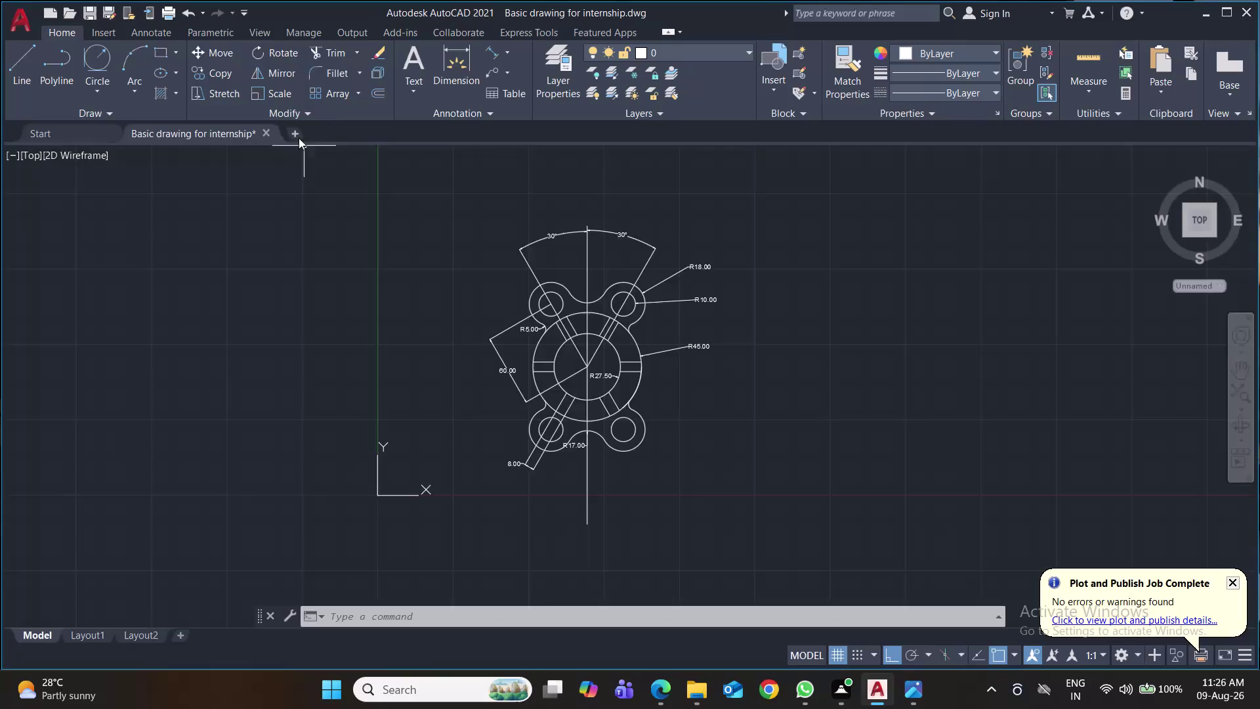
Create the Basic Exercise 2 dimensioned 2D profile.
Open a new blank drawing, save and close the internship drawing, and start saving the new one.
click(299, 138)
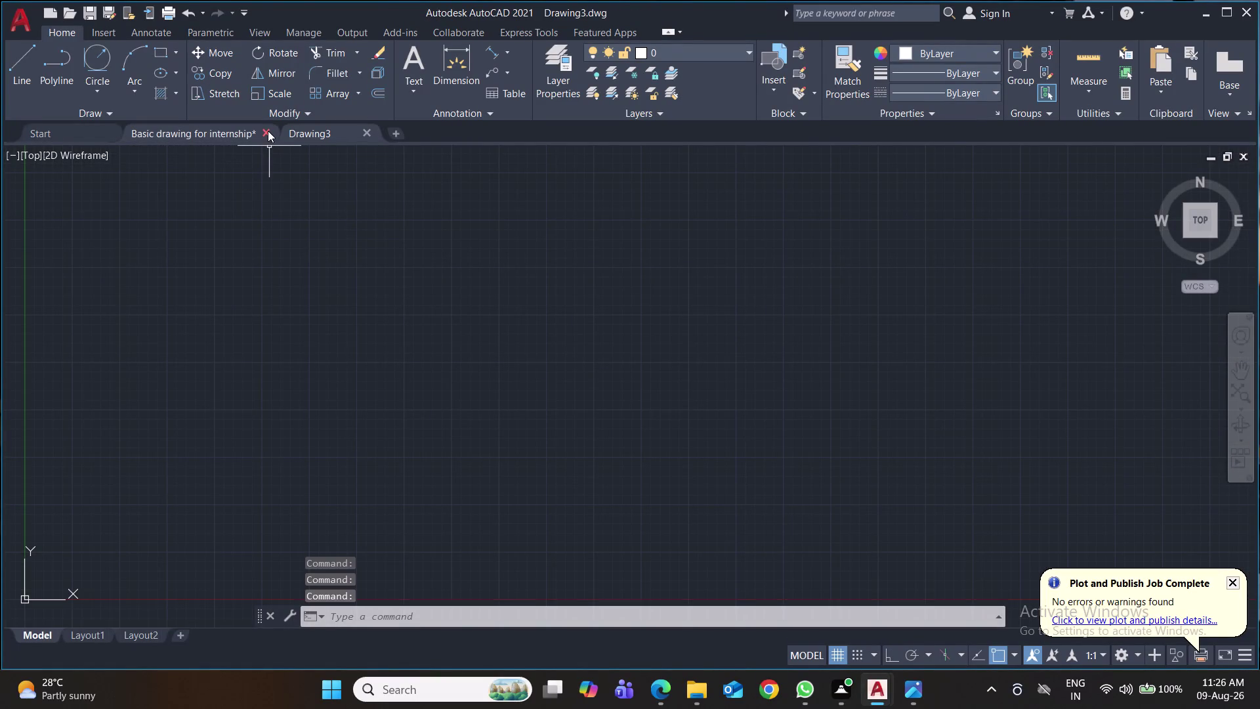
click(268, 130)
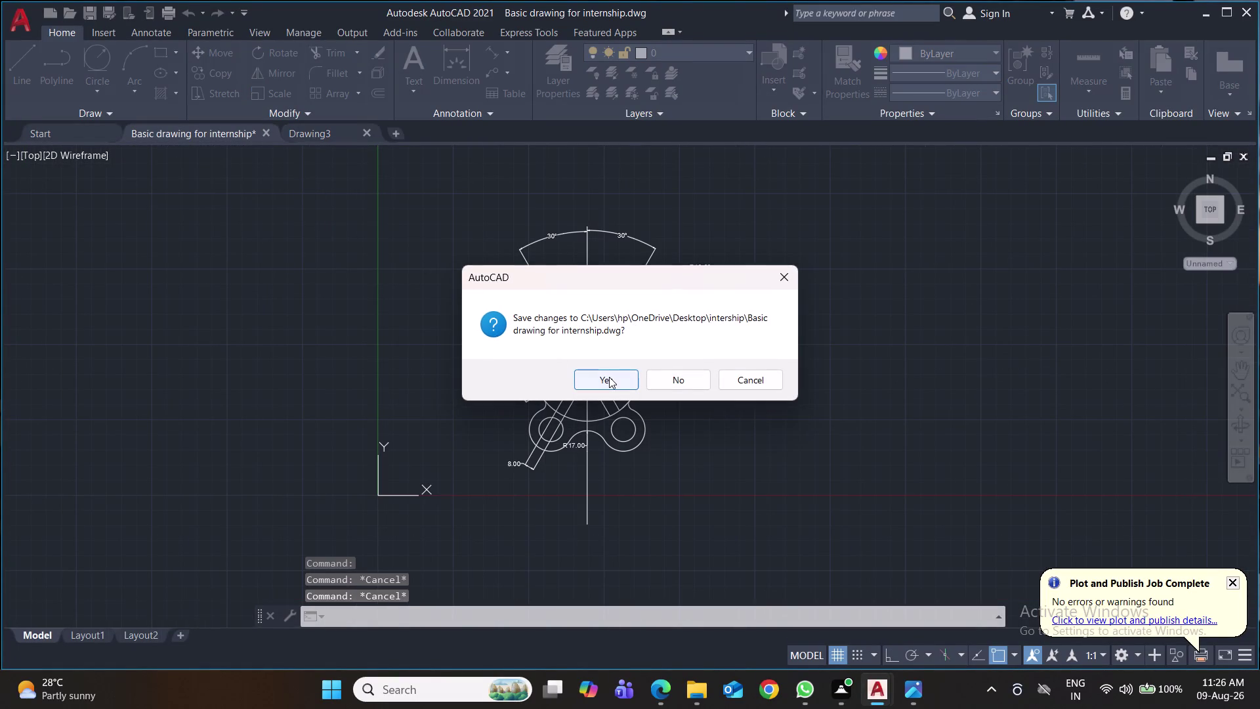
click(609, 376)
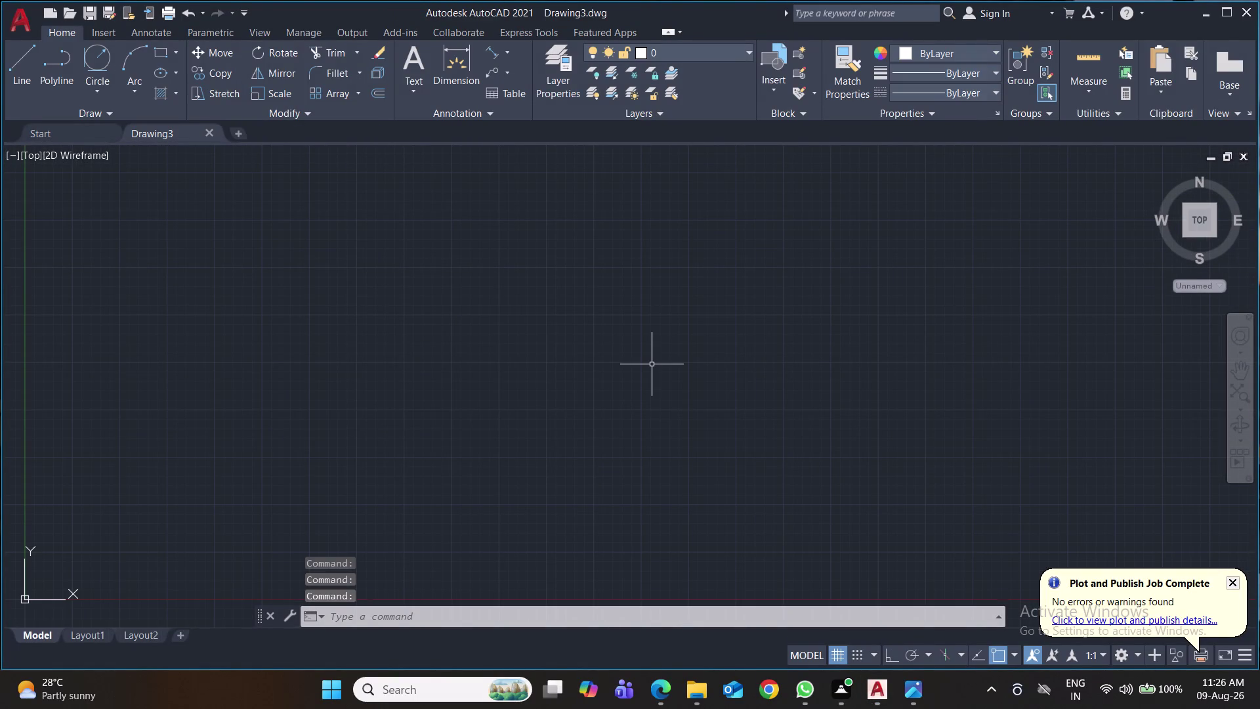
key(ctrl+s)
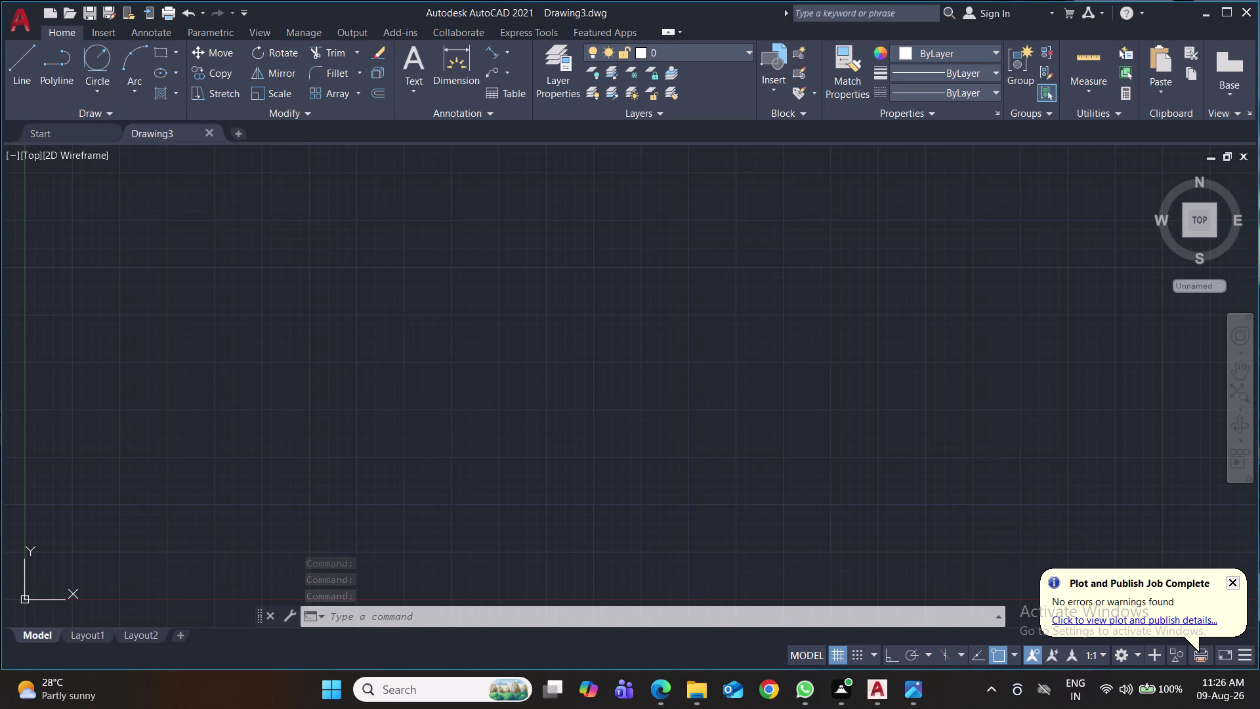
Save the new drawing as 'Basic exercise 2 internship' in the internship folder.
text(Ba)
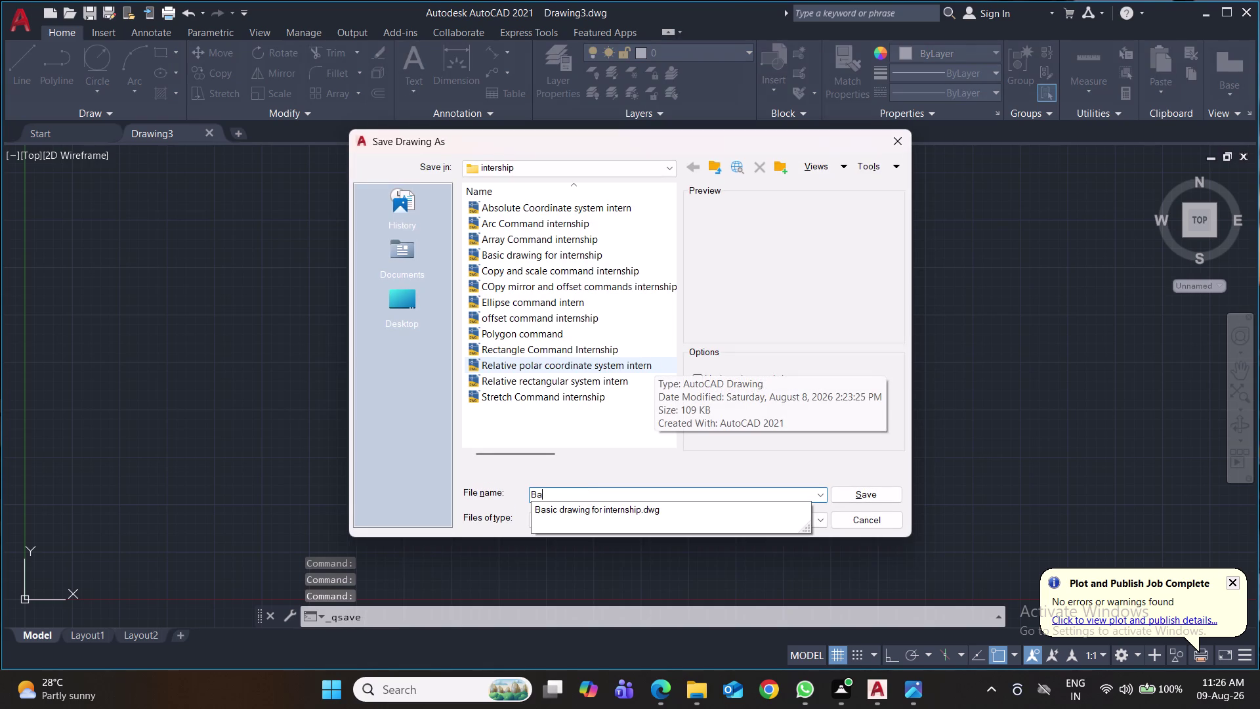
text(sic)
key(space)
text(e)
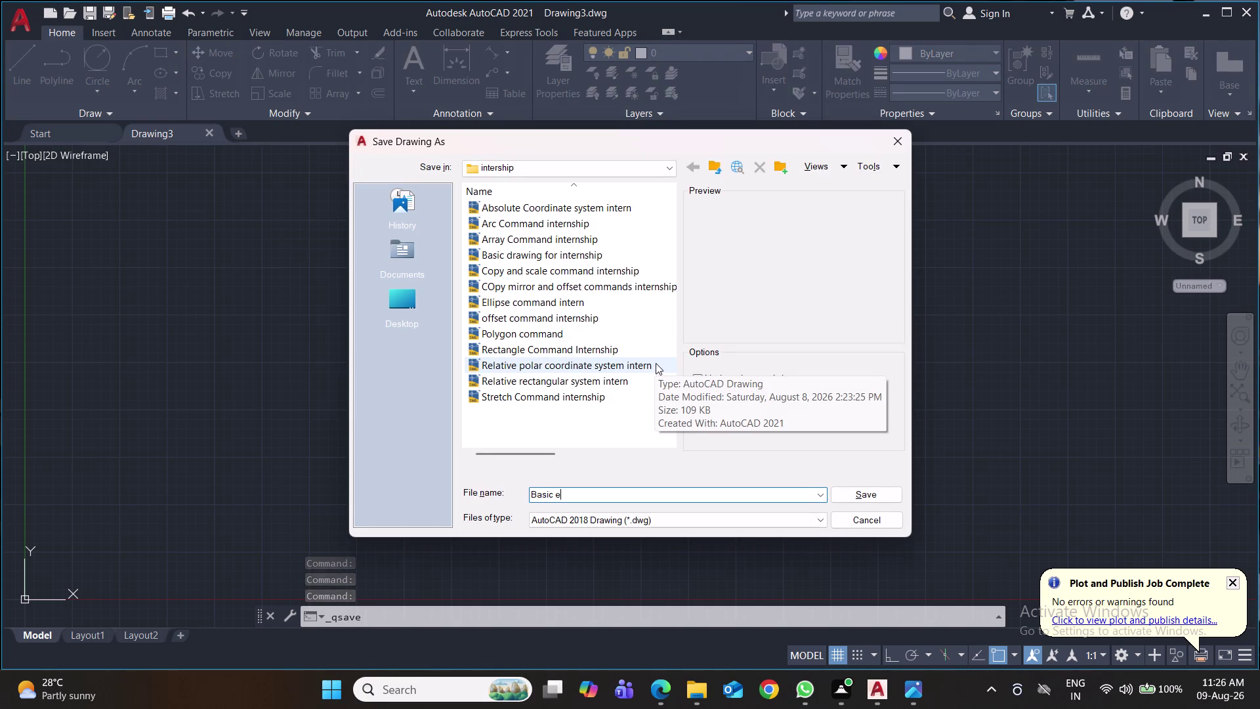
text(xercise)
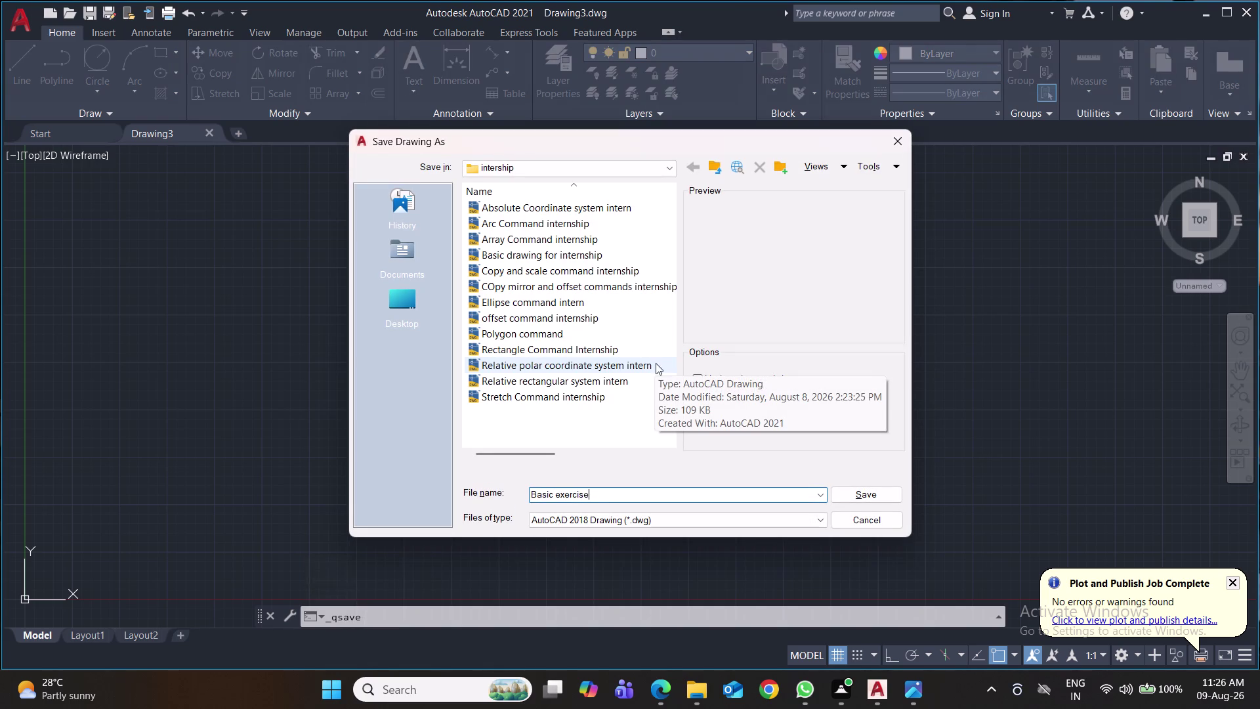
key(space)
text(2)
key(space)
text(inter)
text(nship)
click(859, 502)
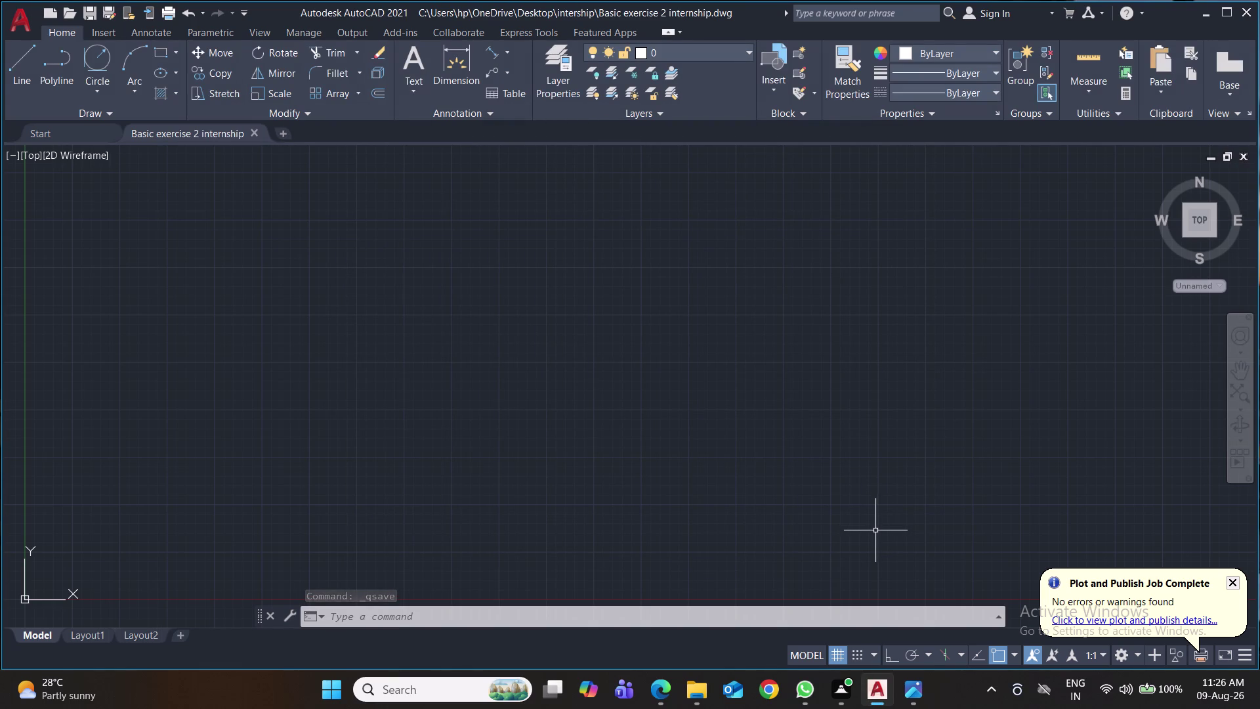
key(ctrl+s)
key(ctrl+s)
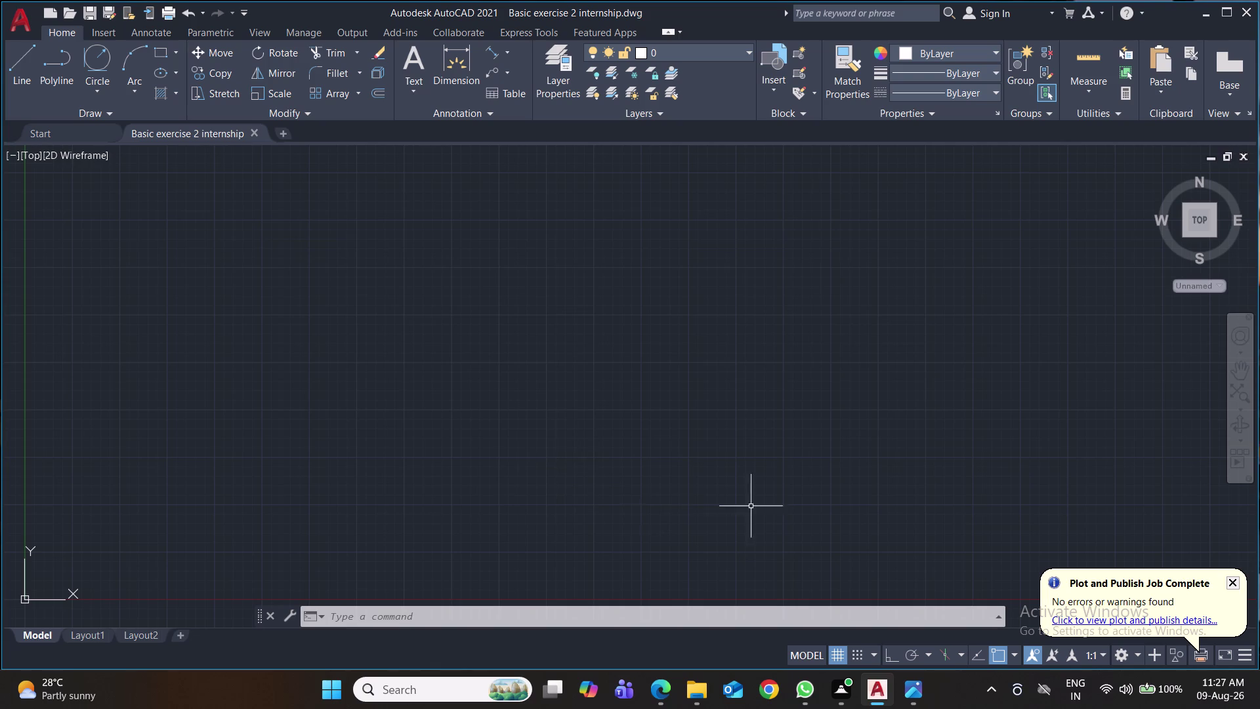
Cancel a trial center-radius circle and call up Drawing Units with UN.
click(108, 85)
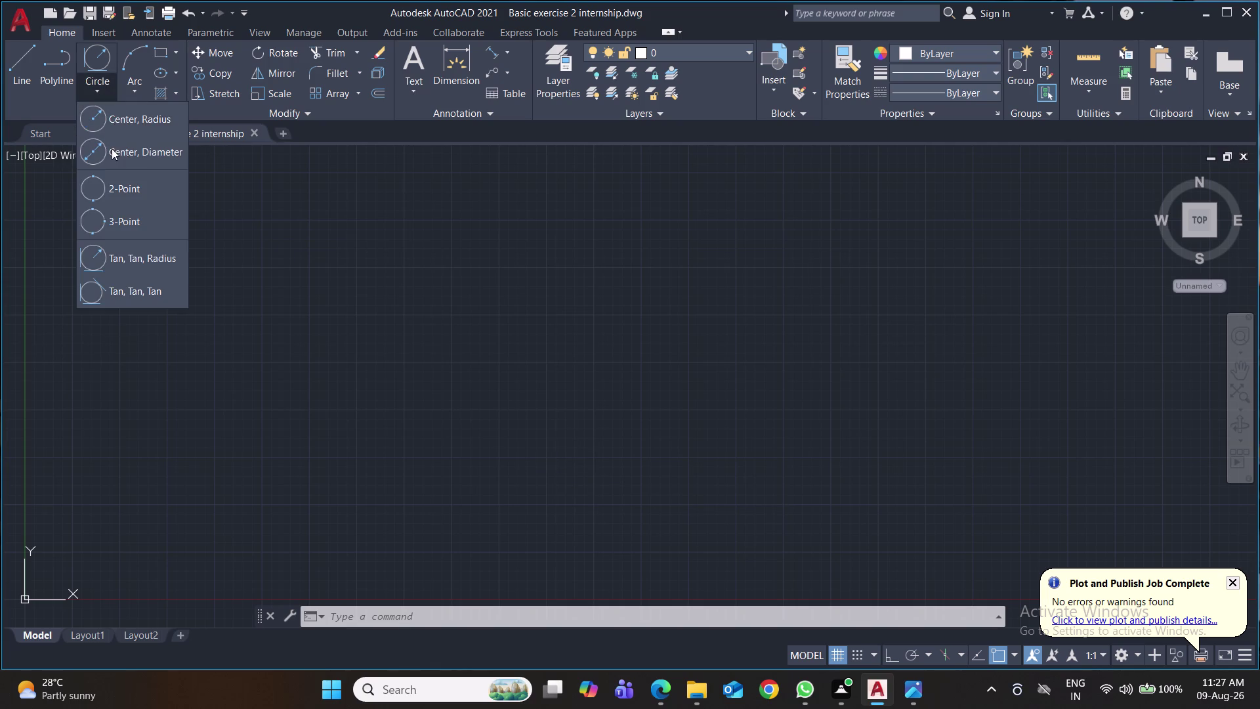
click(110, 124)
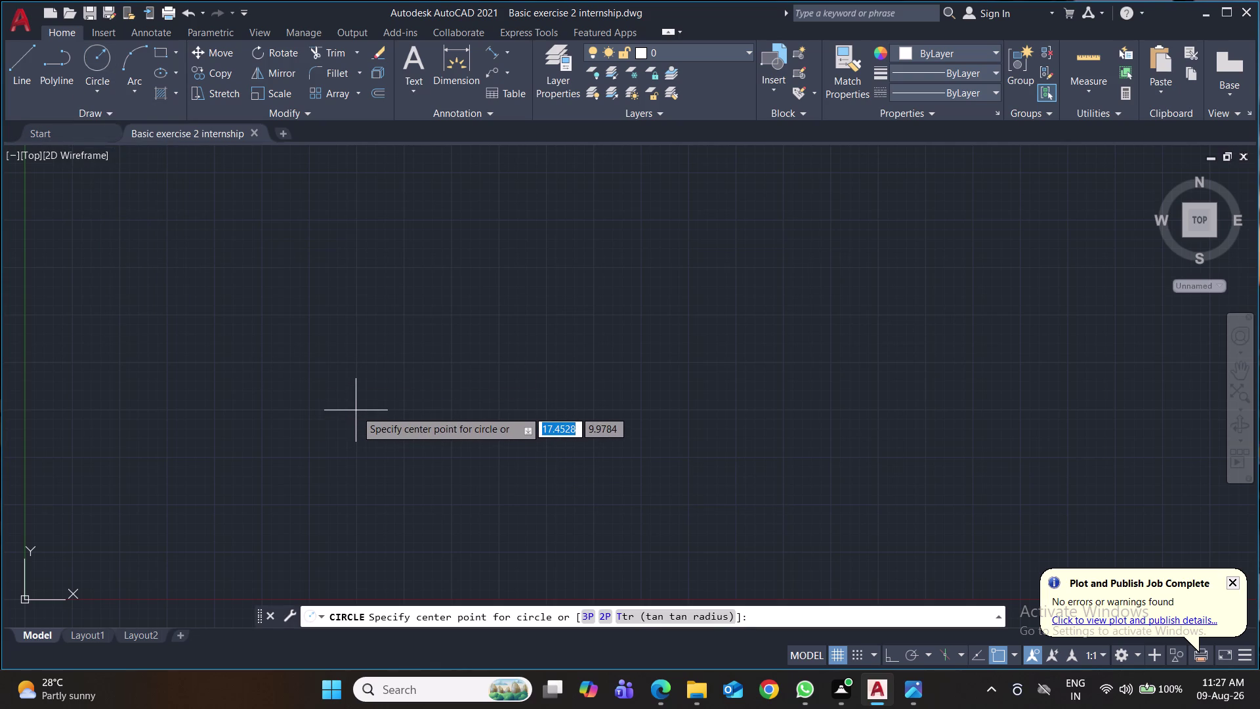
click(360, 387)
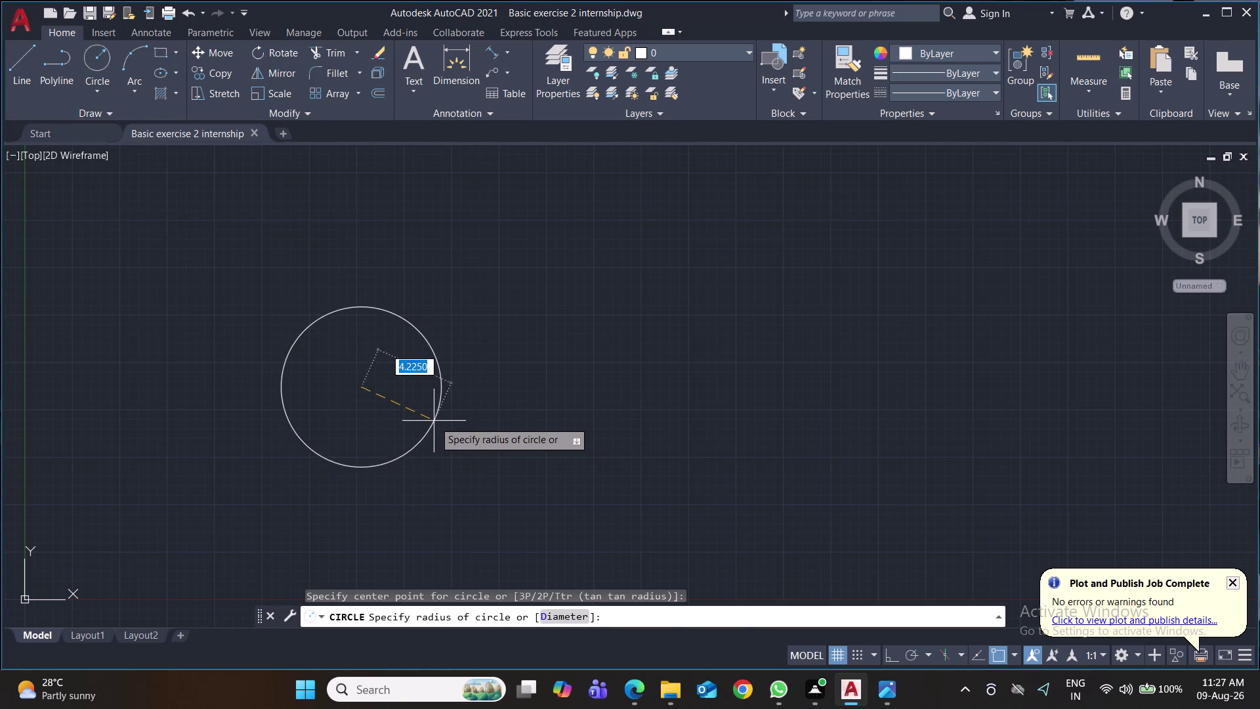
key(Escape)
text(un)
key(Return)
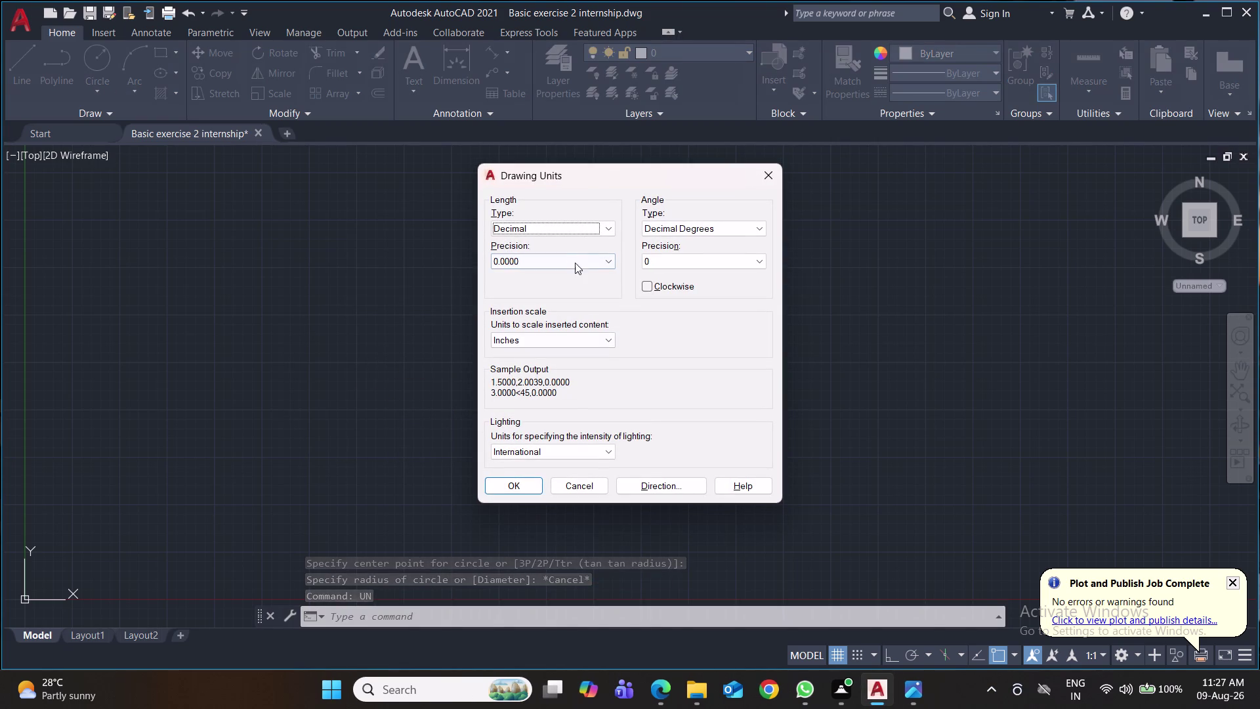
Set the drawing units to 0.0 length precision and millimetre insertion scale.
click(597, 260)
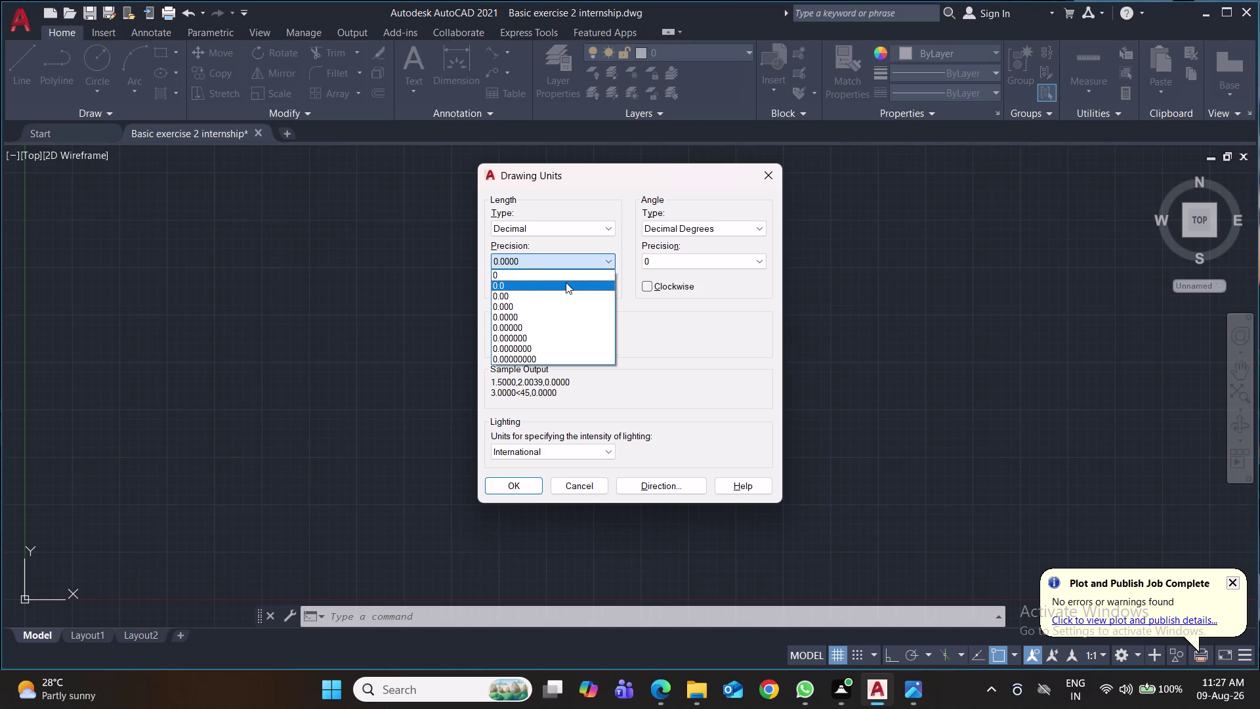
click(561, 282)
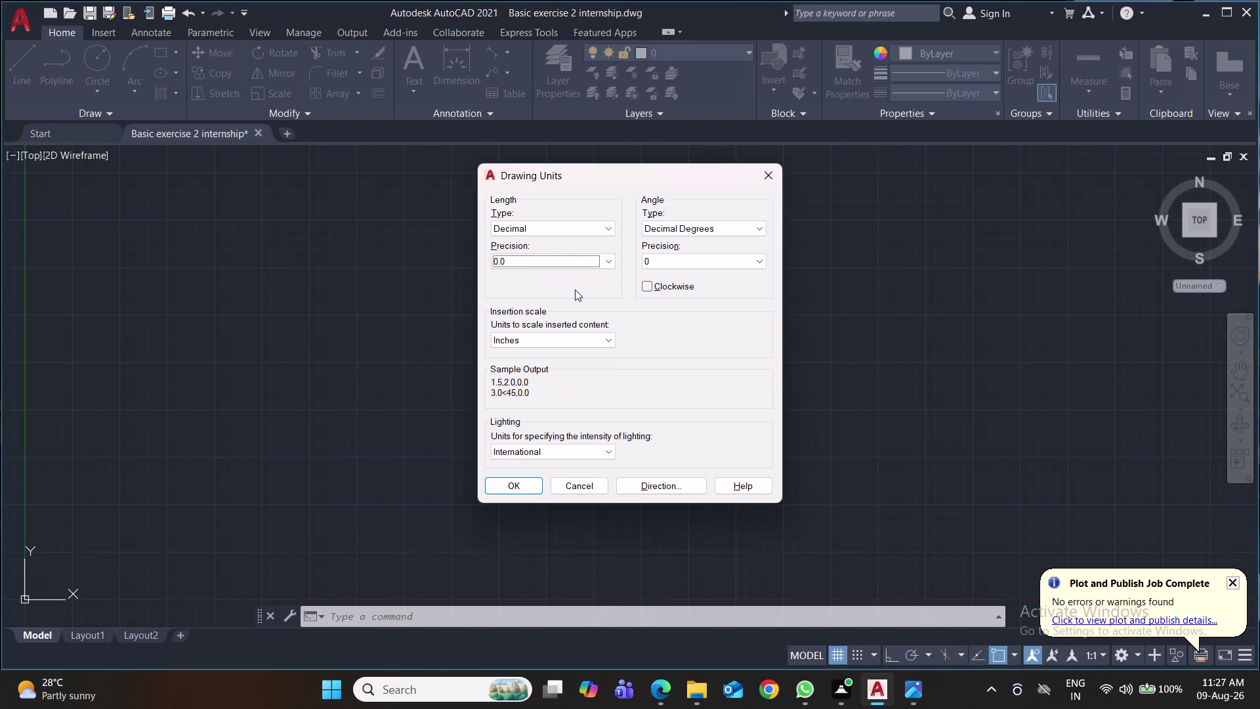
click(585, 347)
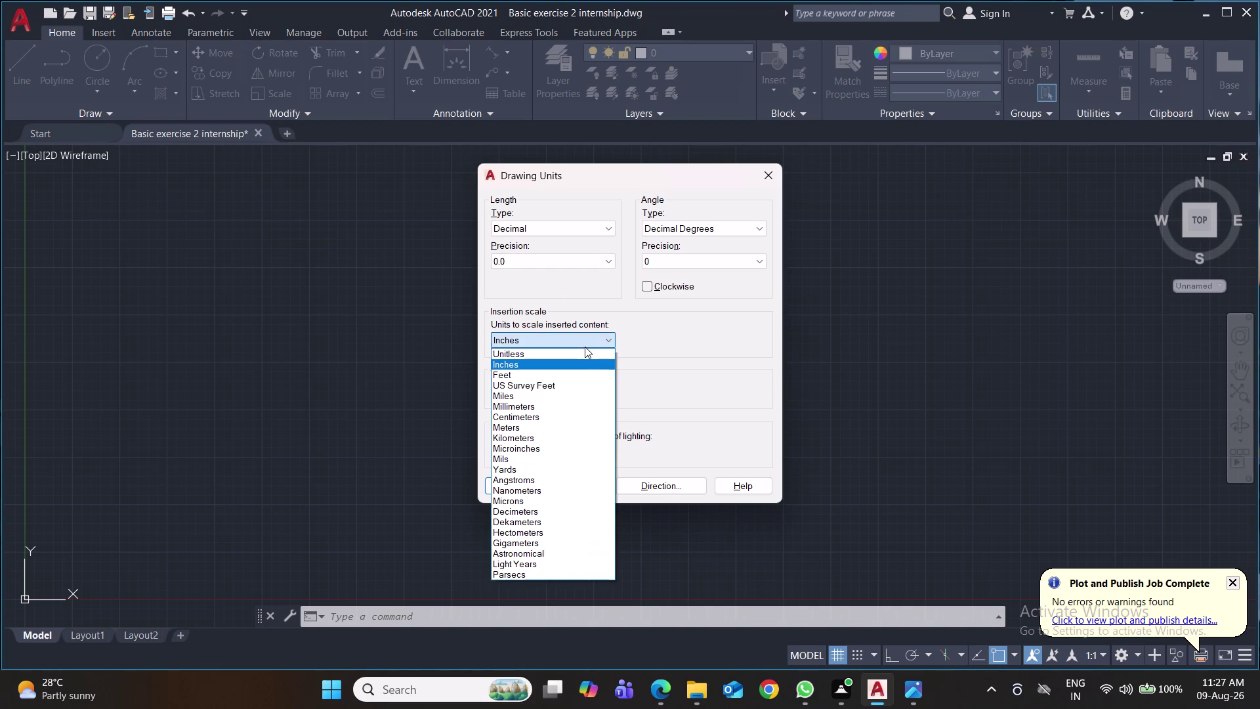
click(578, 408)
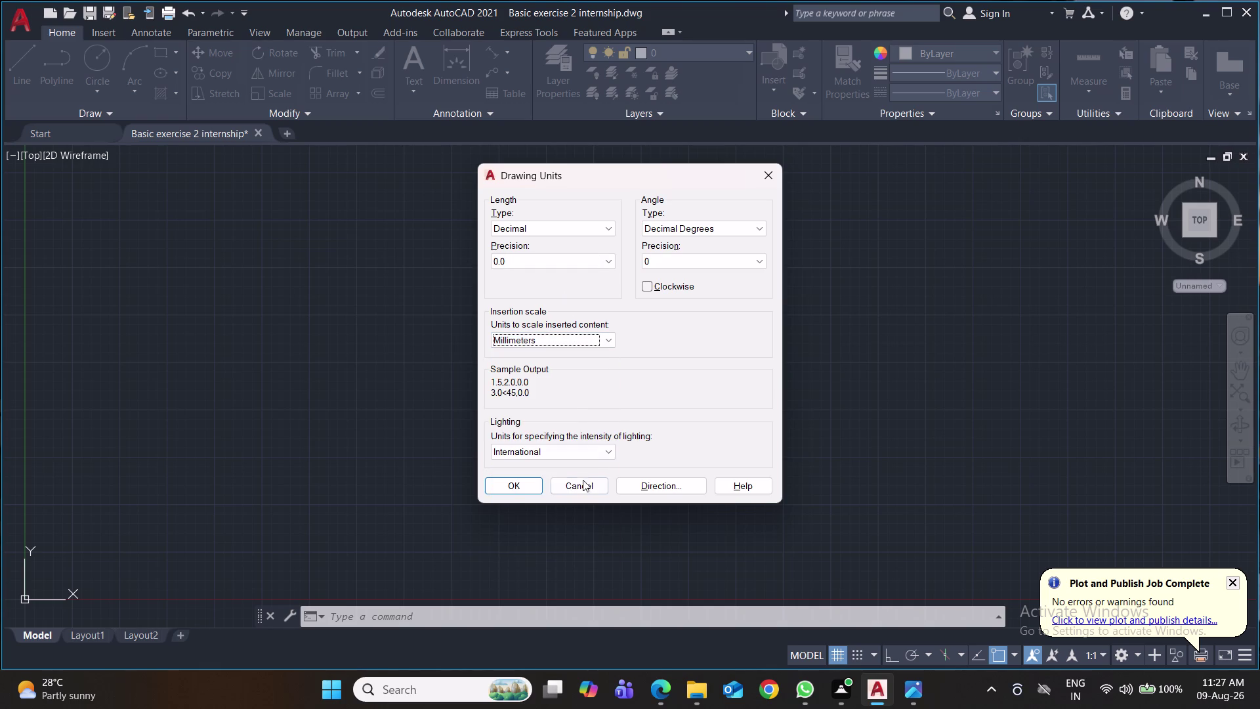
click(510, 489)
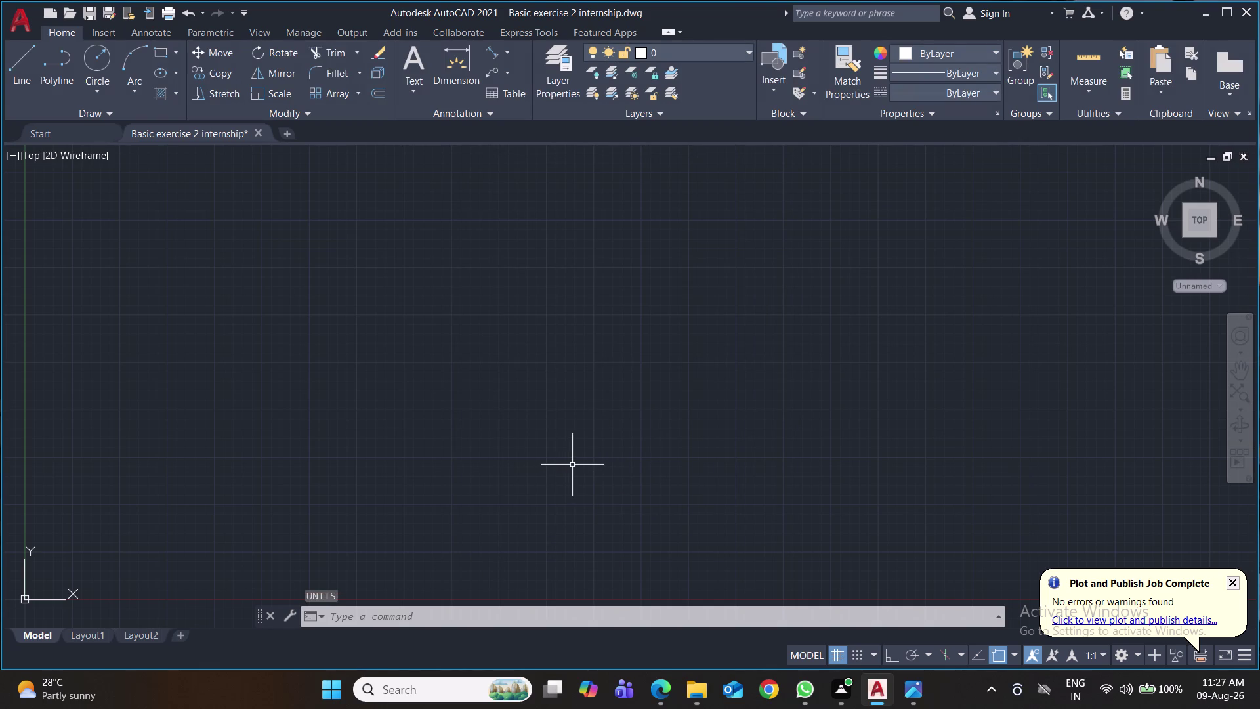
key(d)
key(Return)
Give Standard dimension style 0.0 precision, a Symbols and Arrows value of 2, text height 4; make current.
click(798, 300)
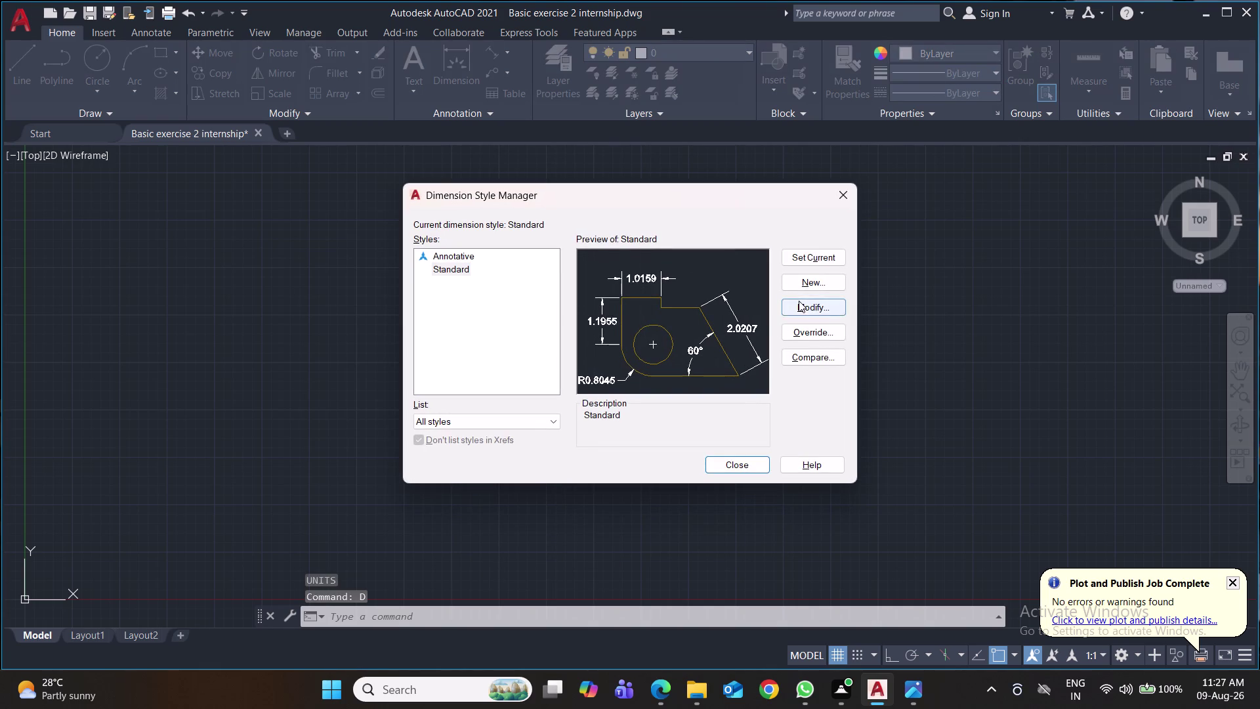
click(564, 223)
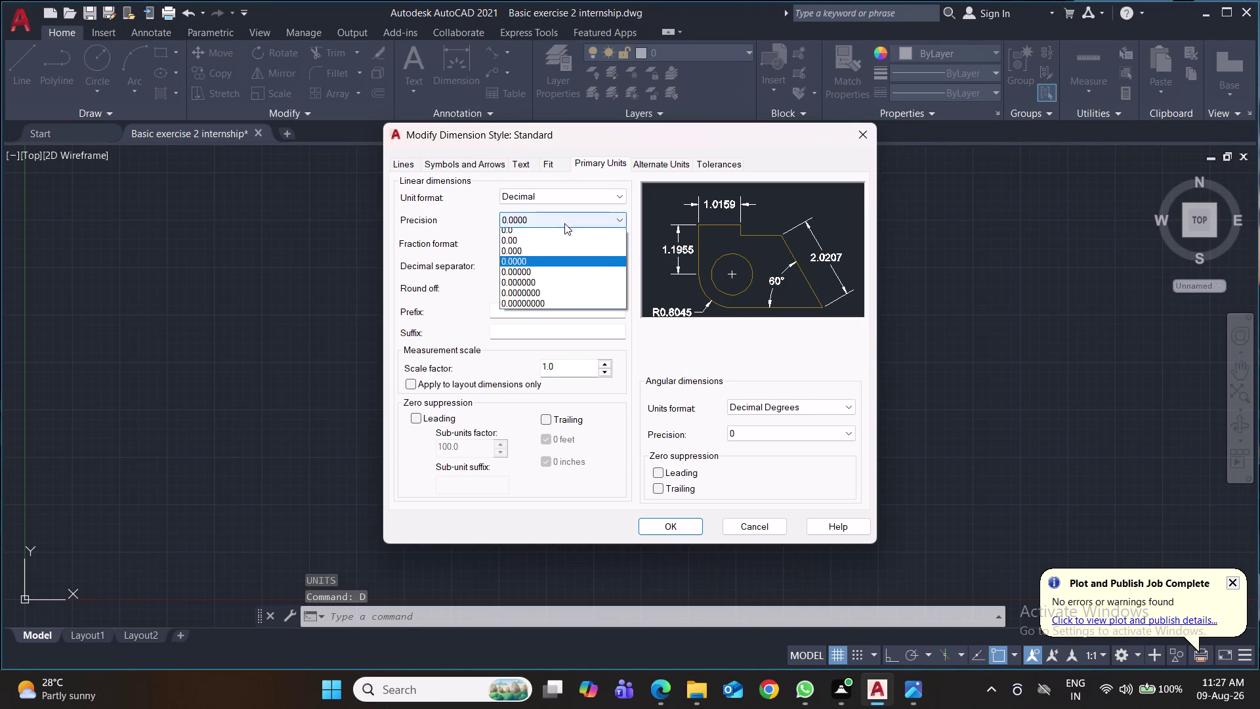
click(562, 245)
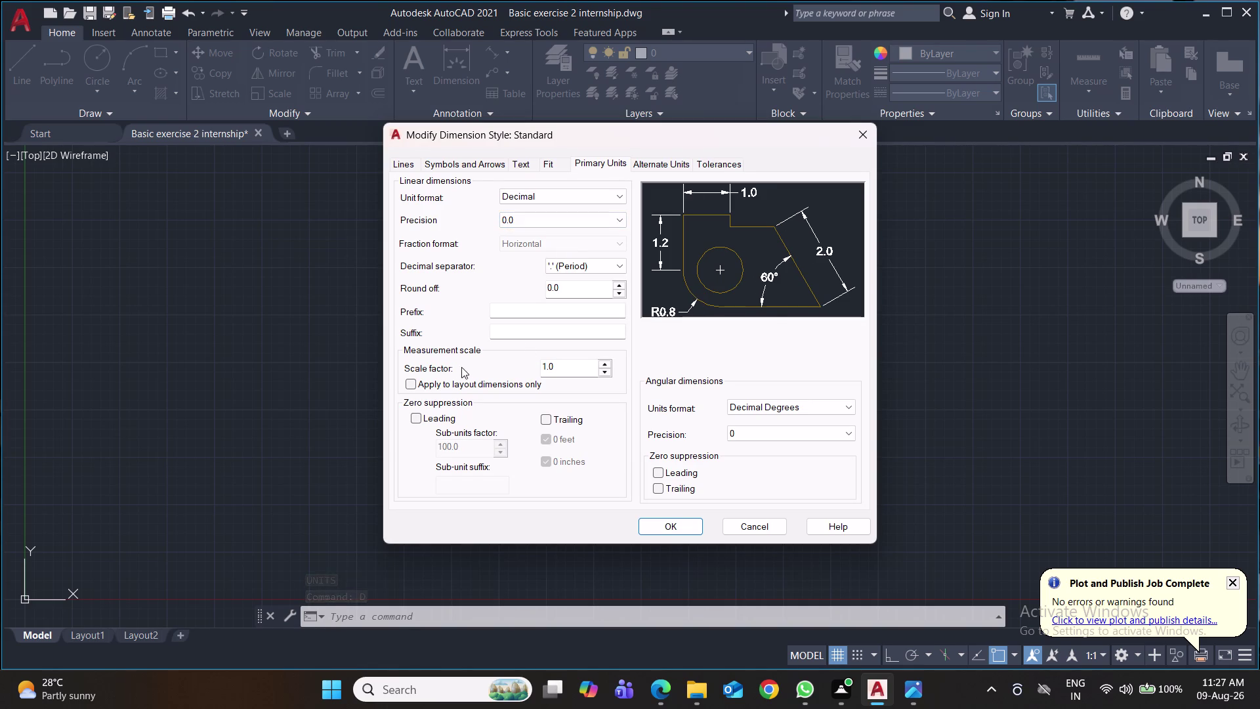
click(478, 166)
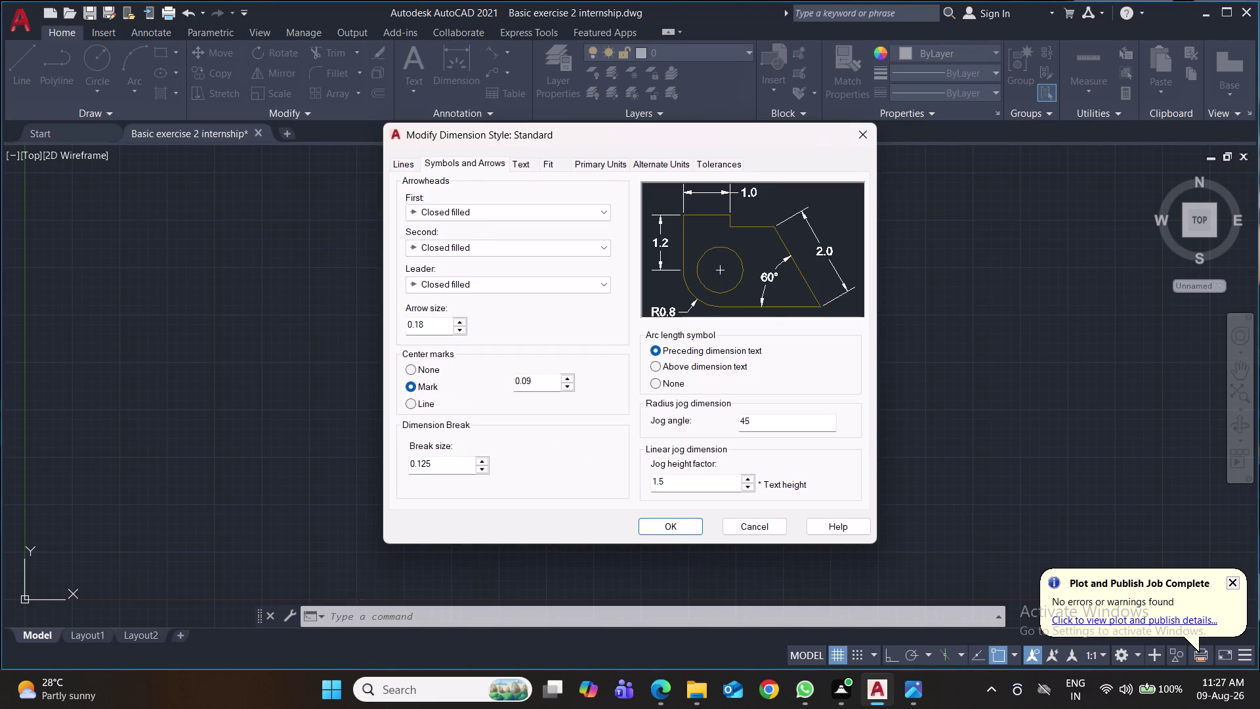
drag(428, 326, 359, 341)
key(2)
click(522, 167)
drag(595, 278, 547, 294)
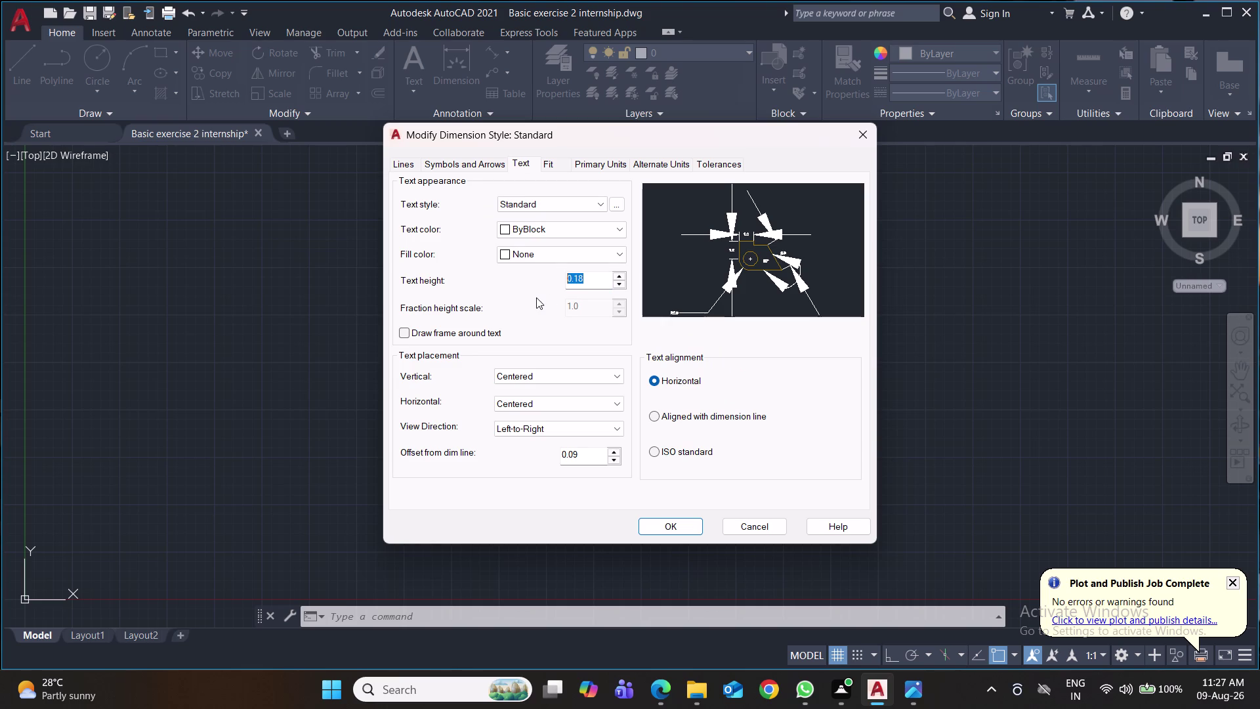
key(4)
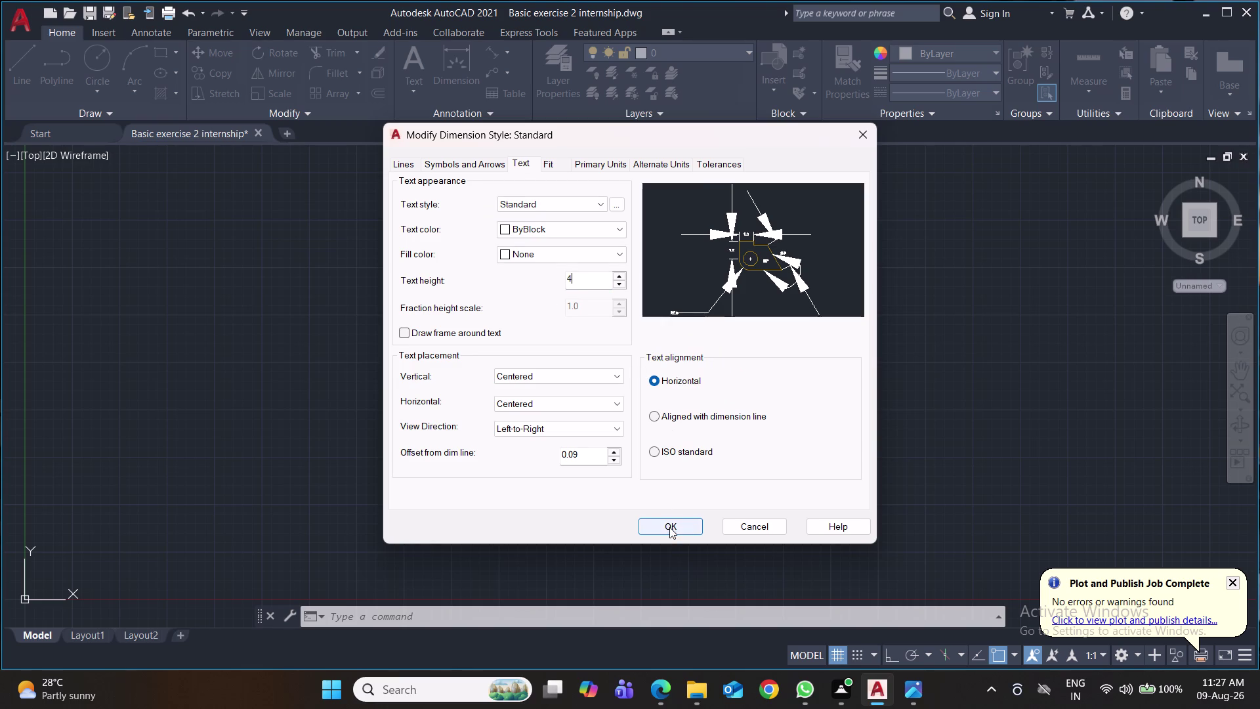
click(670, 527)
click(826, 258)
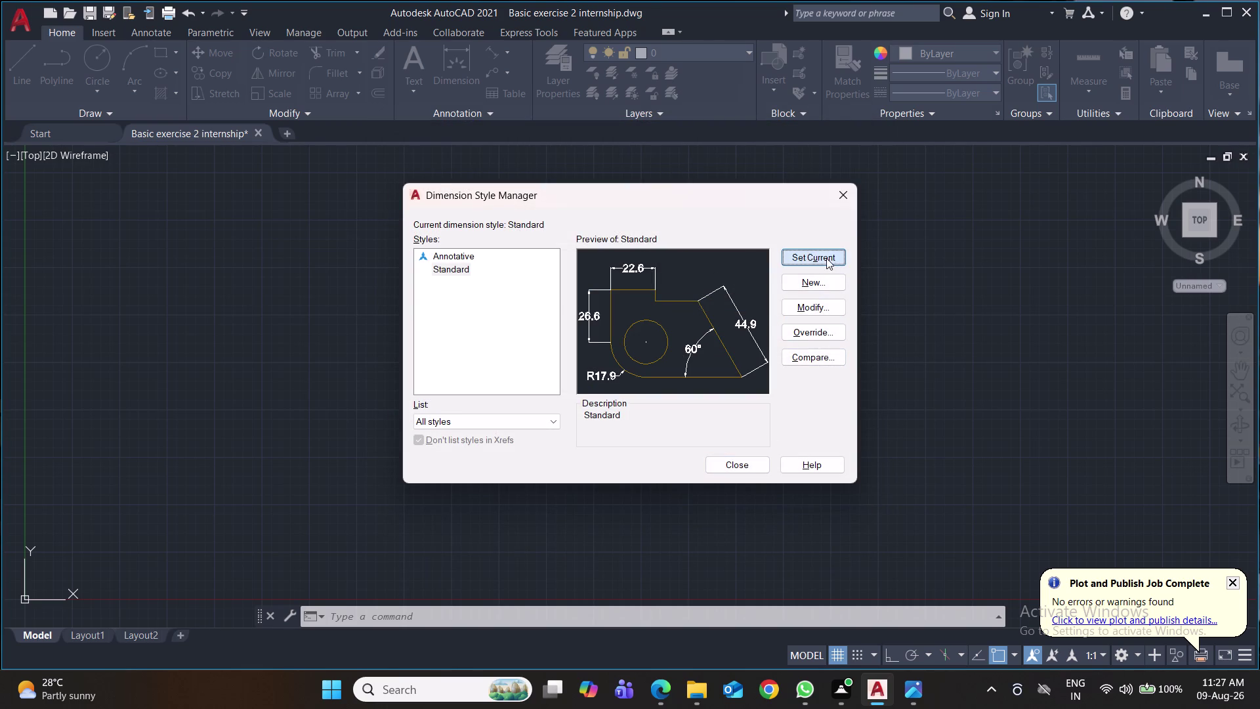
click(739, 470)
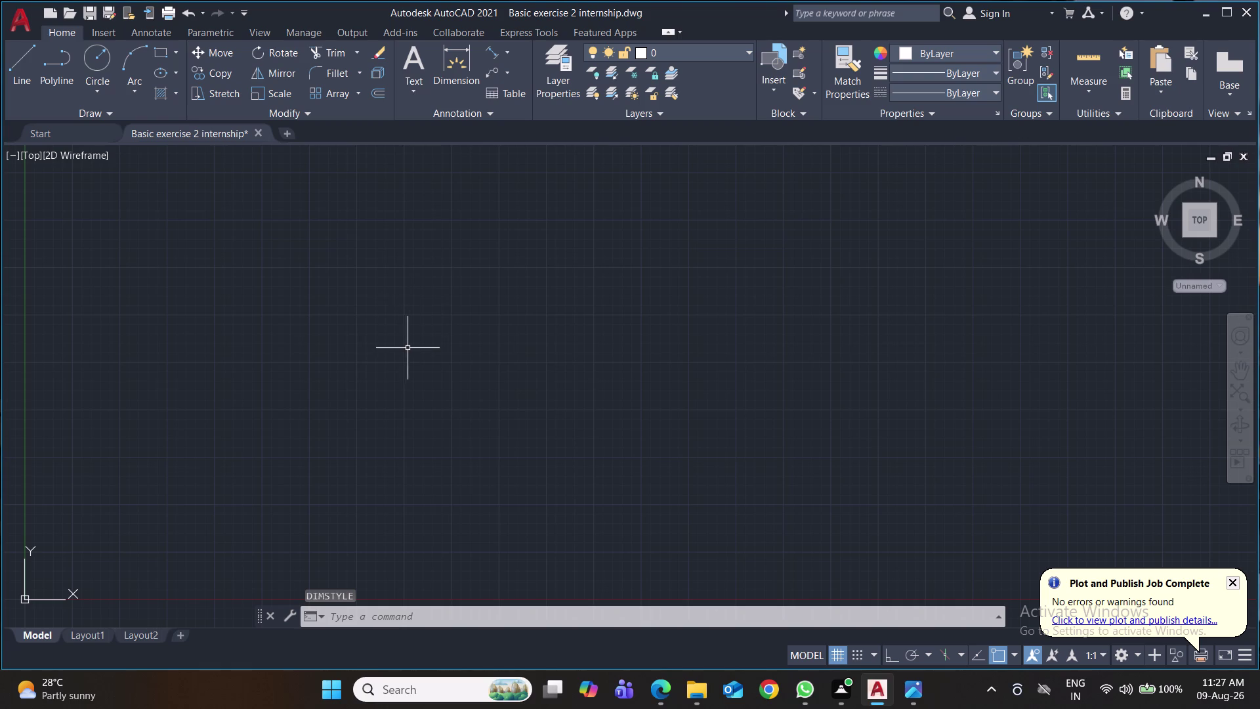
Draw a circle with radius 7.7.
key(c)
key(Return)
click(357, 385)
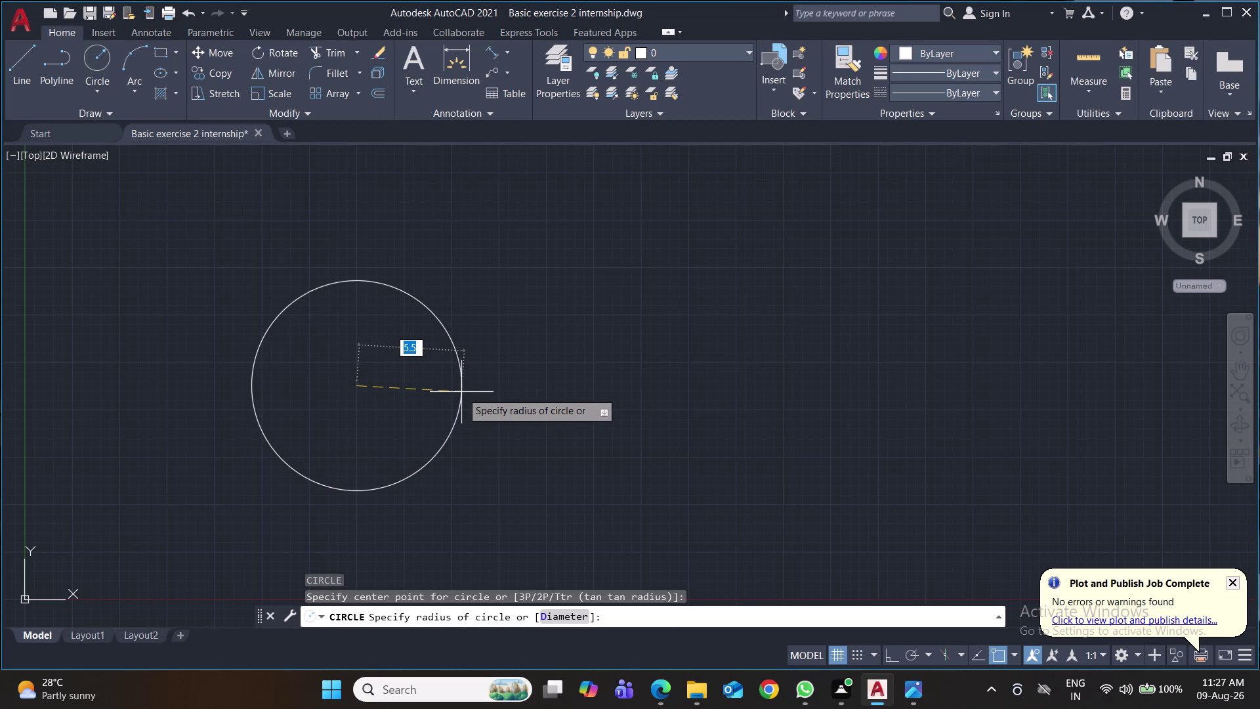
text(7.)
key(7)
key(Return)
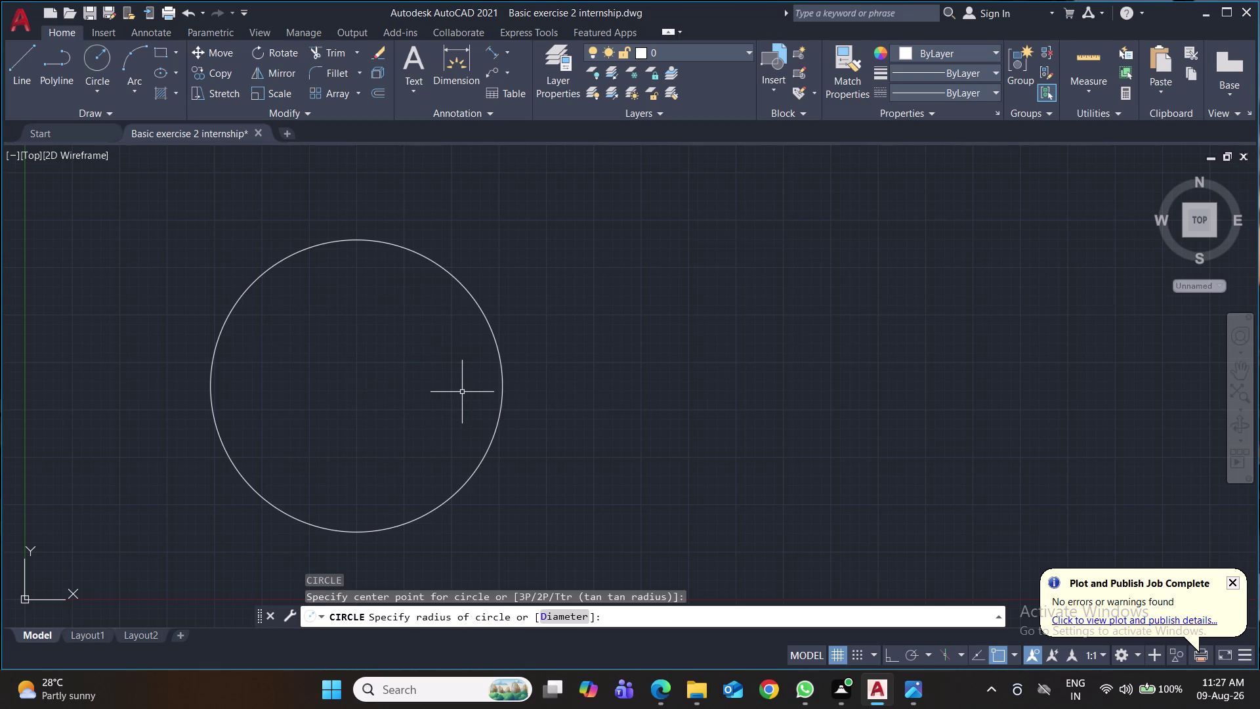
Pan the view to reposition the circle and start the Line tool.
scroll(down, 3)
middle_drag(467, 384, 459, 373)
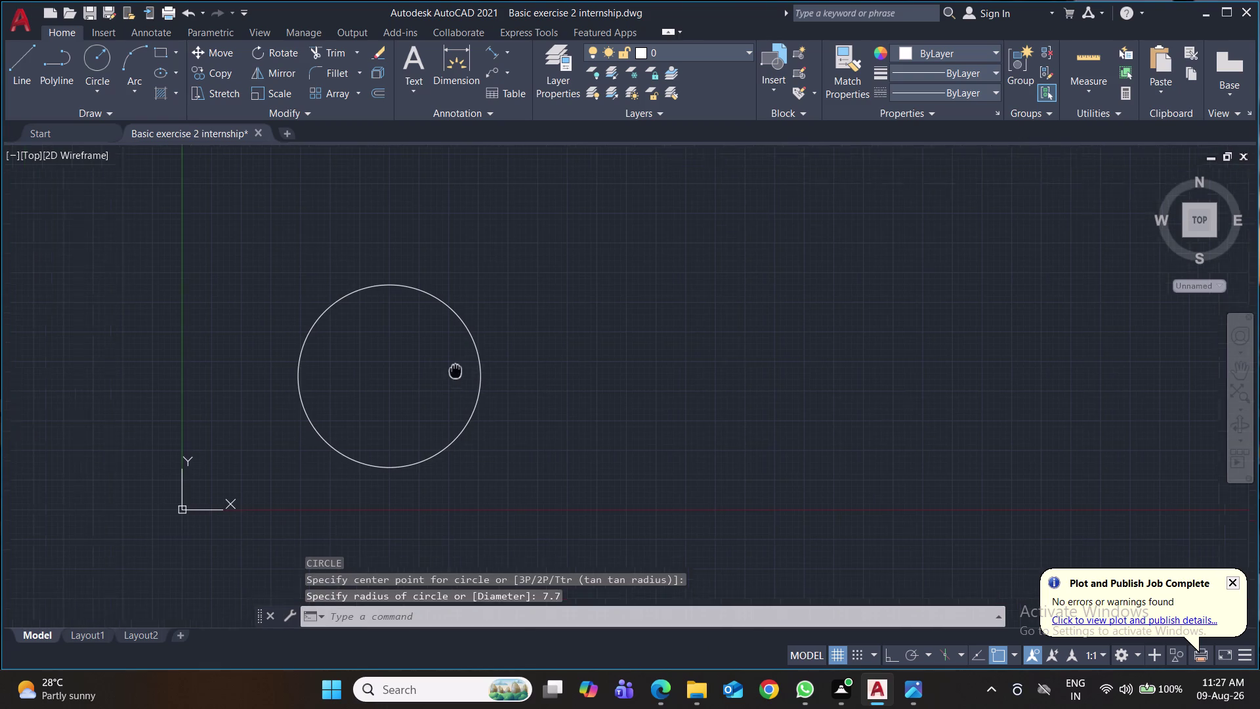
middle_drag(458, 373, 439, 355)
click(159, 492)
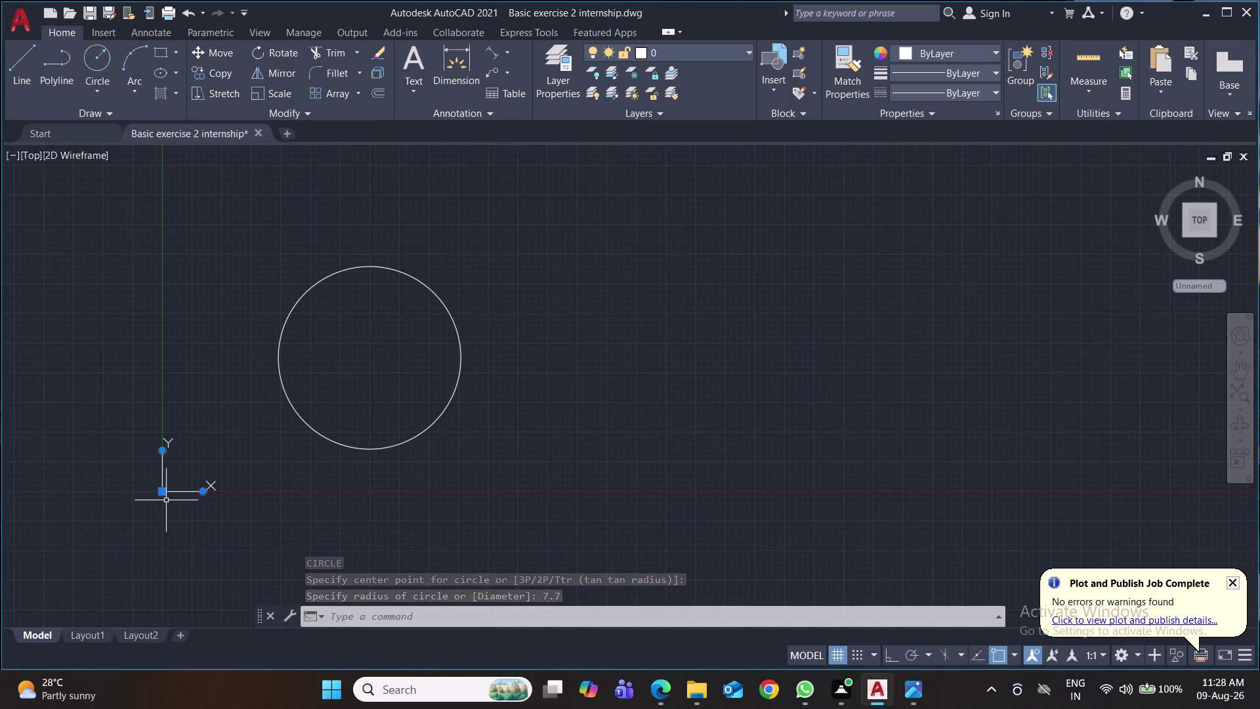
click(162, 490)
click(21, 608)
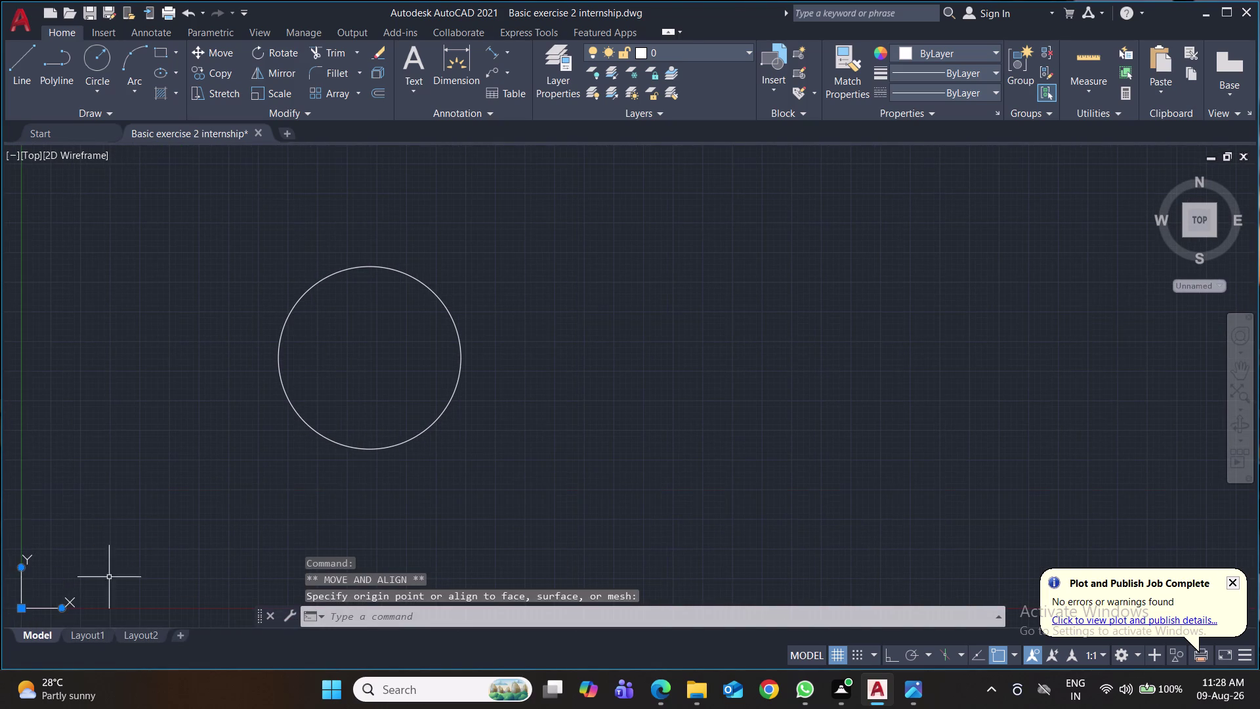
middle_drag(453, 441, 475, 411)
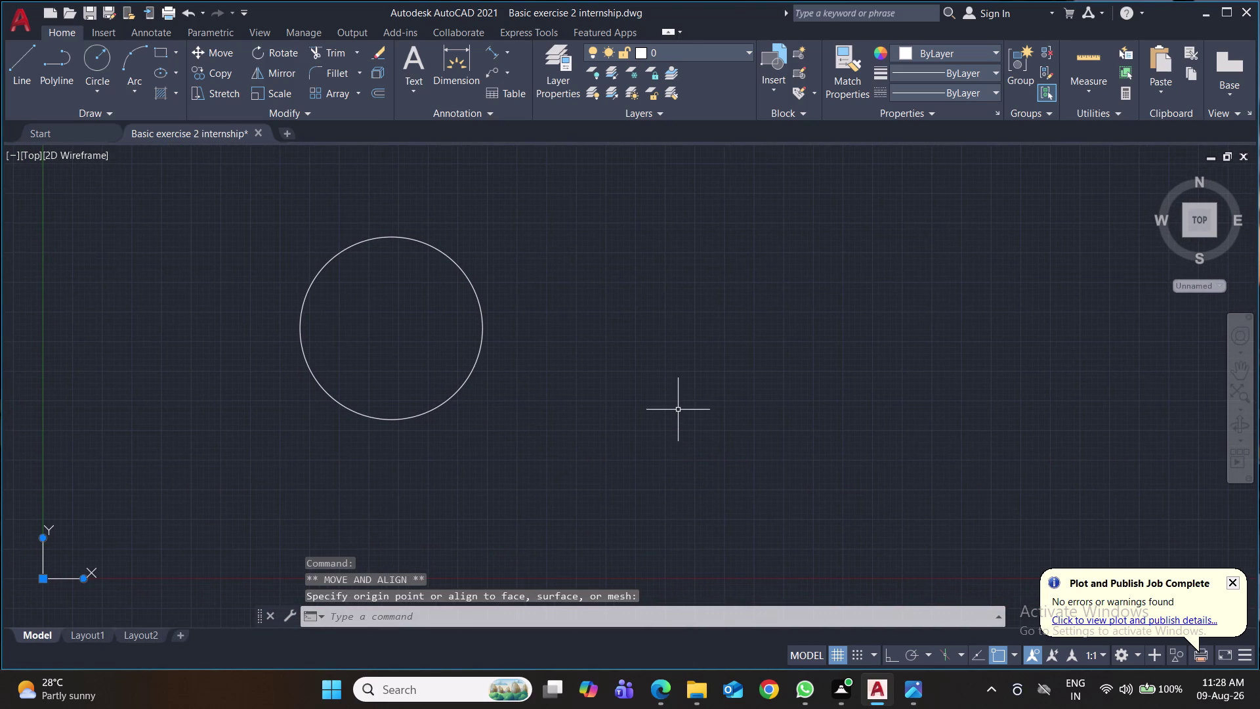
click(14, 59)
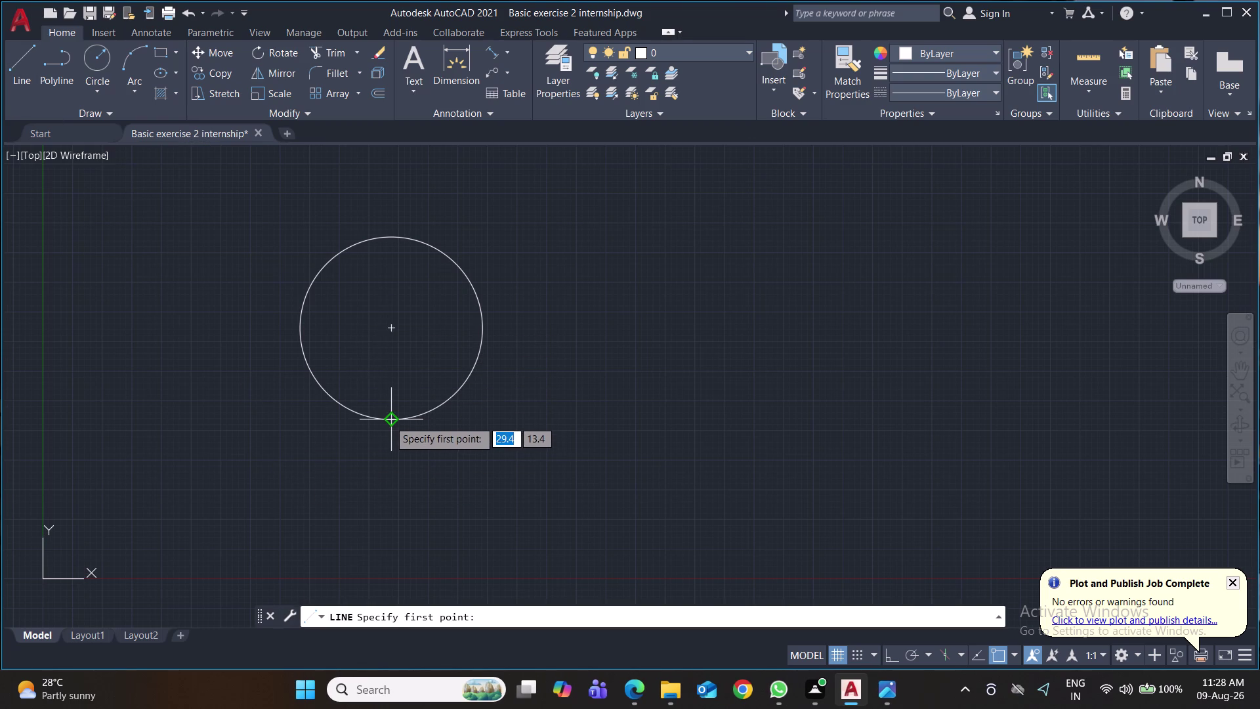
With polar tracking on, draw an 11.4 line right from the circle's bottom, plus a stray 4.2 segment.
click(389, 420)
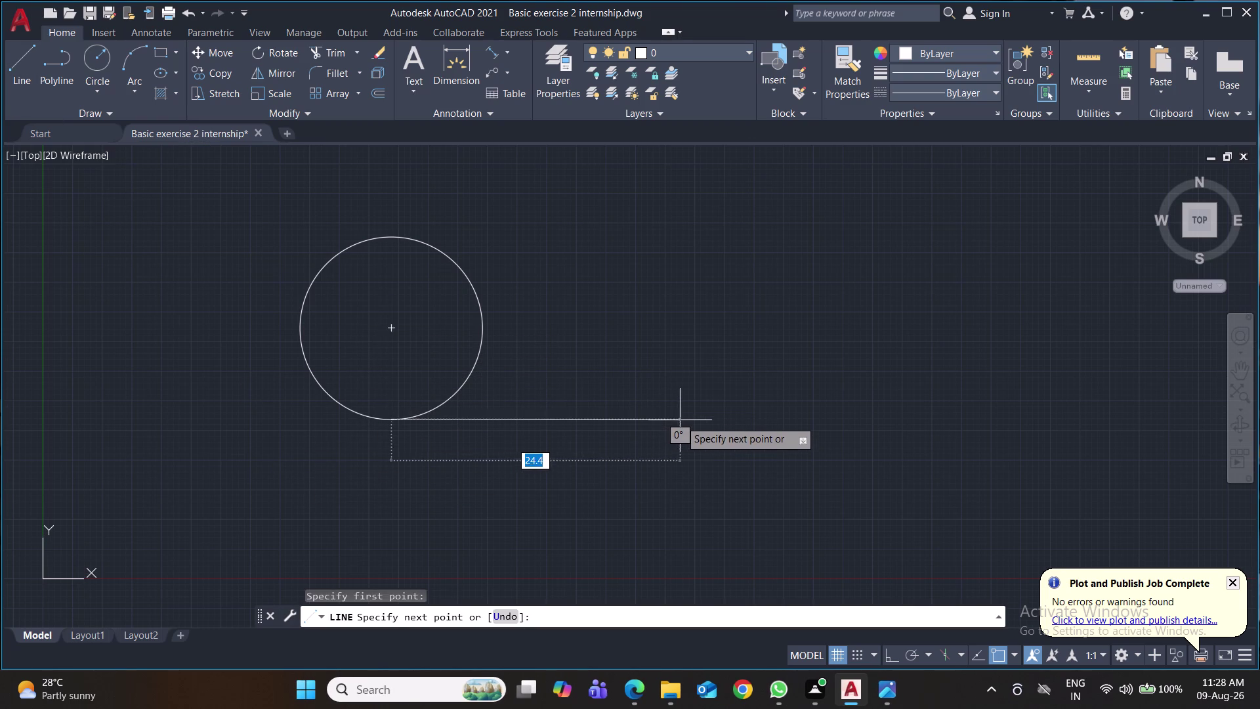
click(906, 659)
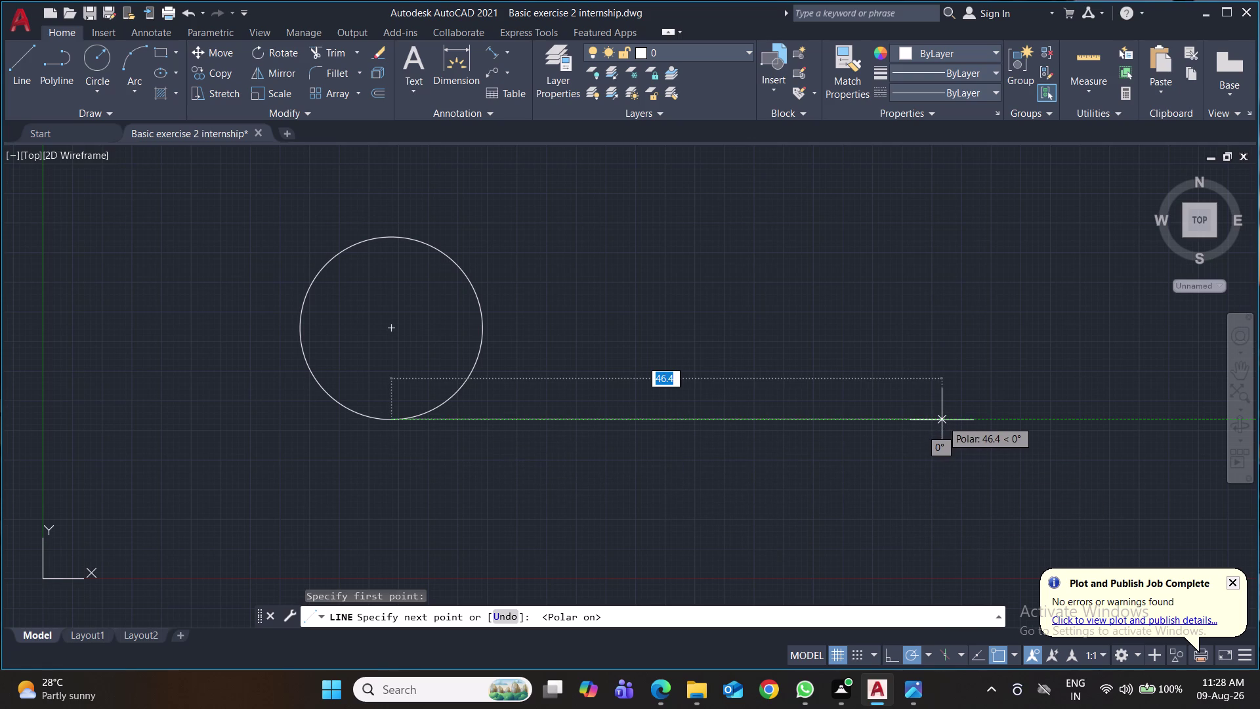
text(11.)
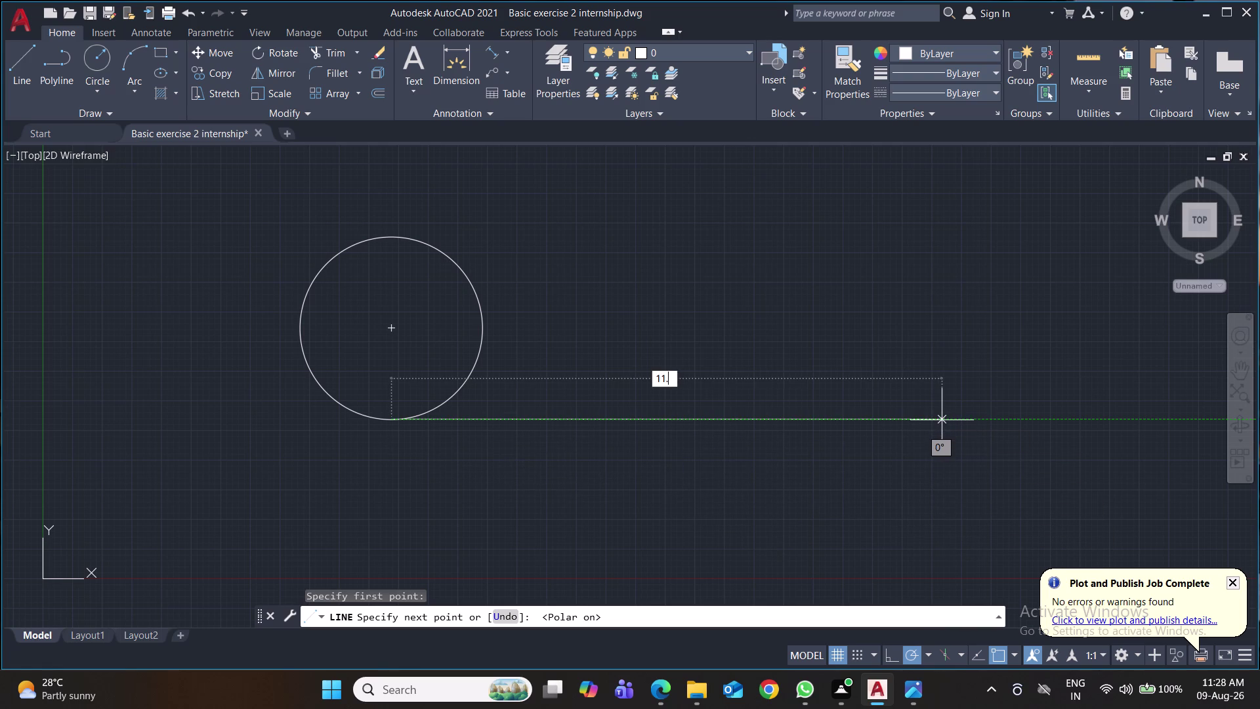
text(4)
key(Return)
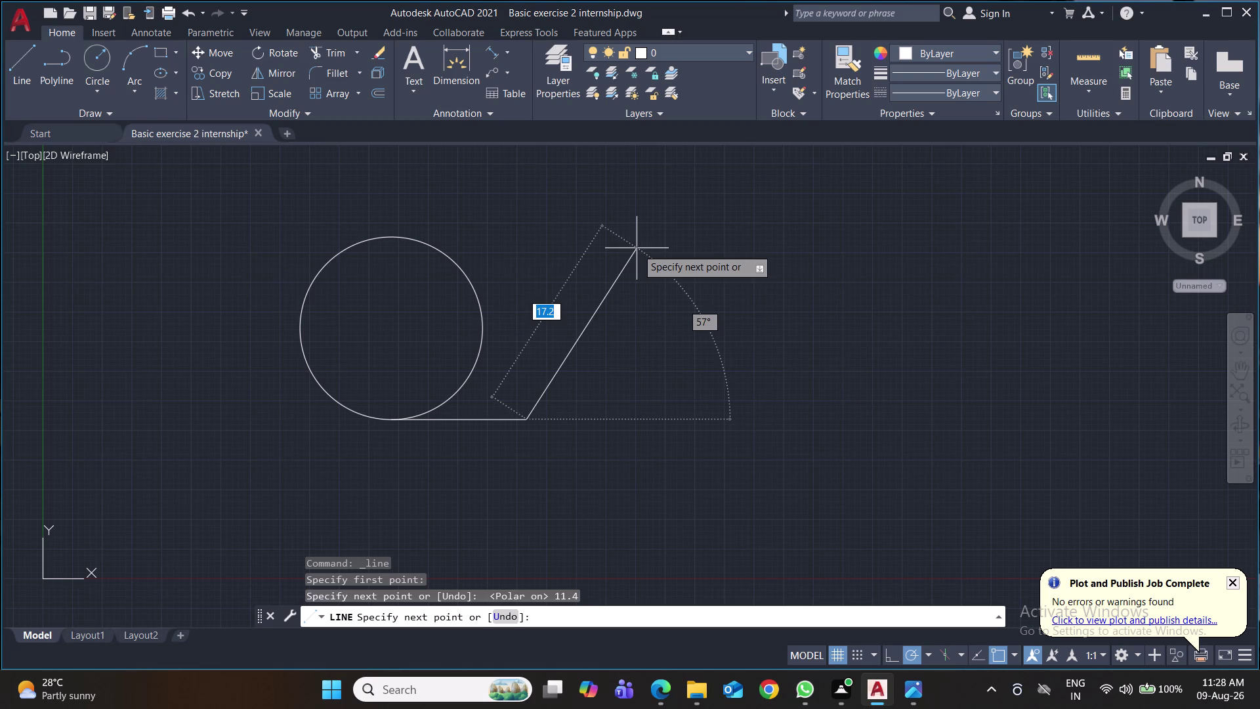
text(4.2)
key(Return)
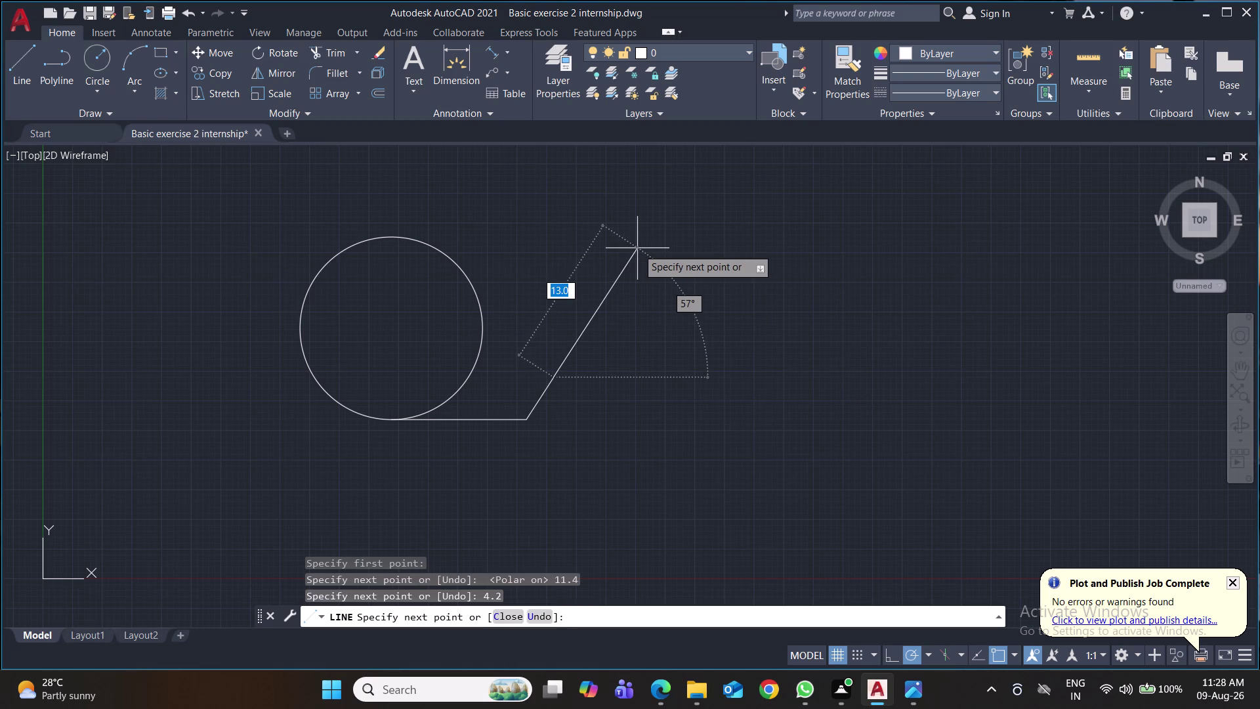
key(Escape)
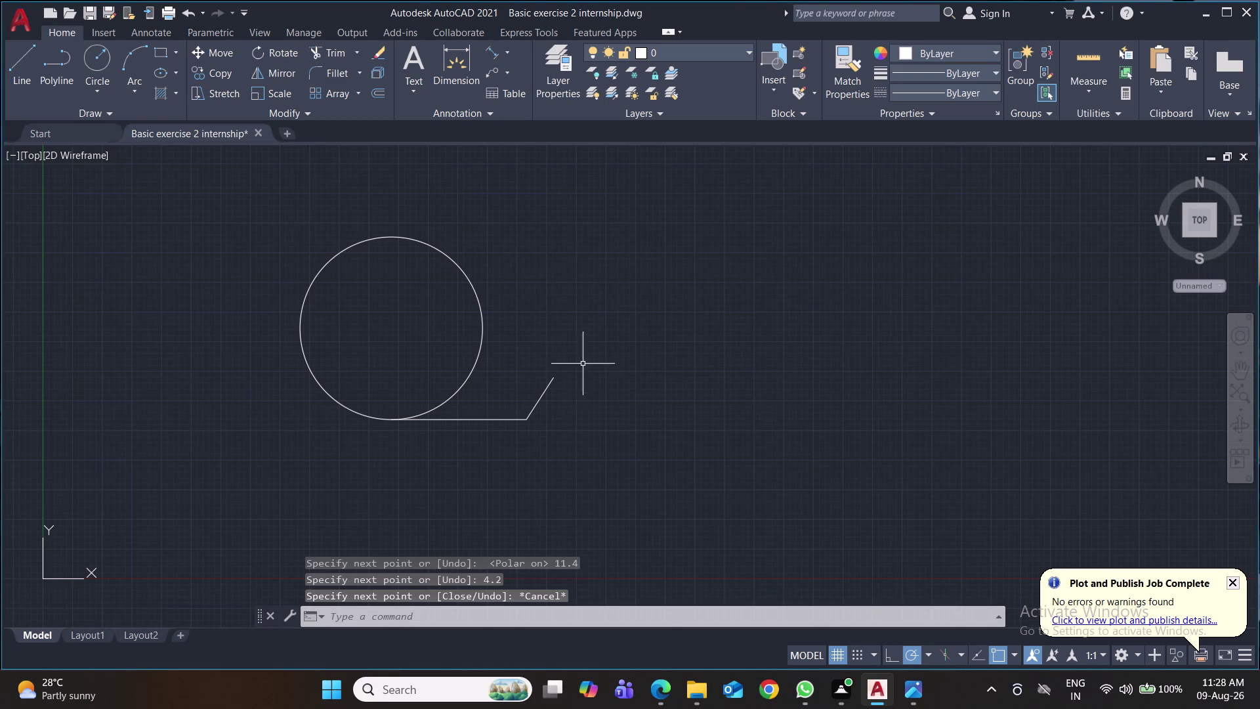
key(Escape)
Erase the stray angled 4.2 segment.
click(548, 386)
key(Delete)
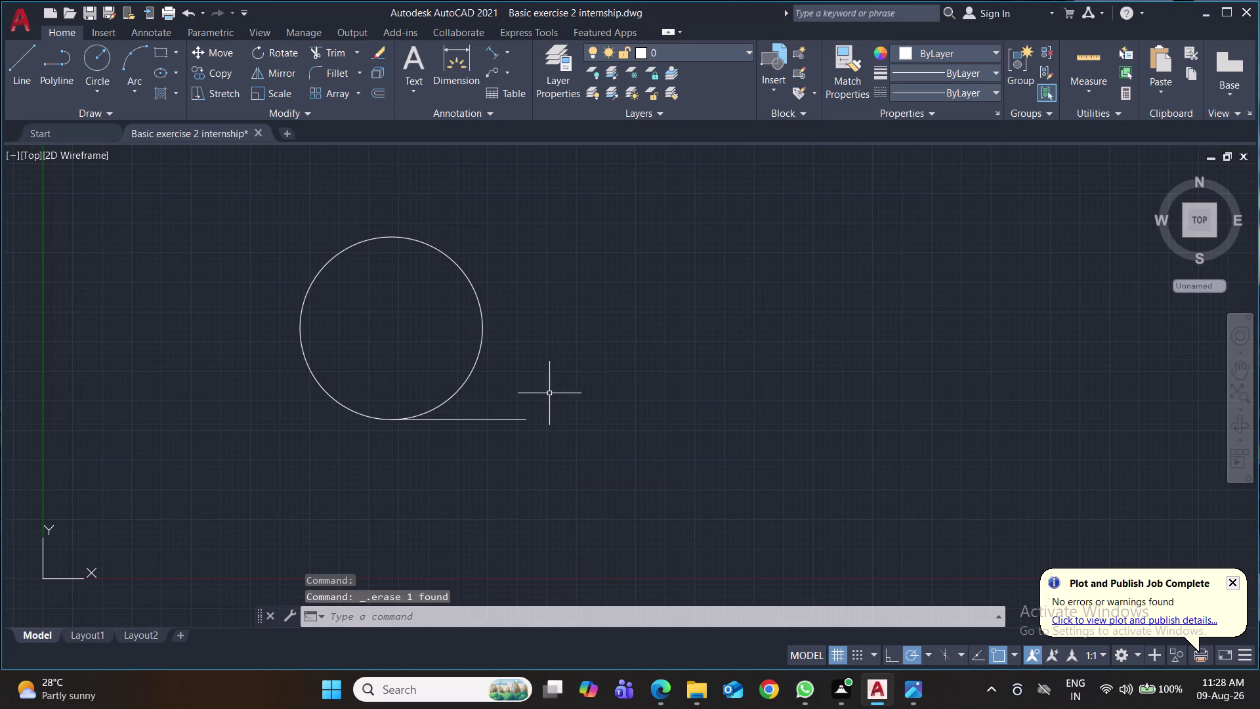
key(space)
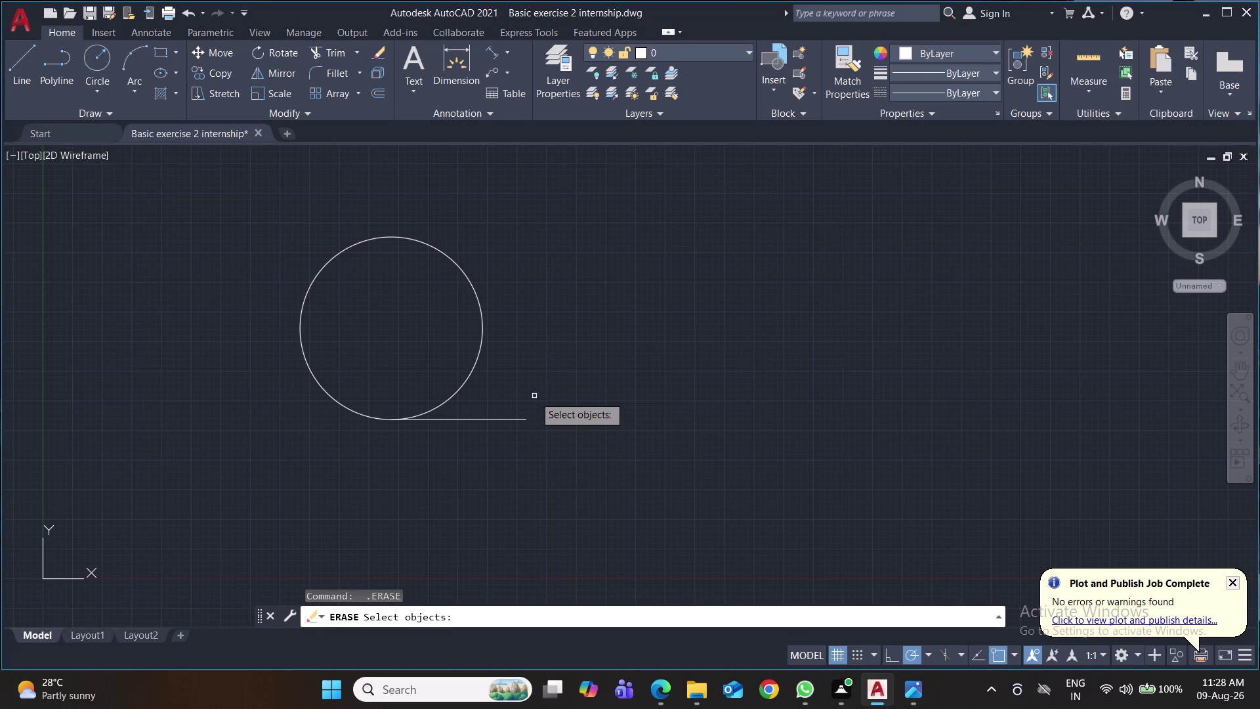
key(Escape)
Draw an 11.4 vertical line rising from the horizontal line's end.
key(l)
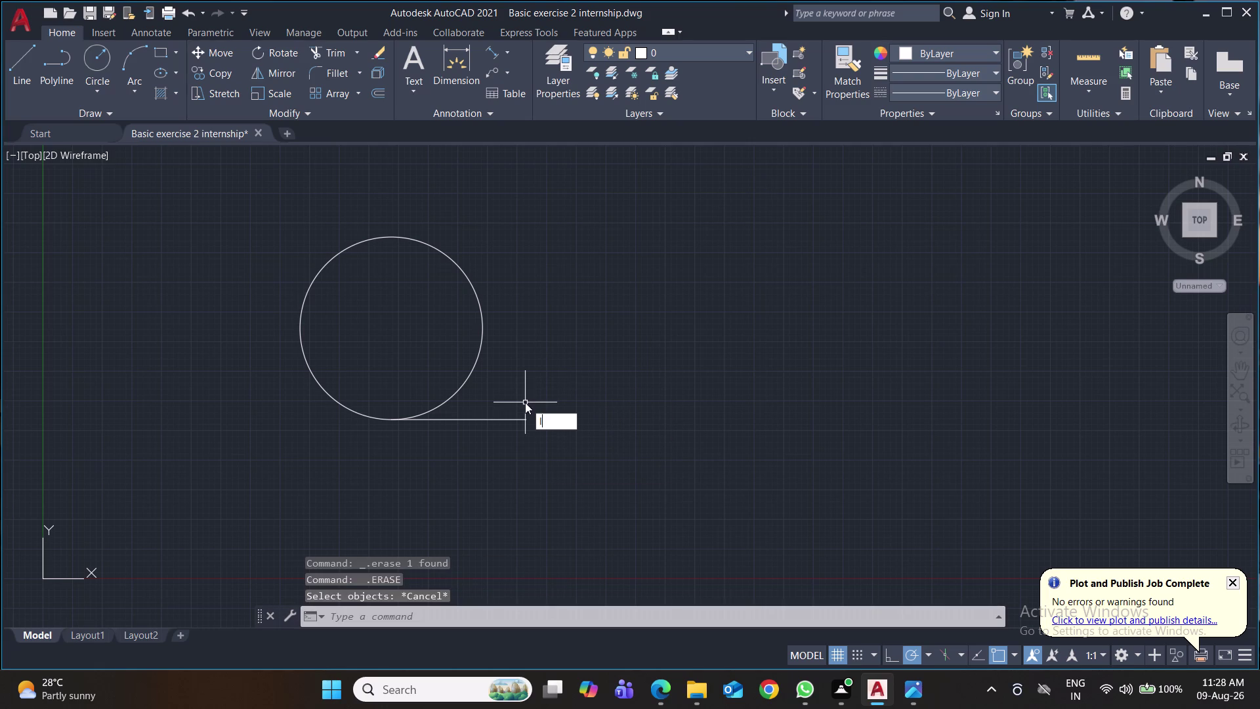
key(Return)
click(526, 417)
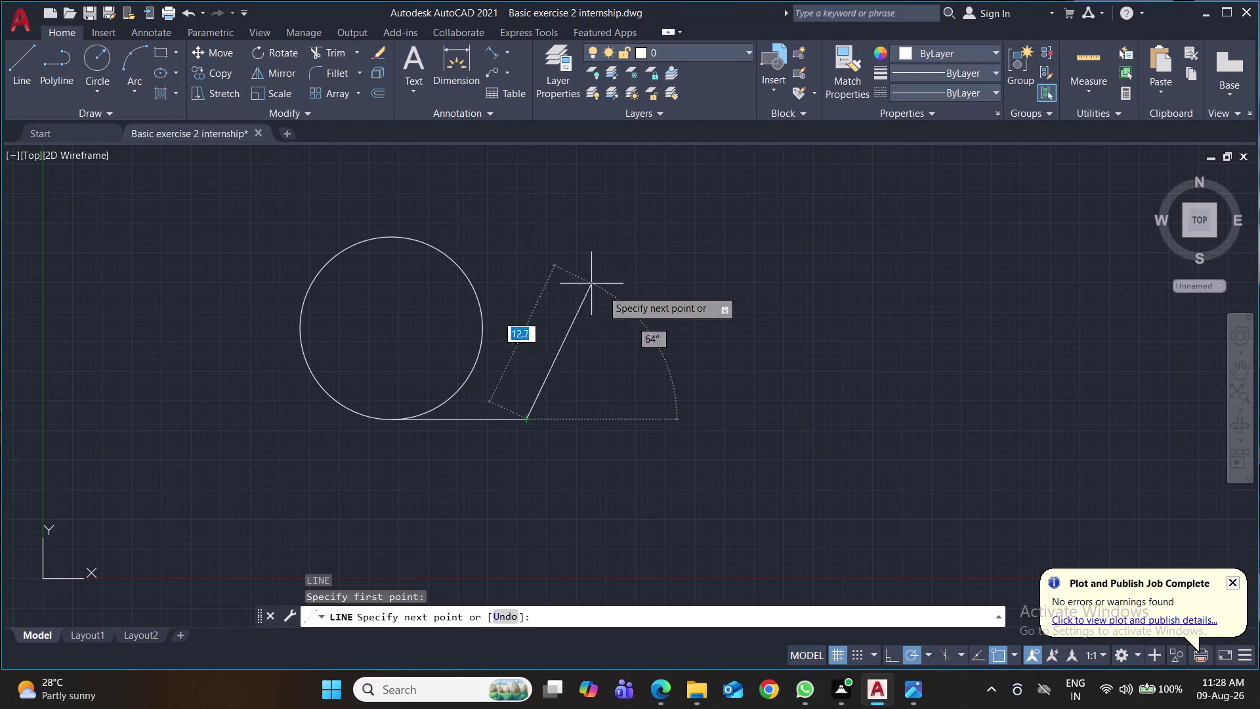
text(11)
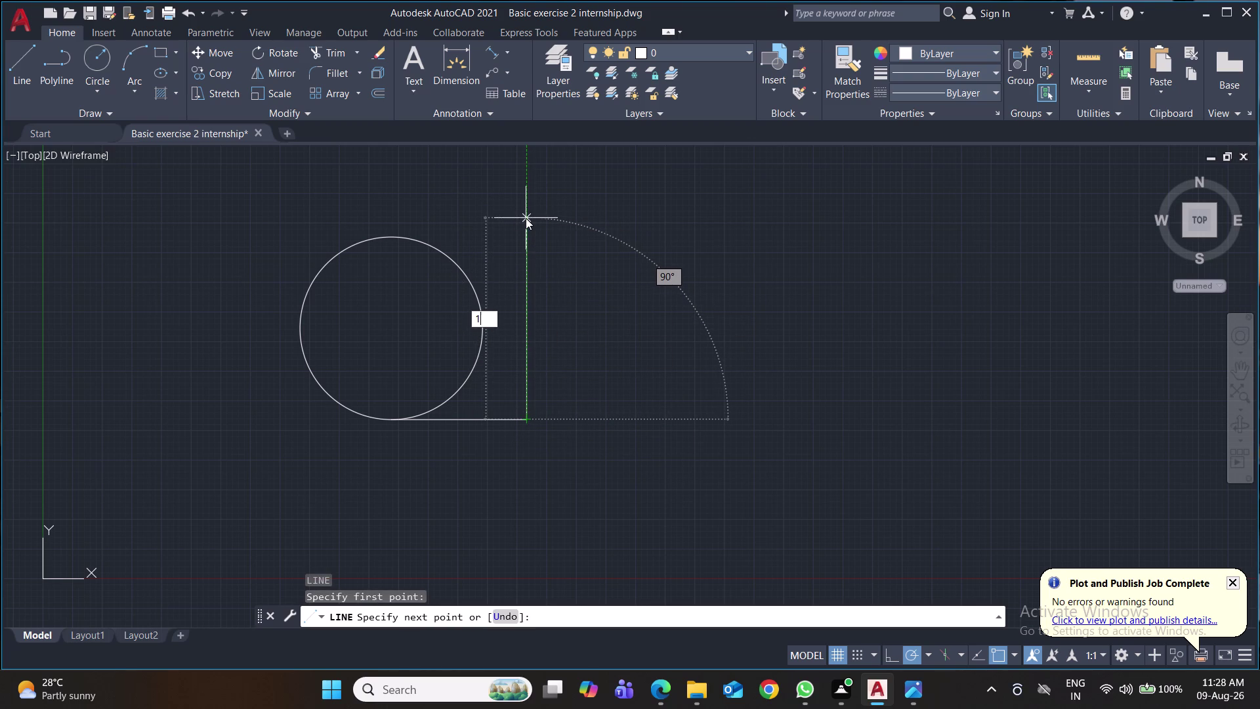
text(.4)
key(Return)
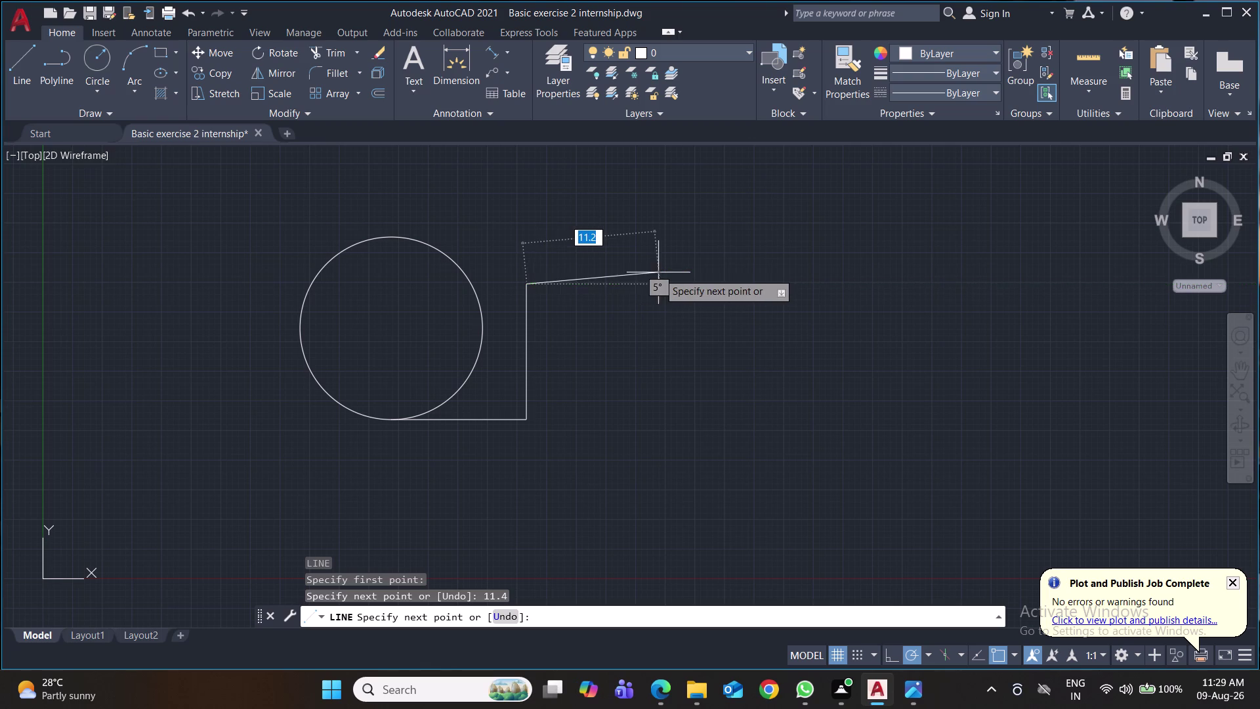
key(Escape)
click(619, 279)
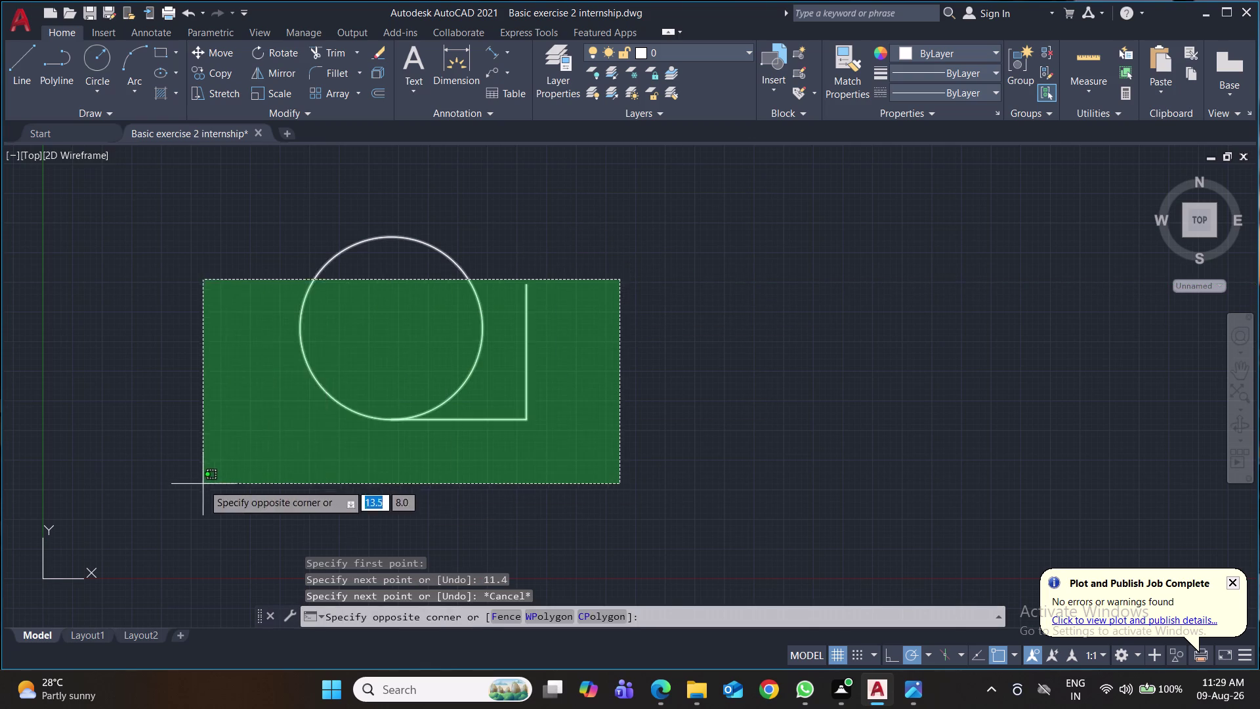
Delete all existing geometry and draw a new circle of radius 5.
click(199, 480)
key(Delete)
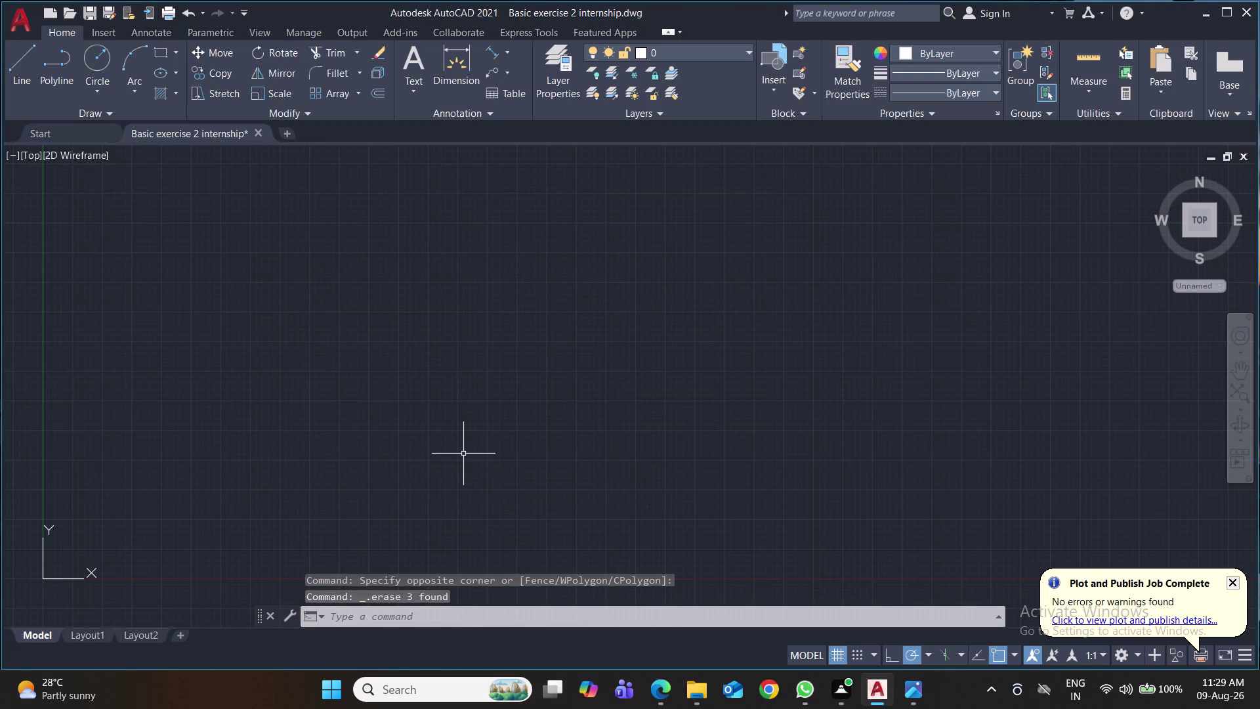
key(c)
key(Return)
click(561, 349)
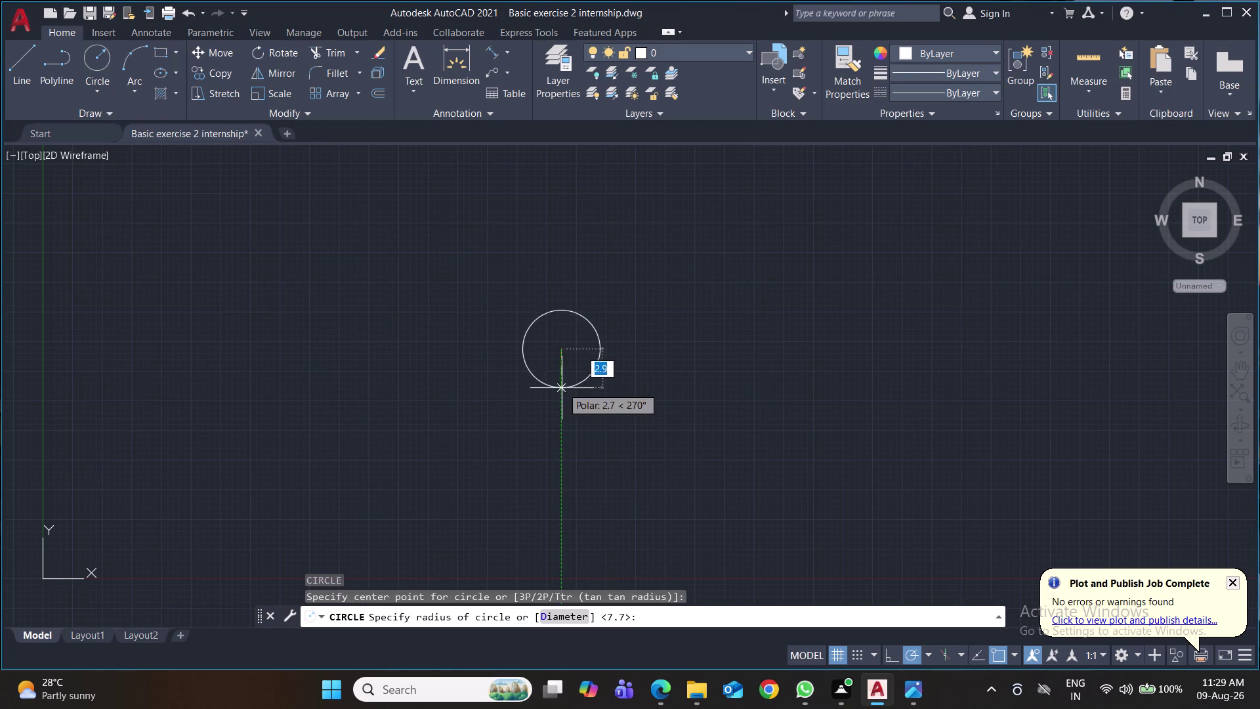
key(5)
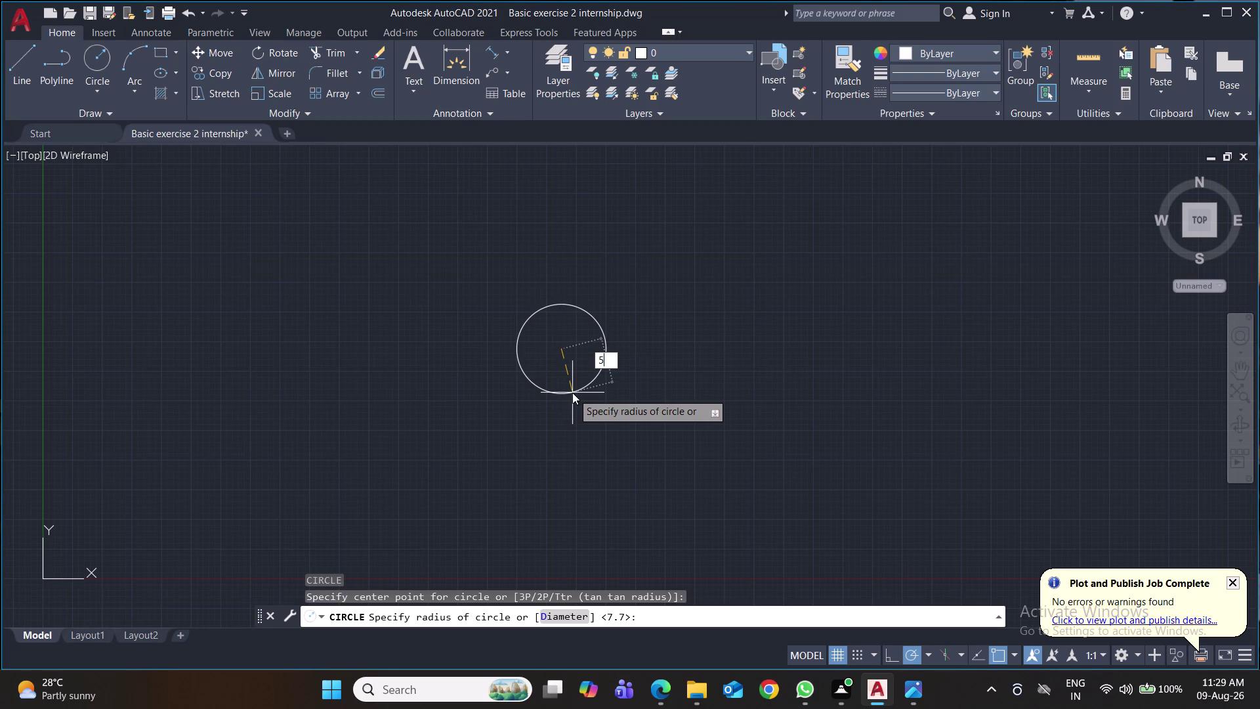
key(Return)
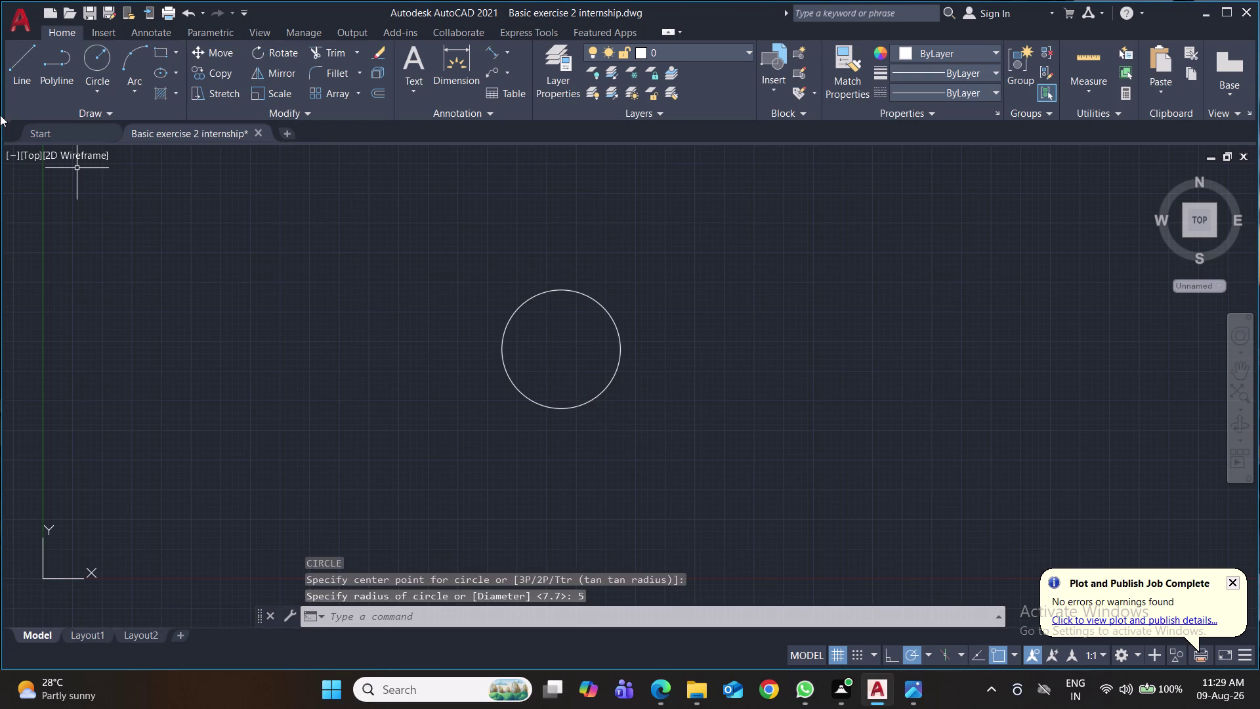
From the circle's right quadrant, draw lines 4.2 down, 9.9 right and 18 up.
click(13, 66)
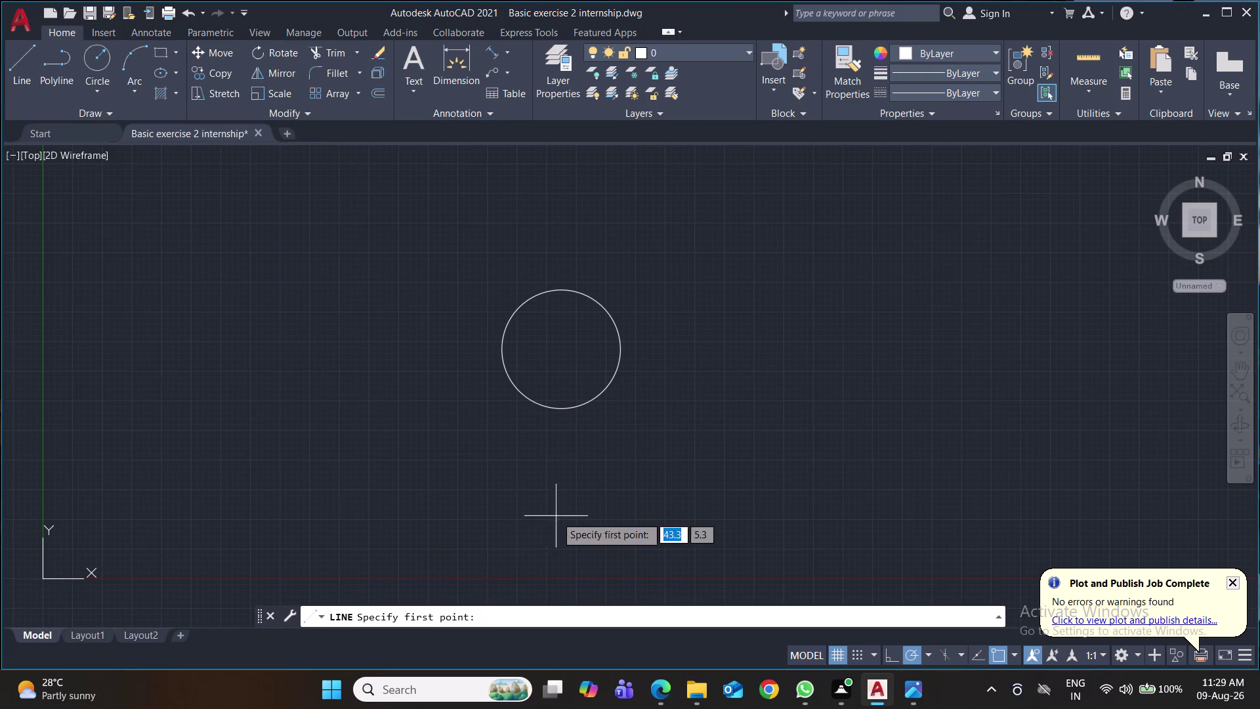
click(618, 353)
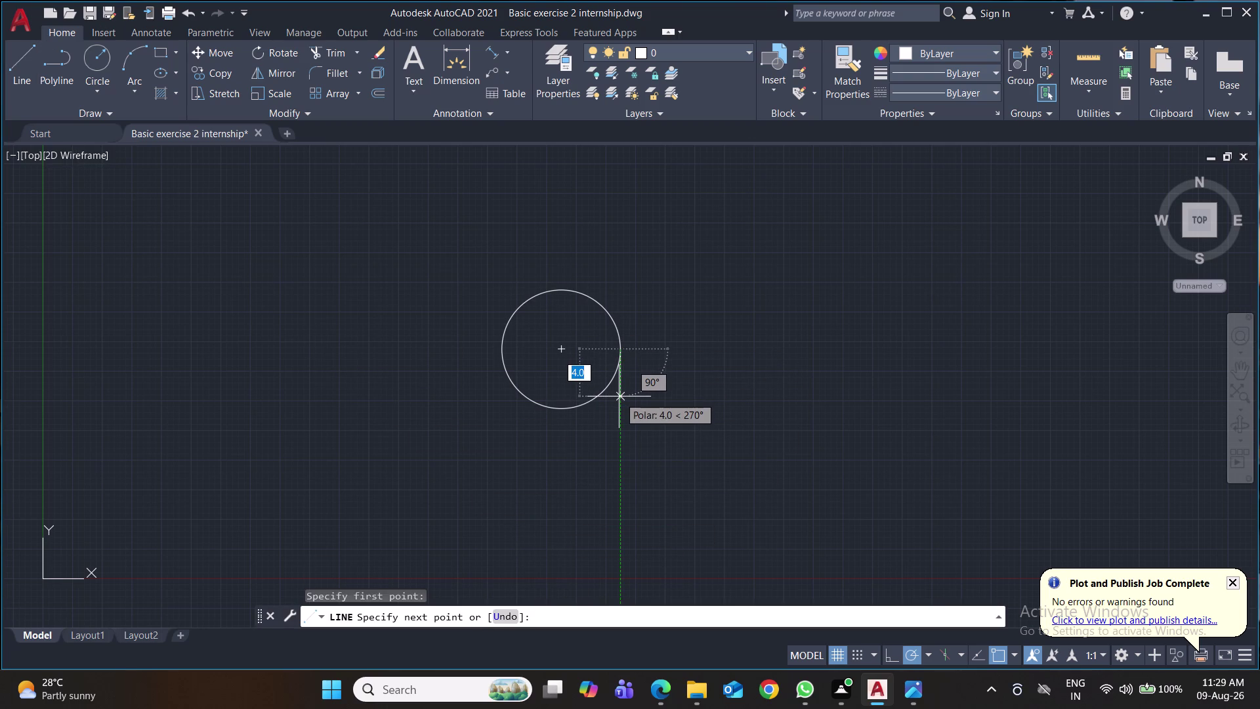
text(4.2)
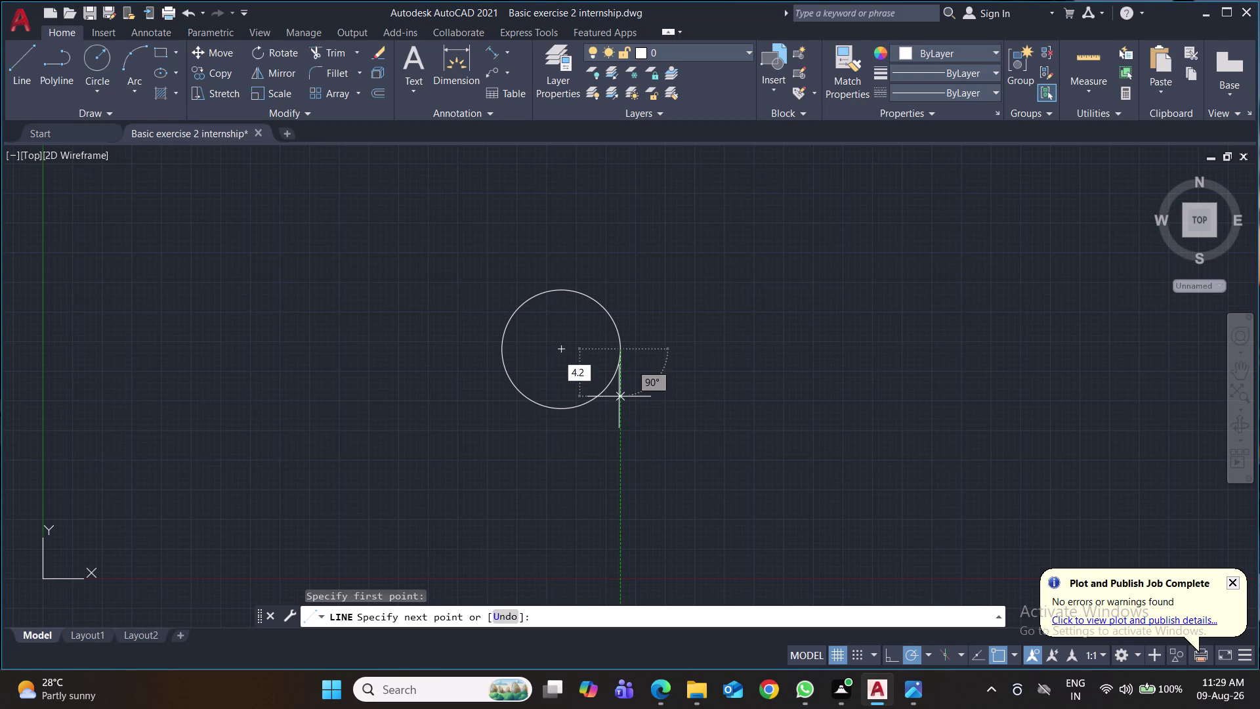
key(Return)
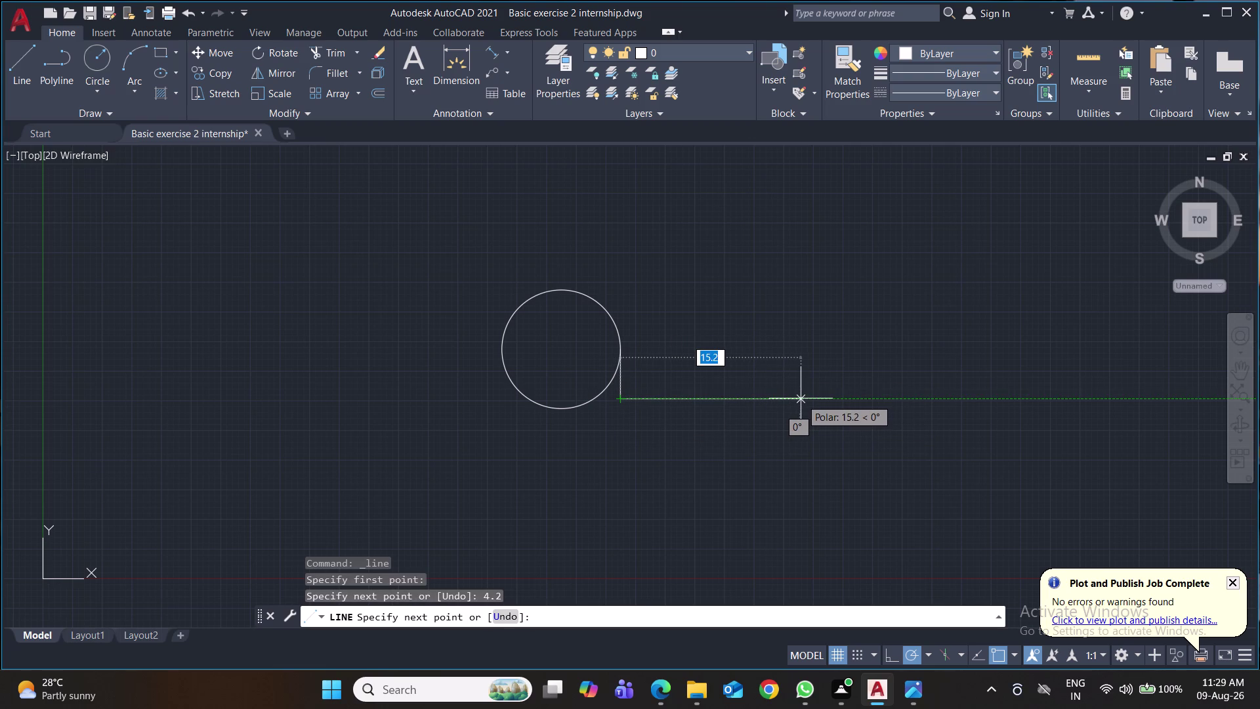
text(9.9)
key(Return)
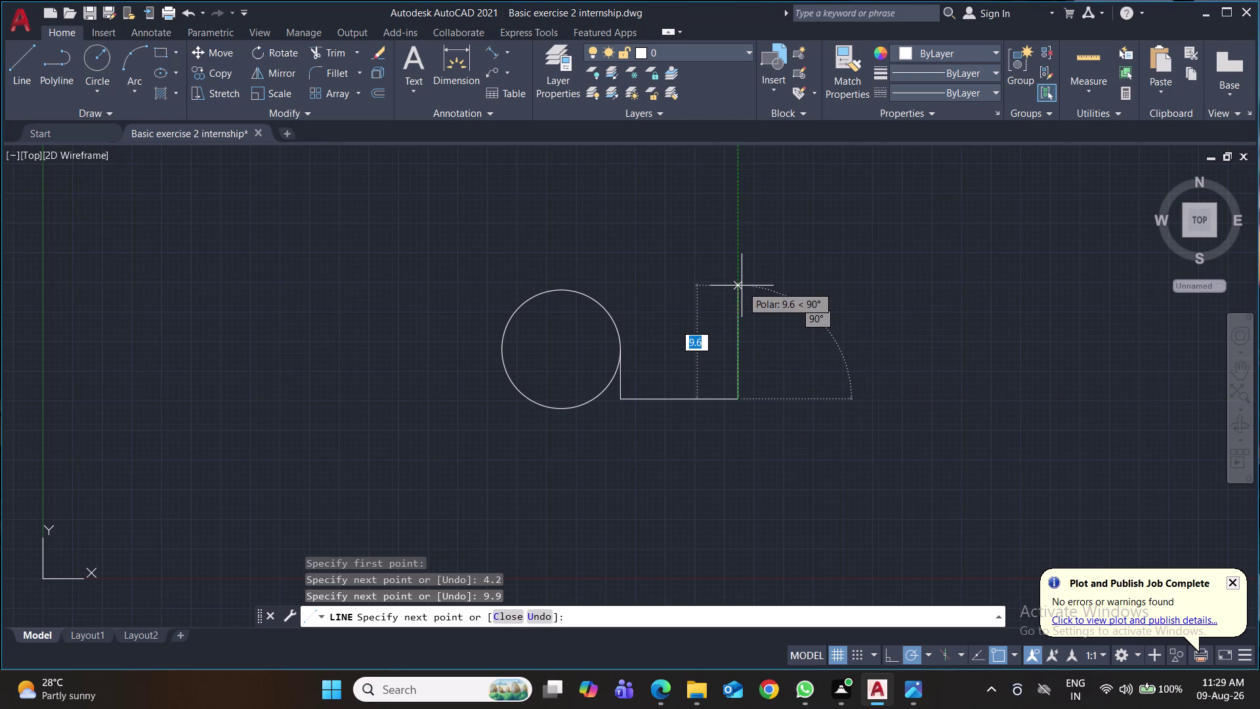
text(18)
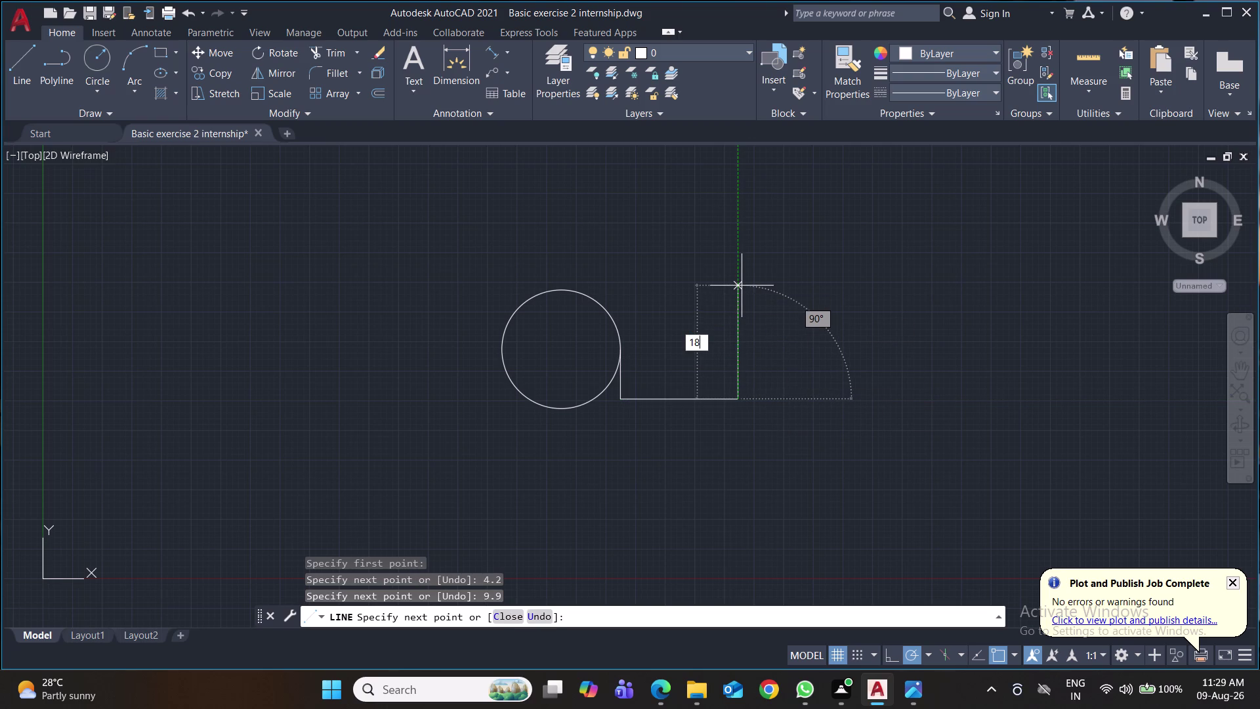
key(Return)
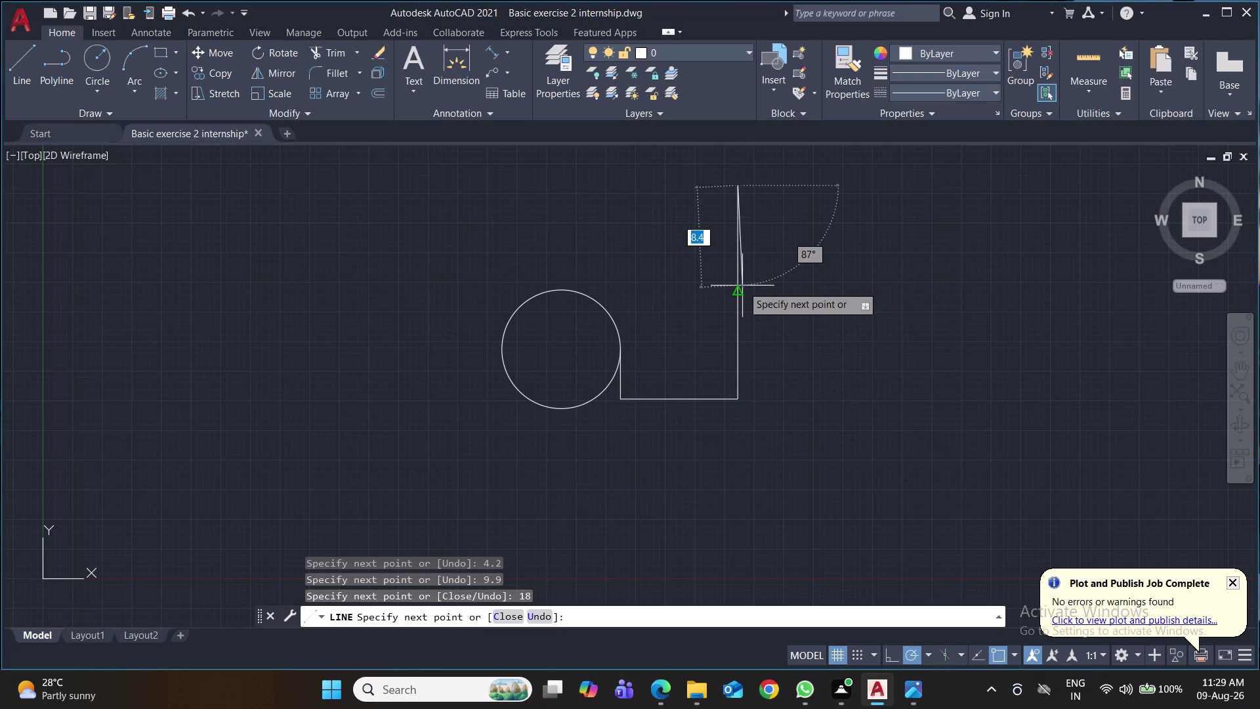
key(Return)
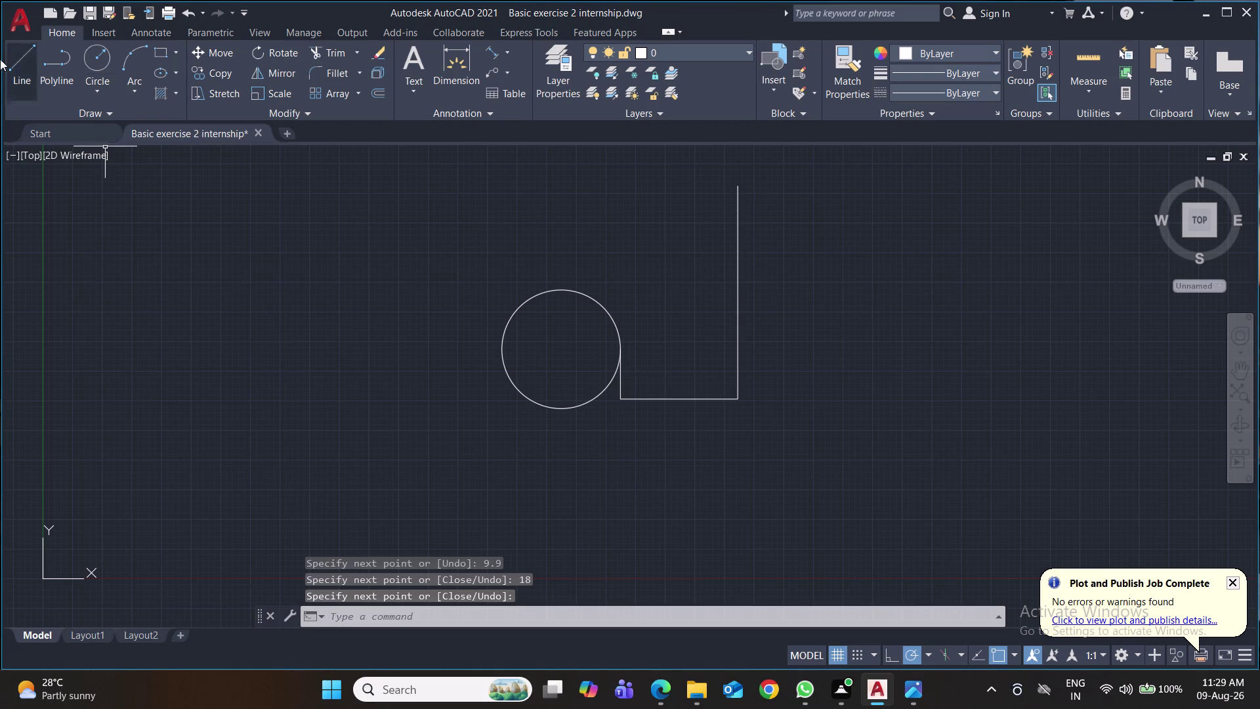
click(24, 61)
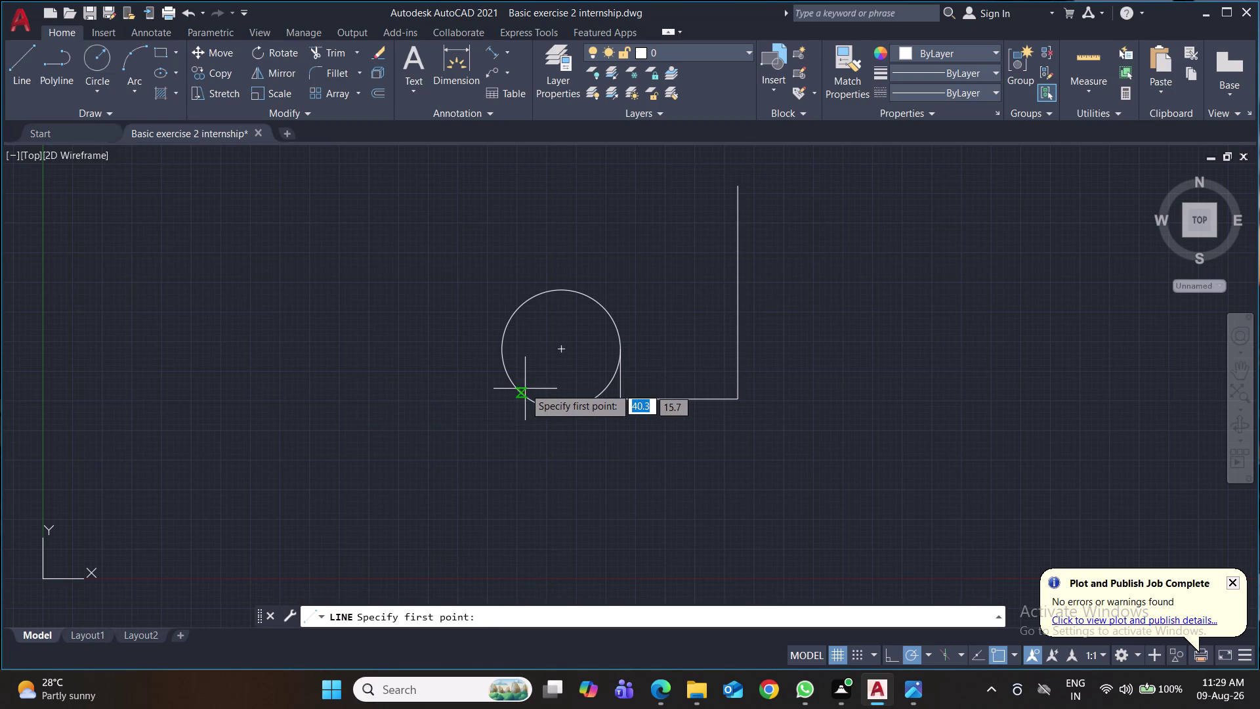
From the circle's leftmost point, draw lines 4.2 down and 11.4 left.
click(503, 348)
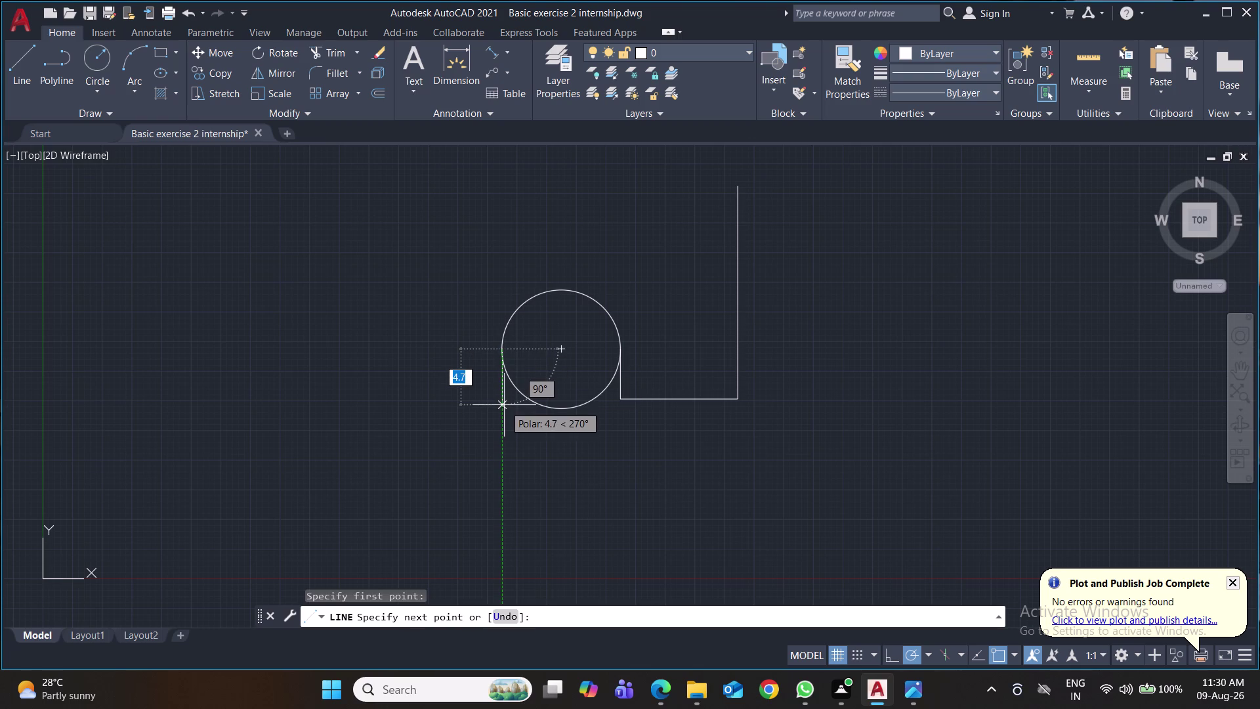
key(4)
text(.2)
key(Return)
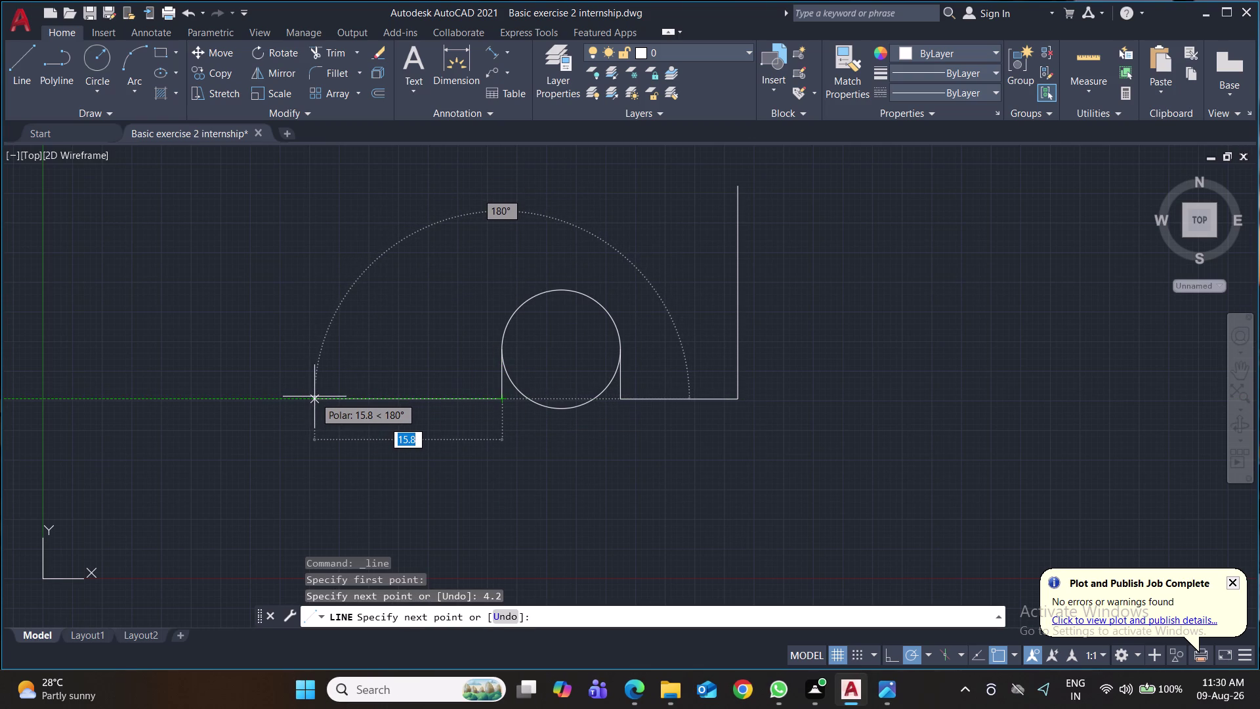
text(11.)
key(4)
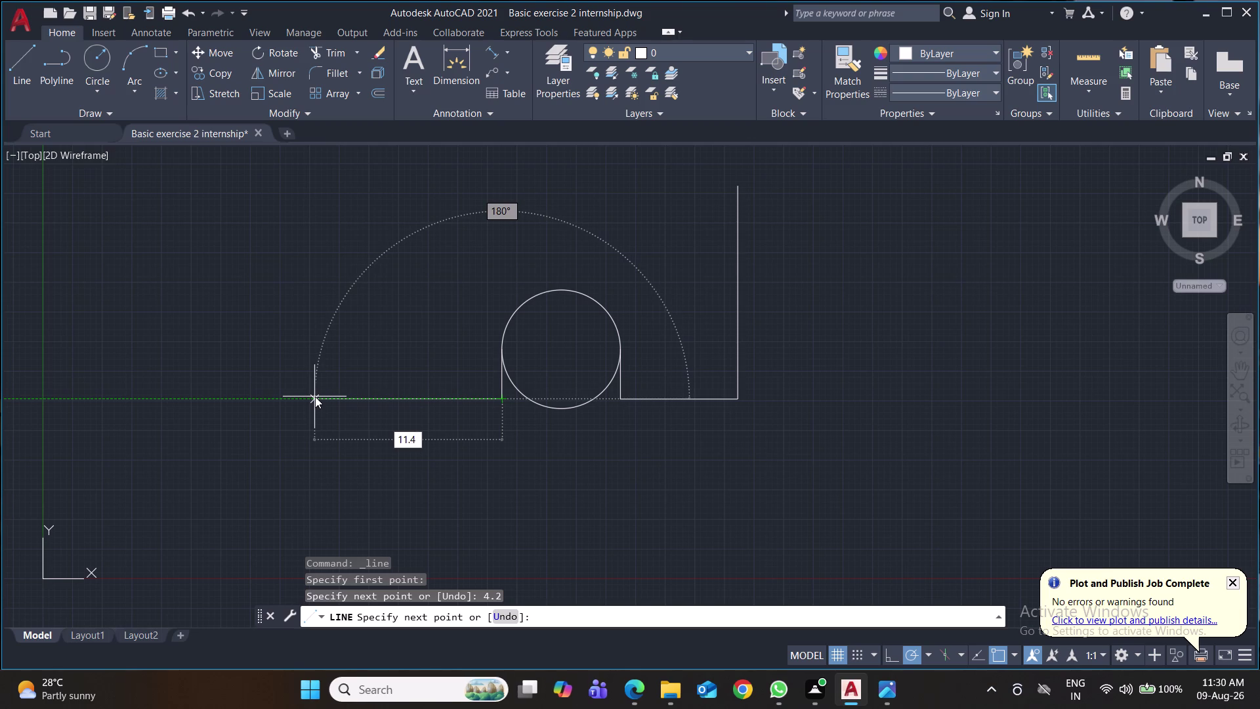
key(Return)
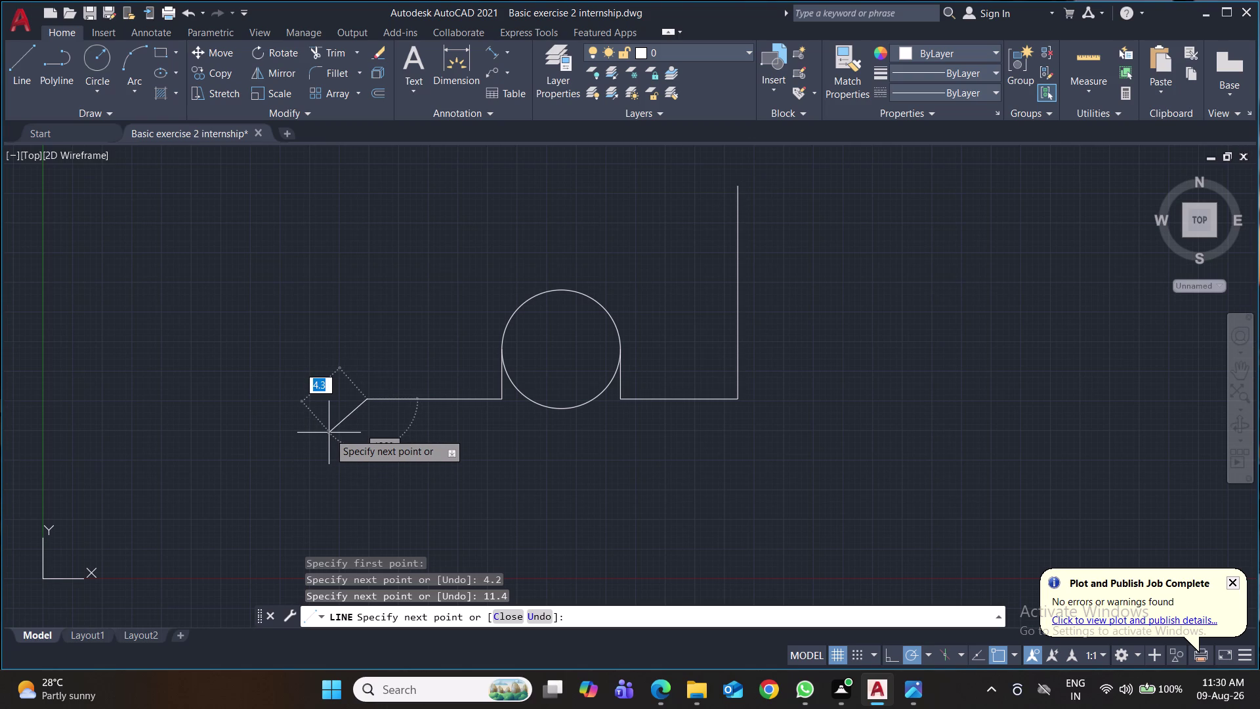
key(Escape)
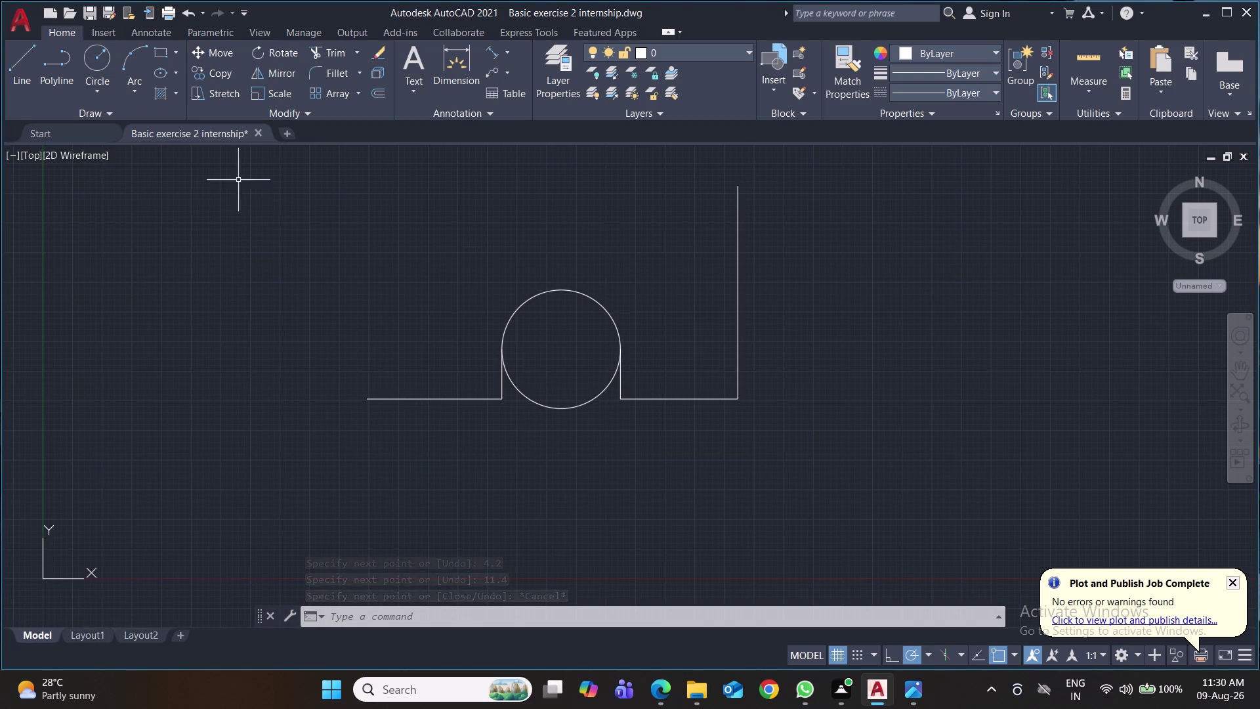
Trim the circle's lower half to leave an arch, and pan the view upward.
key(t)
key(r)
key(Return)
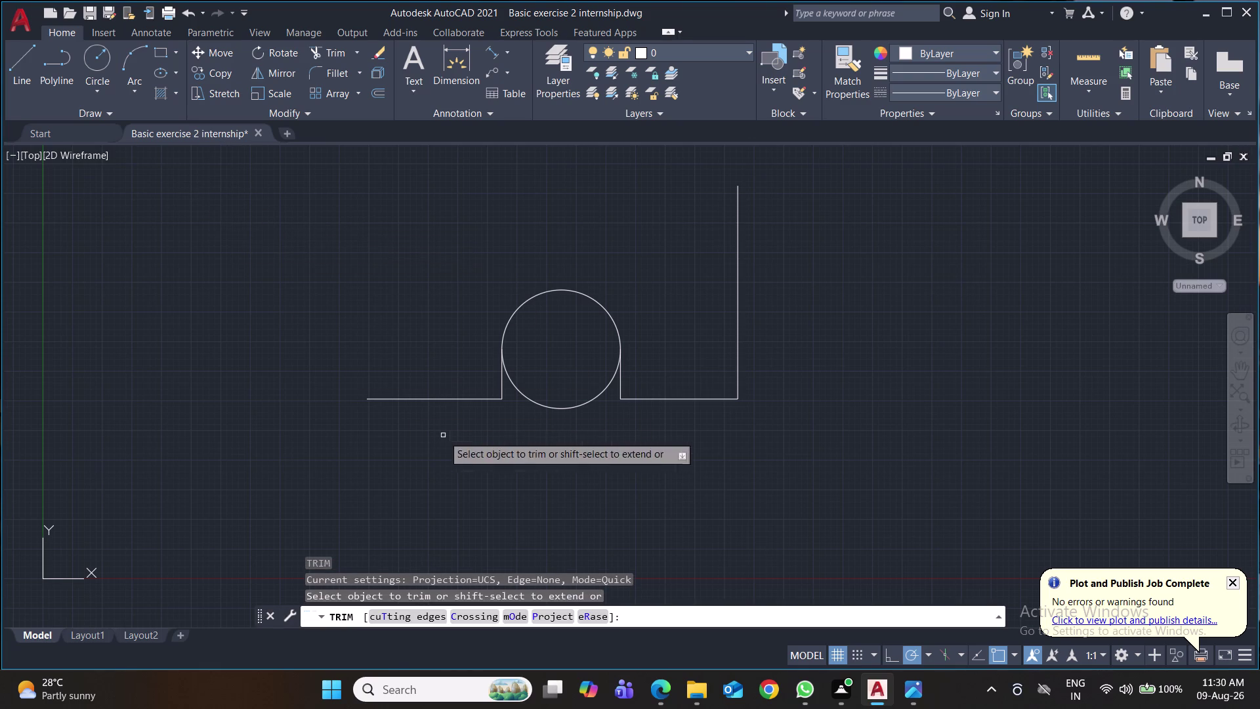
click(530, 399)
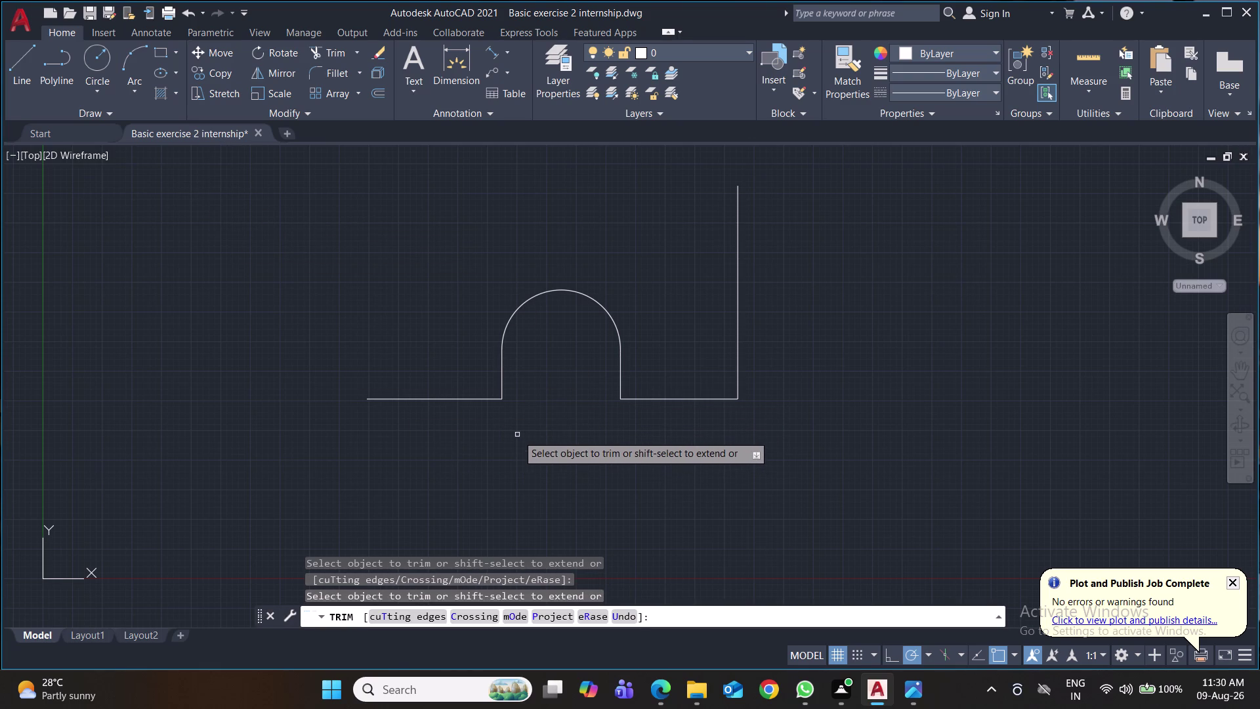
click(97, 58)
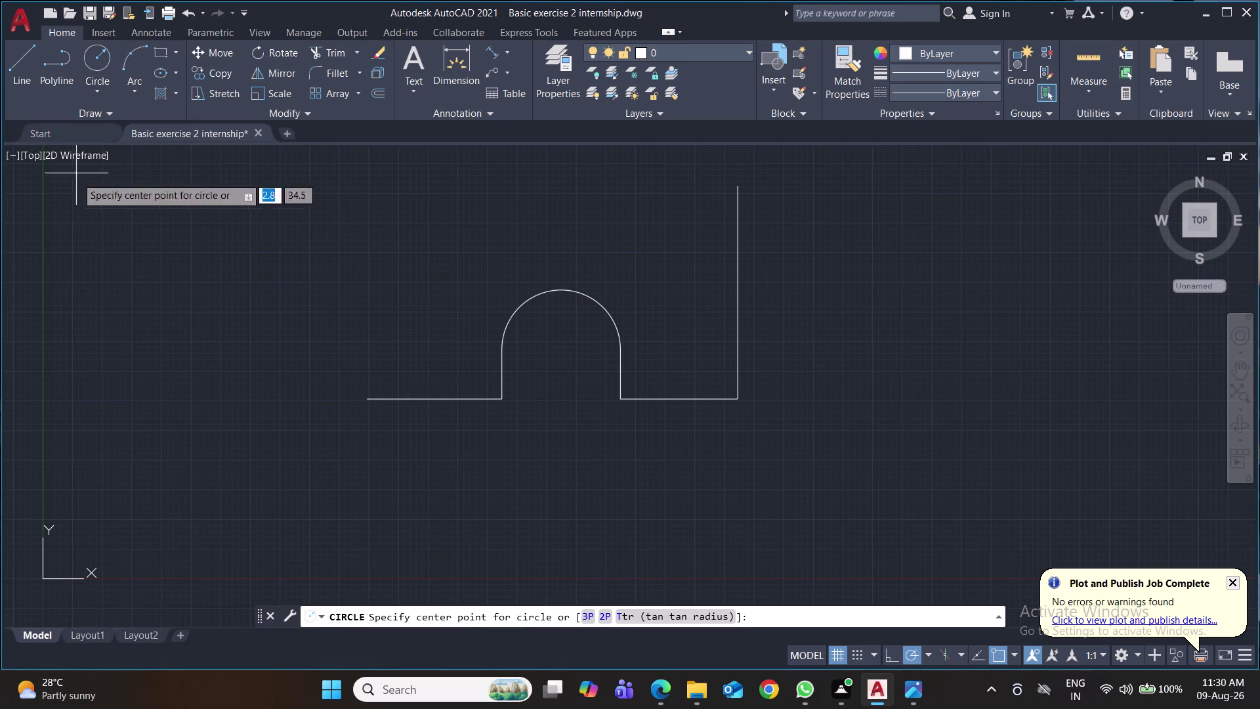
middle_drag(800, 219, 799, 389)
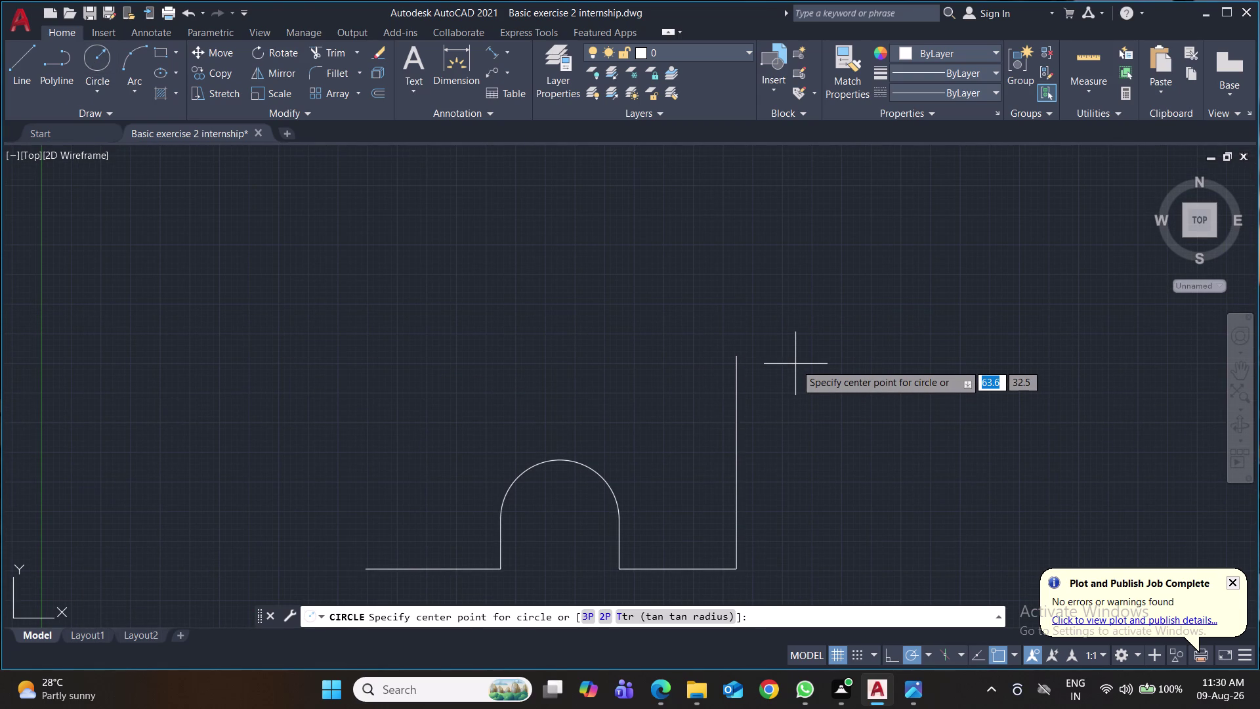
click(12, 67)
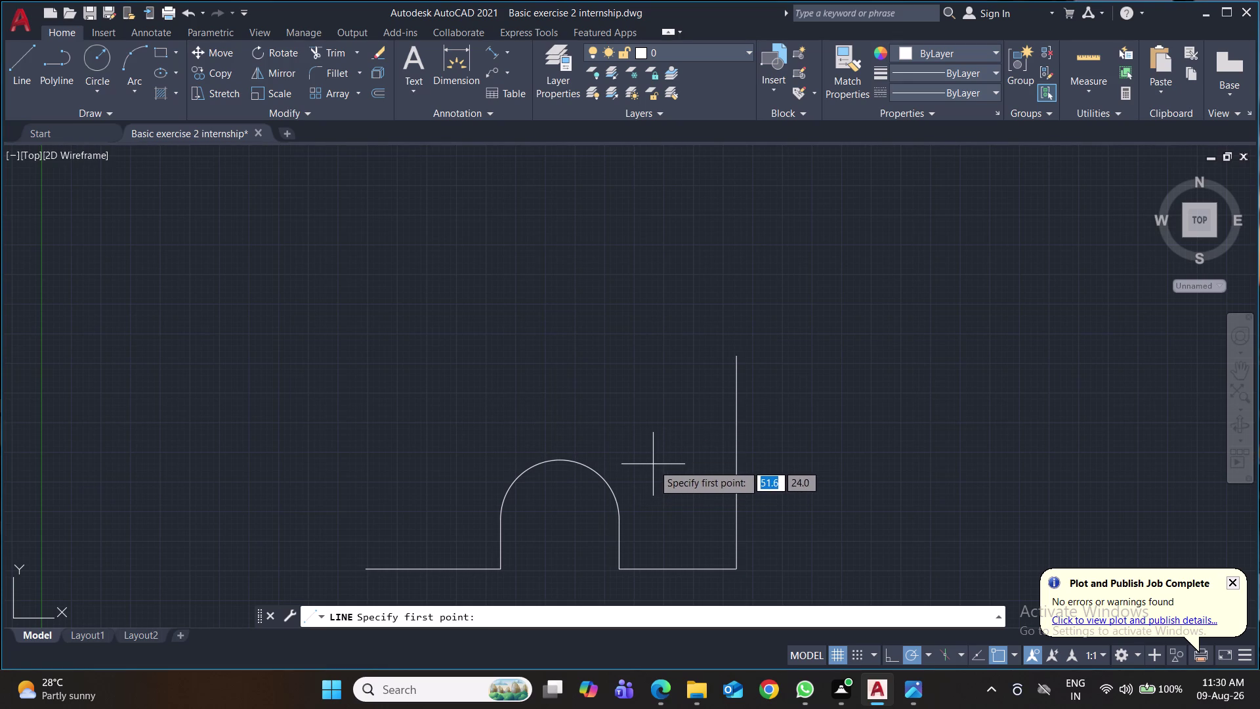
From the top of the right edge, draw a 10.8-unit leftward line and a 29-unit upward line.
click(738, 354)
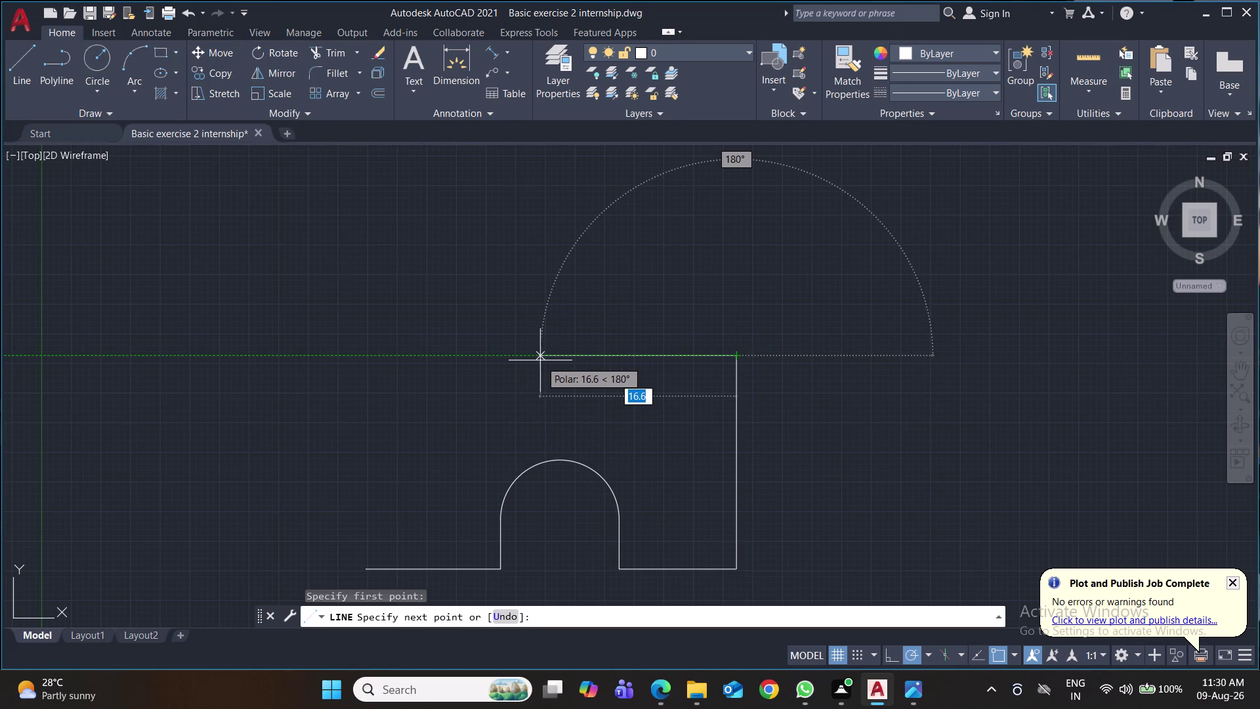
text(10.8)
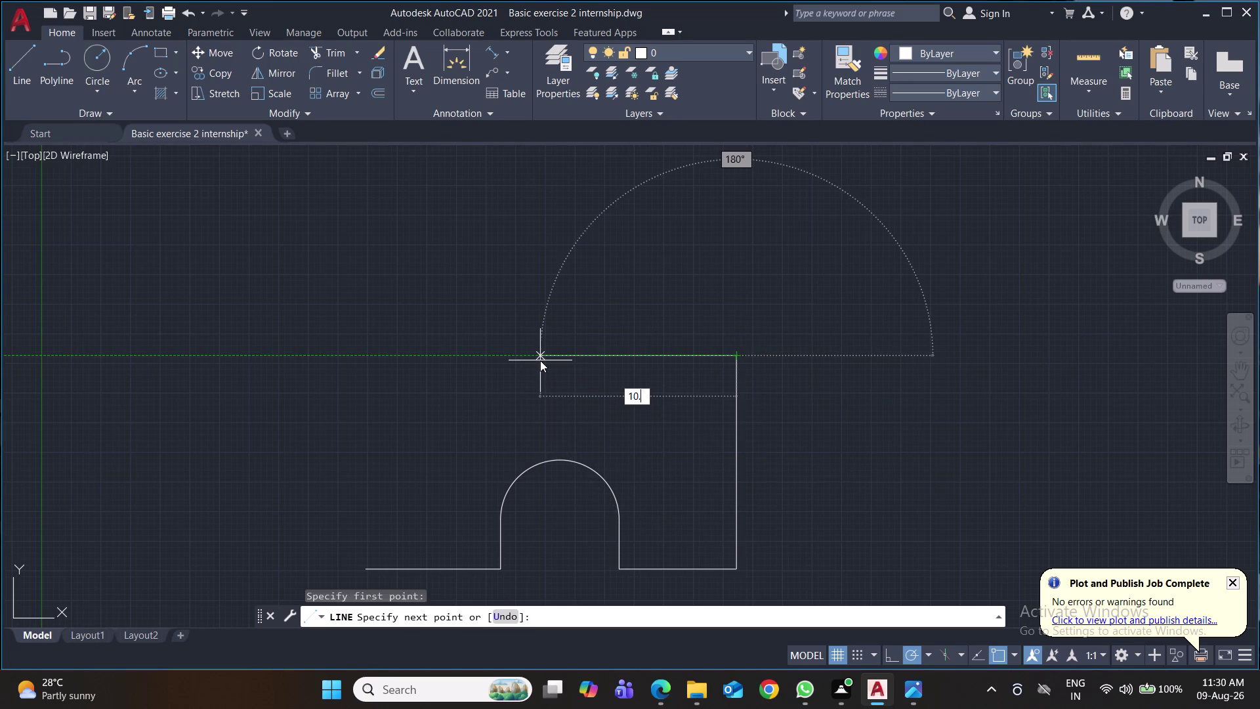
key(Return)
middle_drag(545, 263, 549, 406)
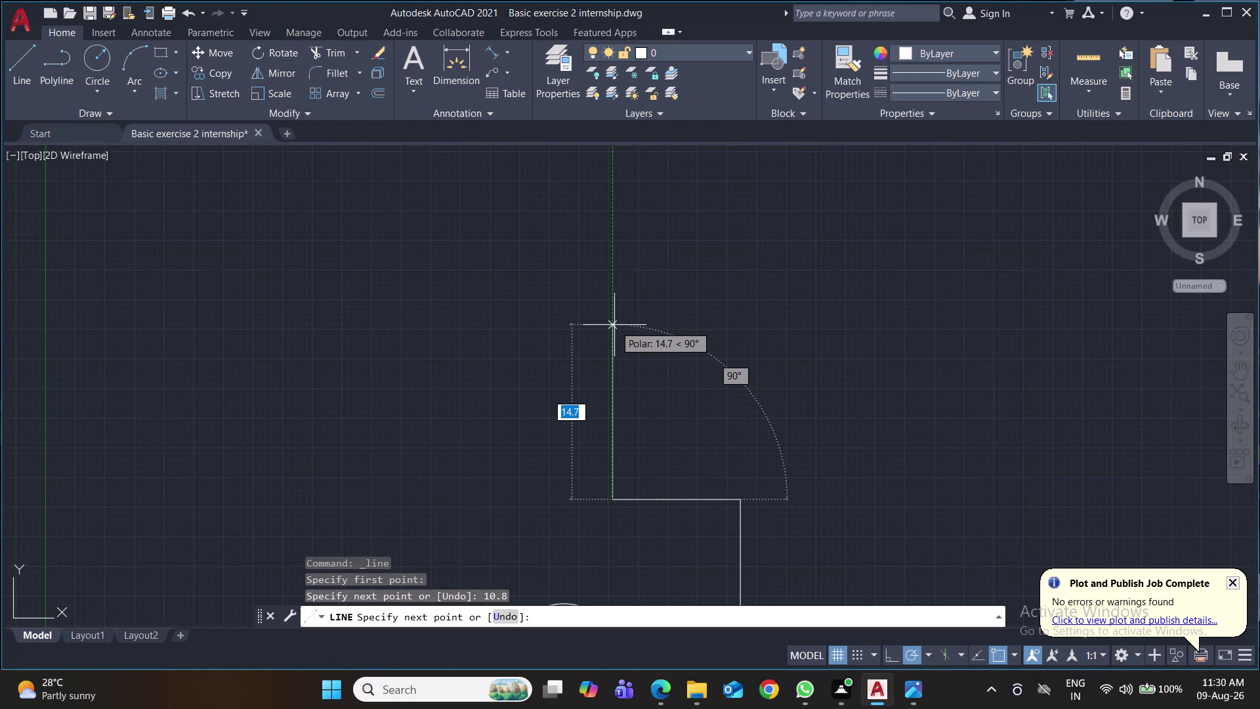
text(29)
key(Return)
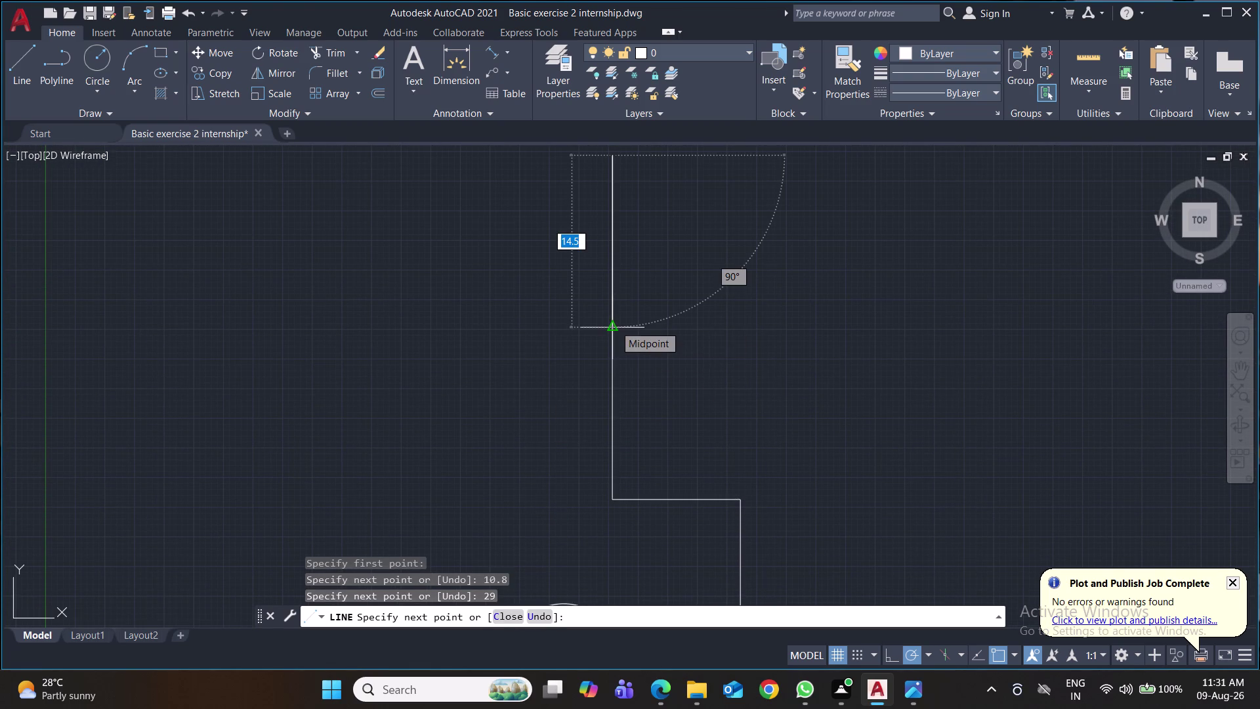
scroll(down, 3)
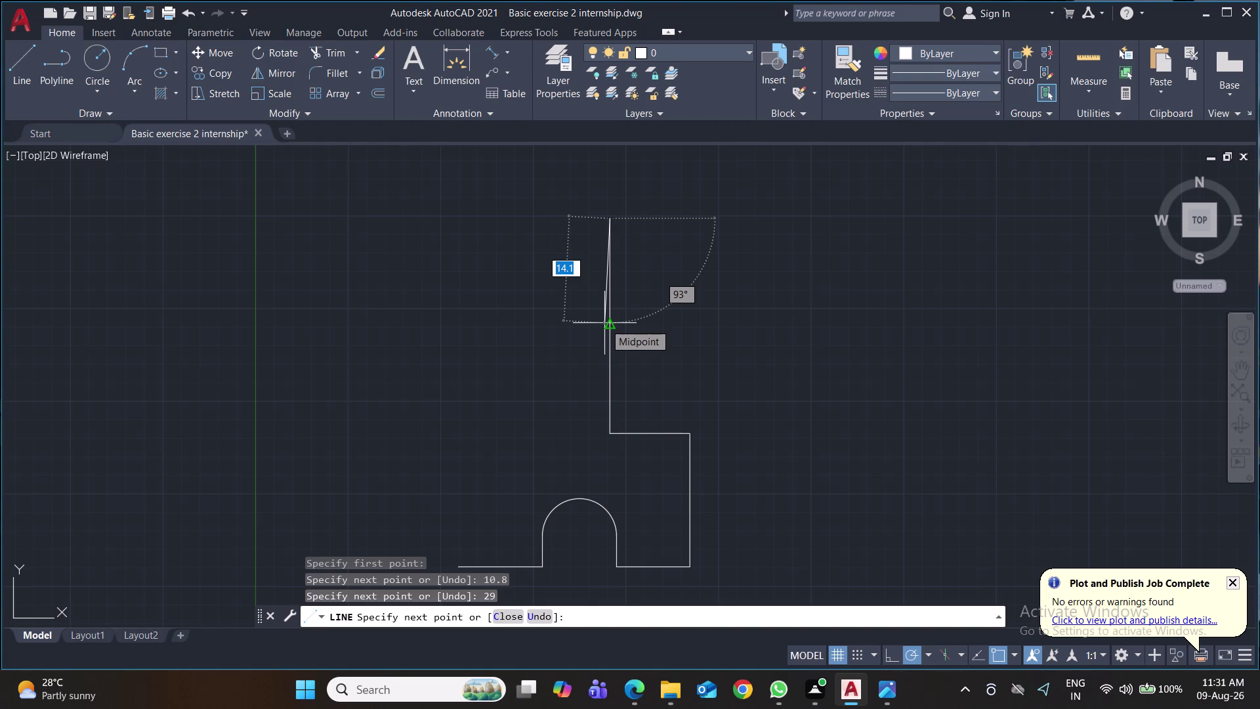
key(Return)
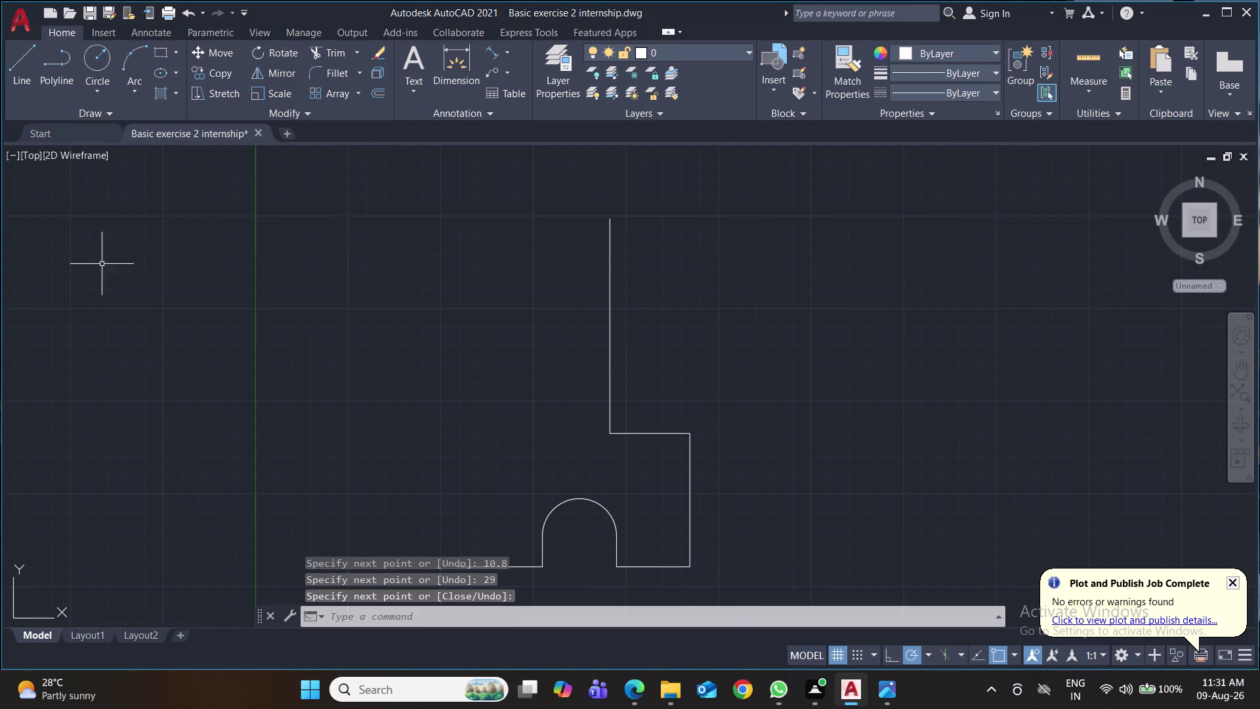
click(100, 58)
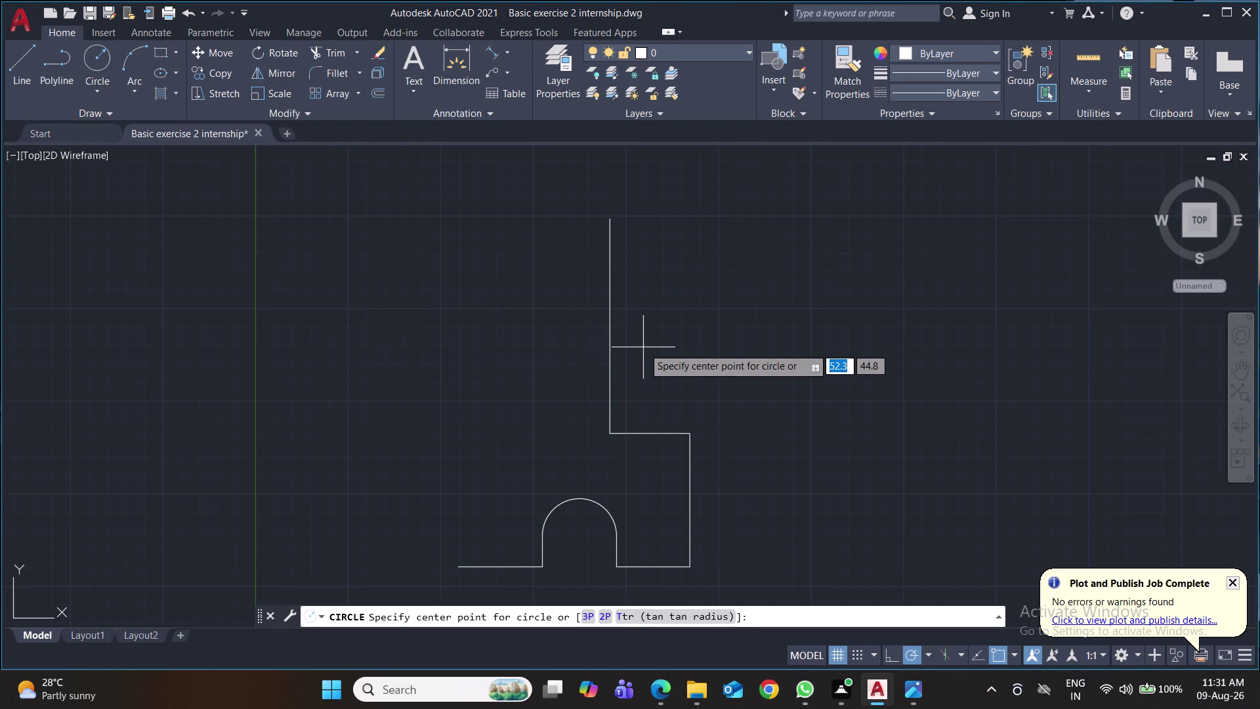
Draw a radius-8.9 Tan, Tan, Radius circle touching the right vertical line and the horizontal step.
middle_drag(643, 347, 608, 306)
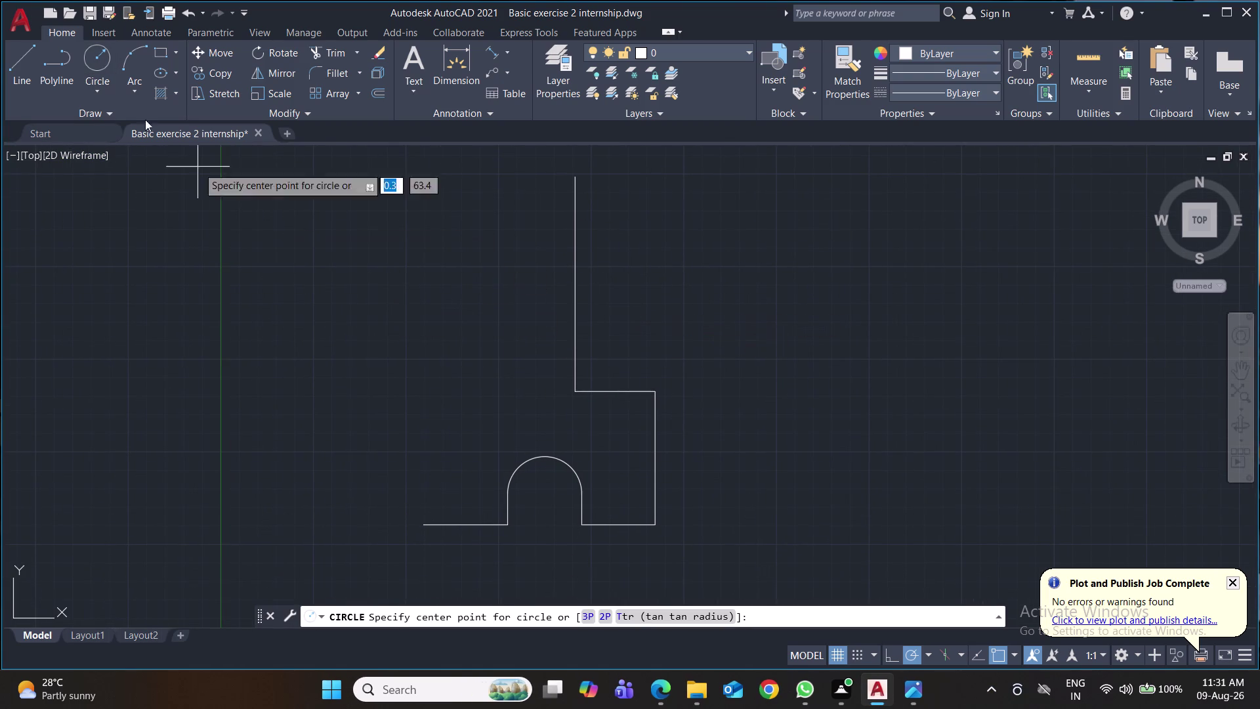
click(109, 91)
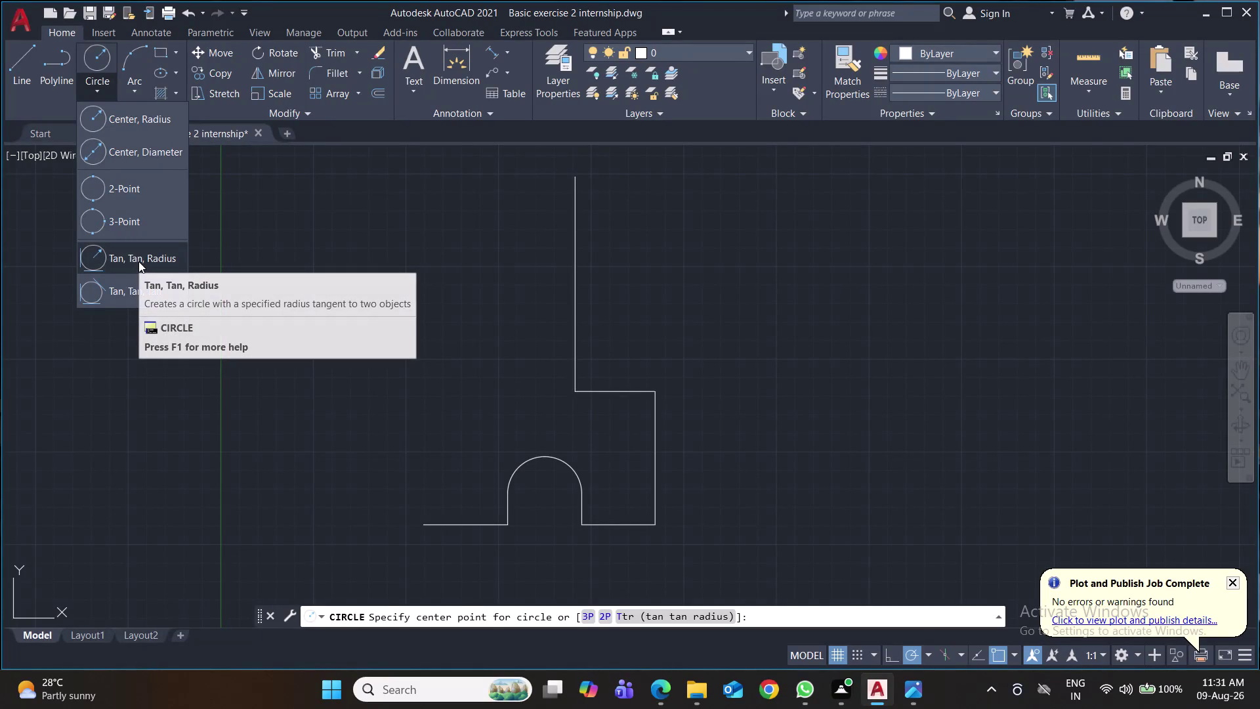
click(138, 261)
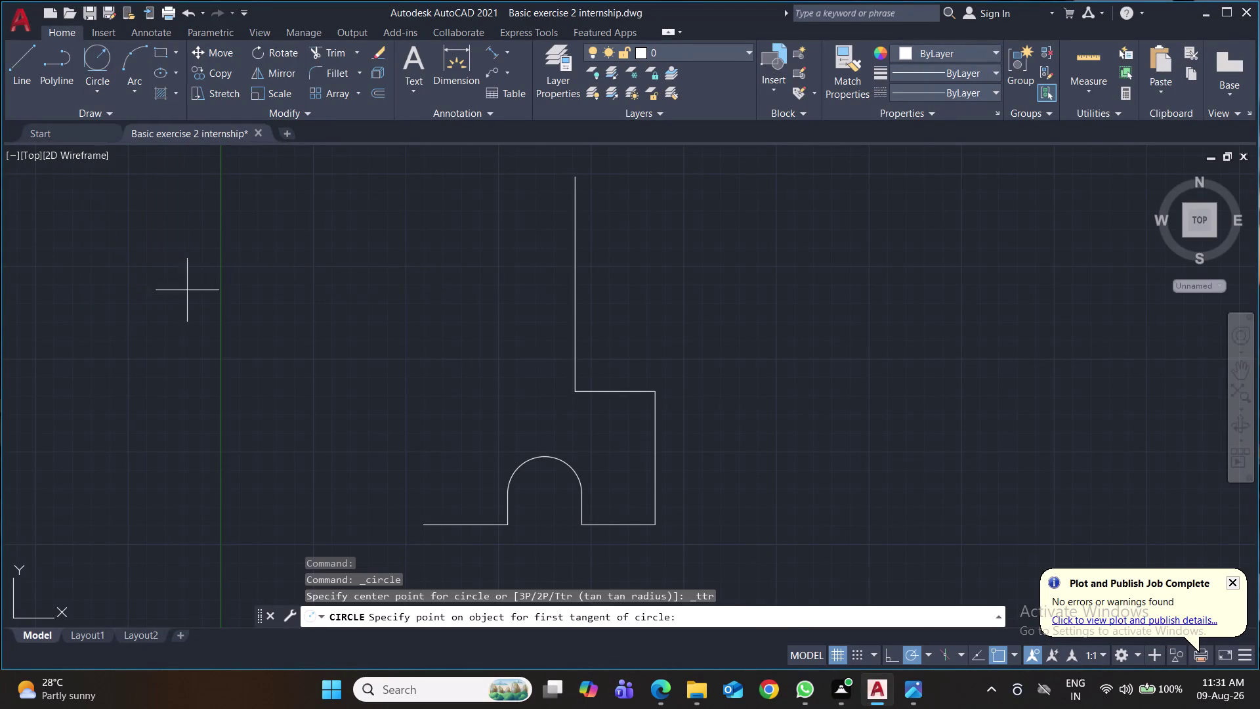
middle_drag(648, 384, 609, 295)
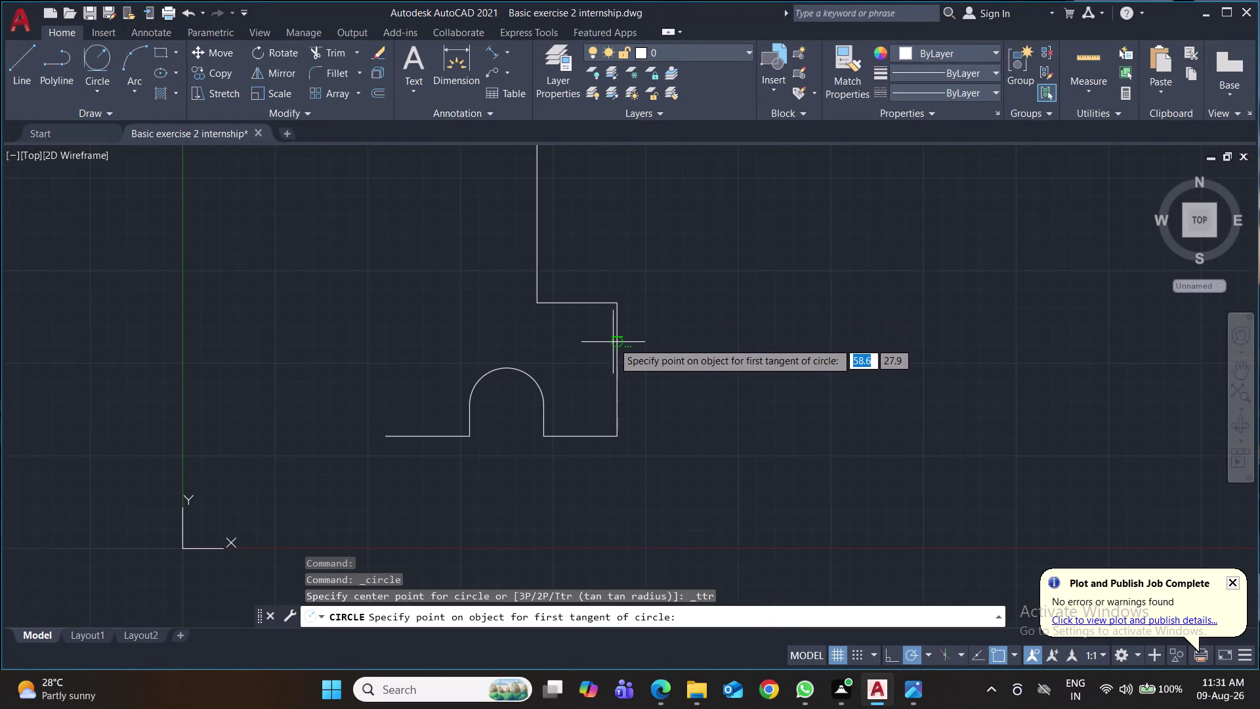
click(616, 341)
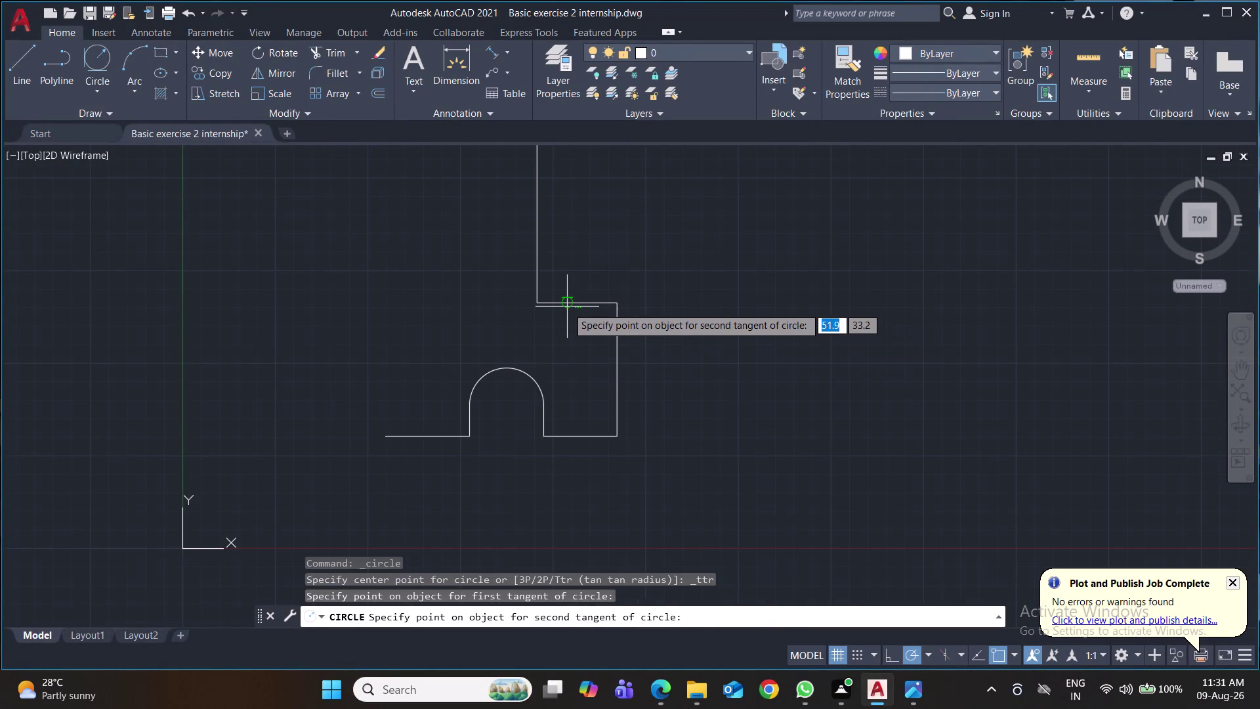
click(567, 302)
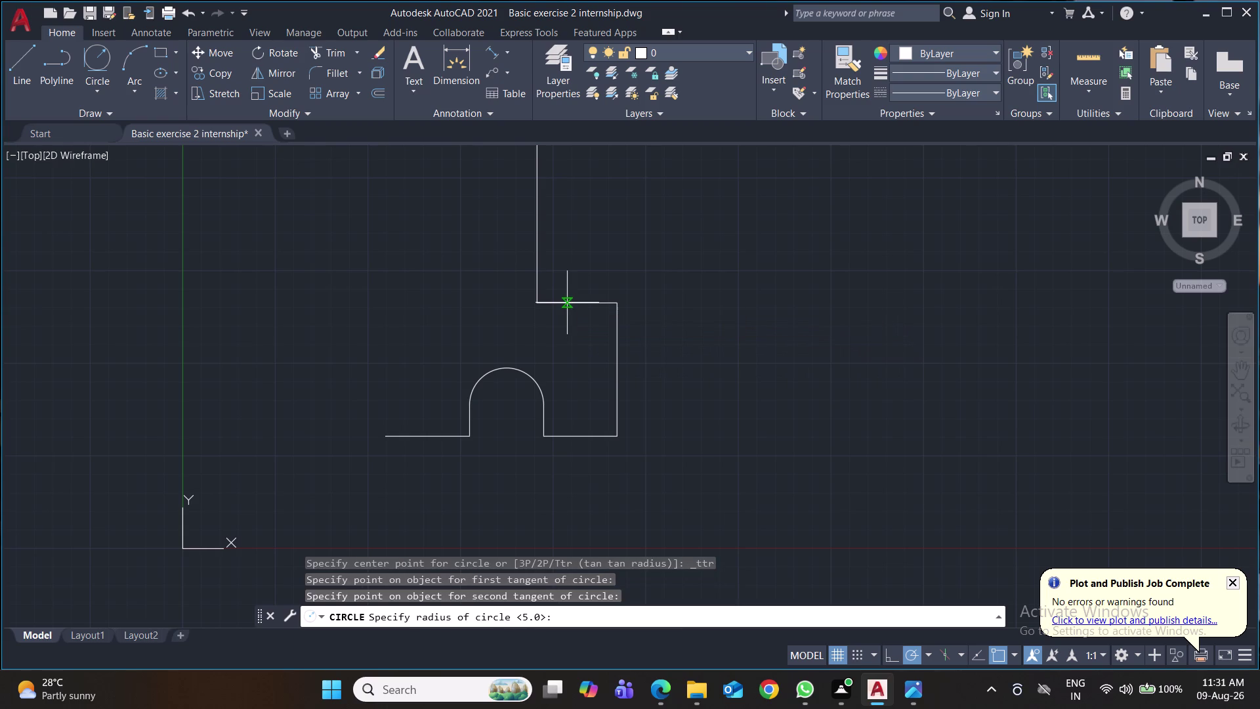
text(8.9)
key(Return)
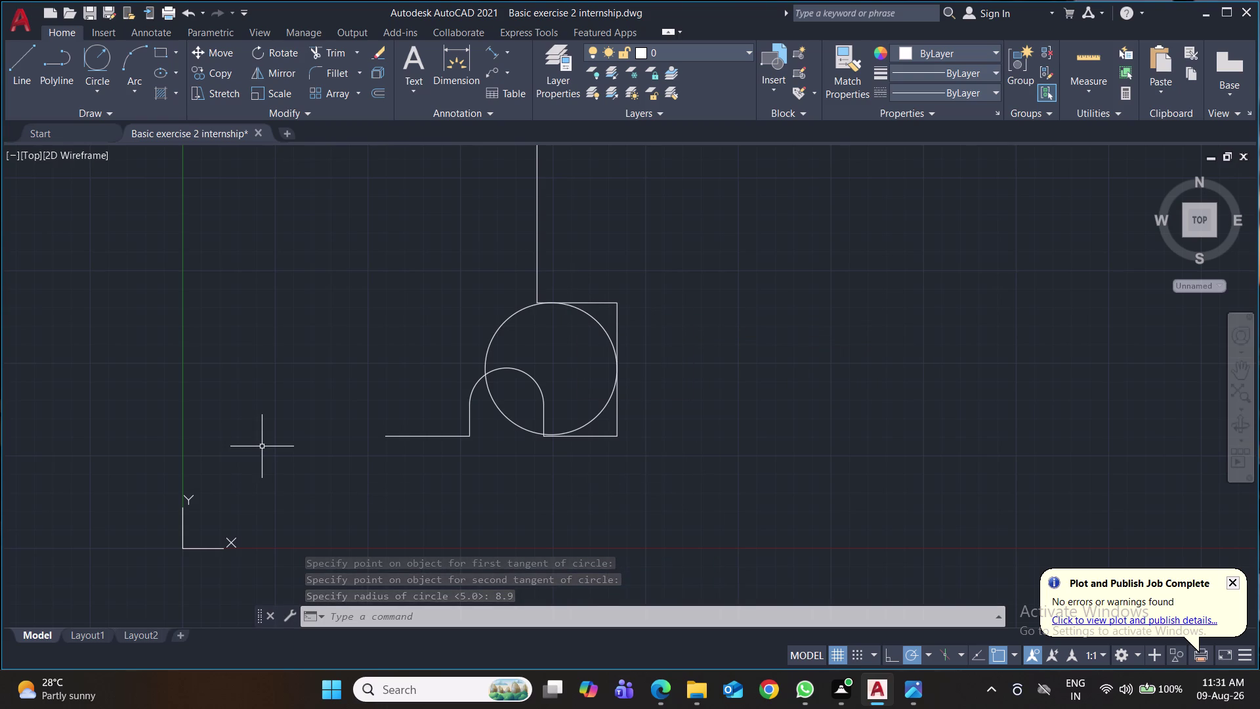
text(tr)
key(Return)
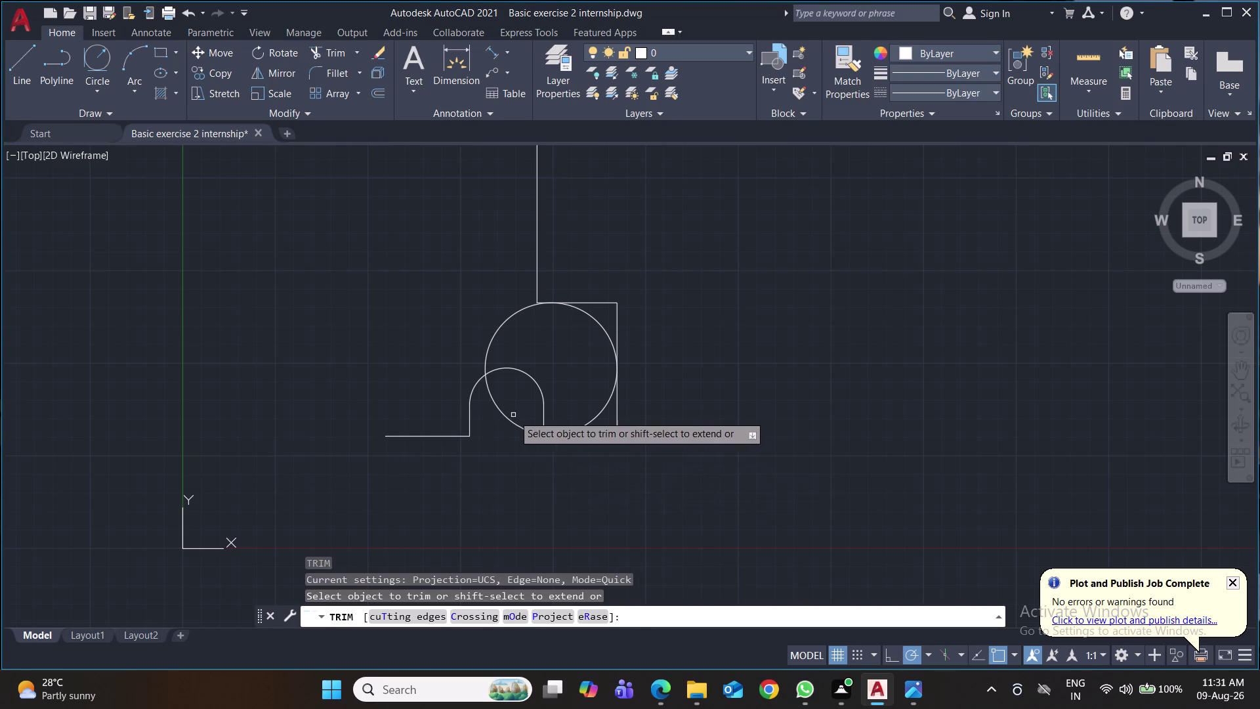
Trim the excess circle arcs and the sharp corner pieces of the step and vertical line.
click(506, 413)
click(590, 422)
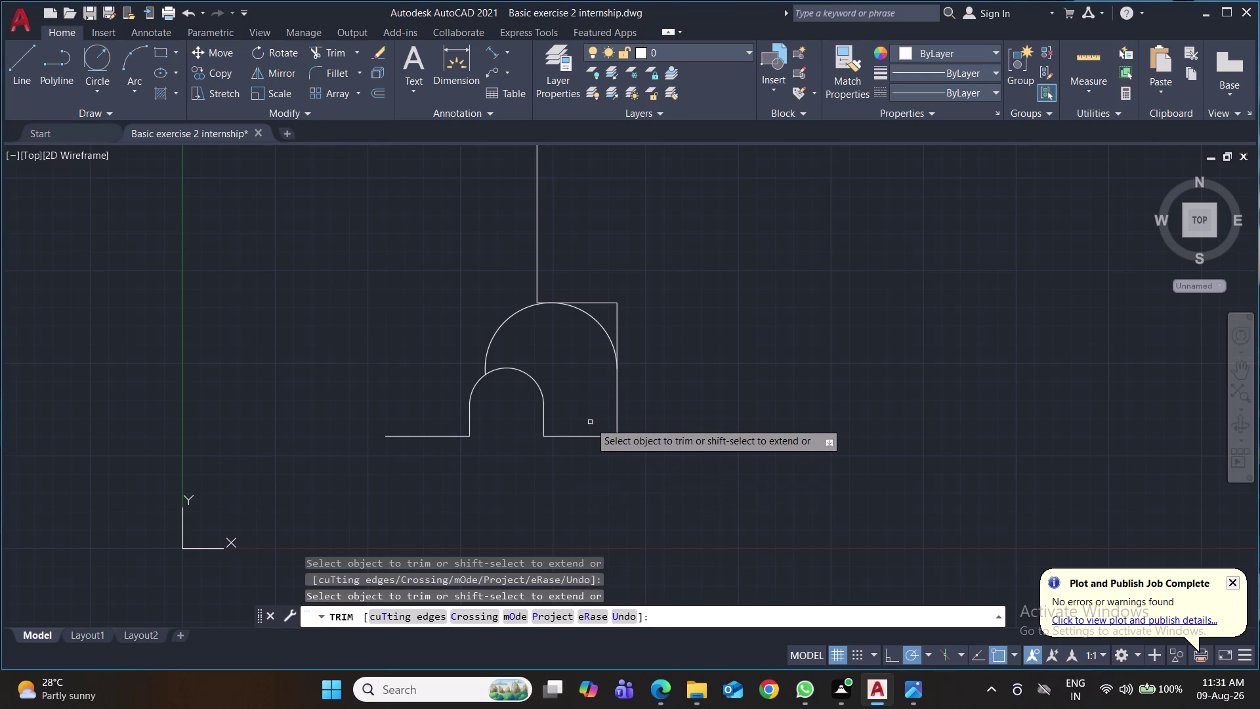
click(492, 333)
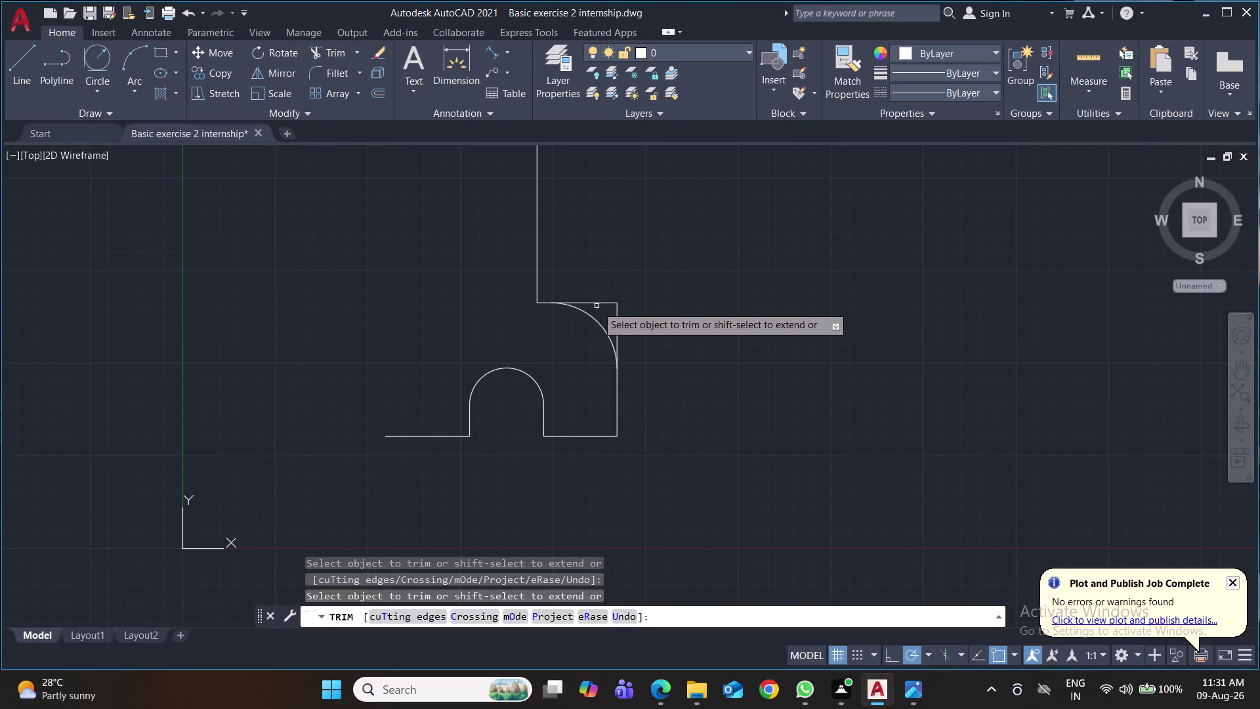
click(597, 303)
click(619, 314)
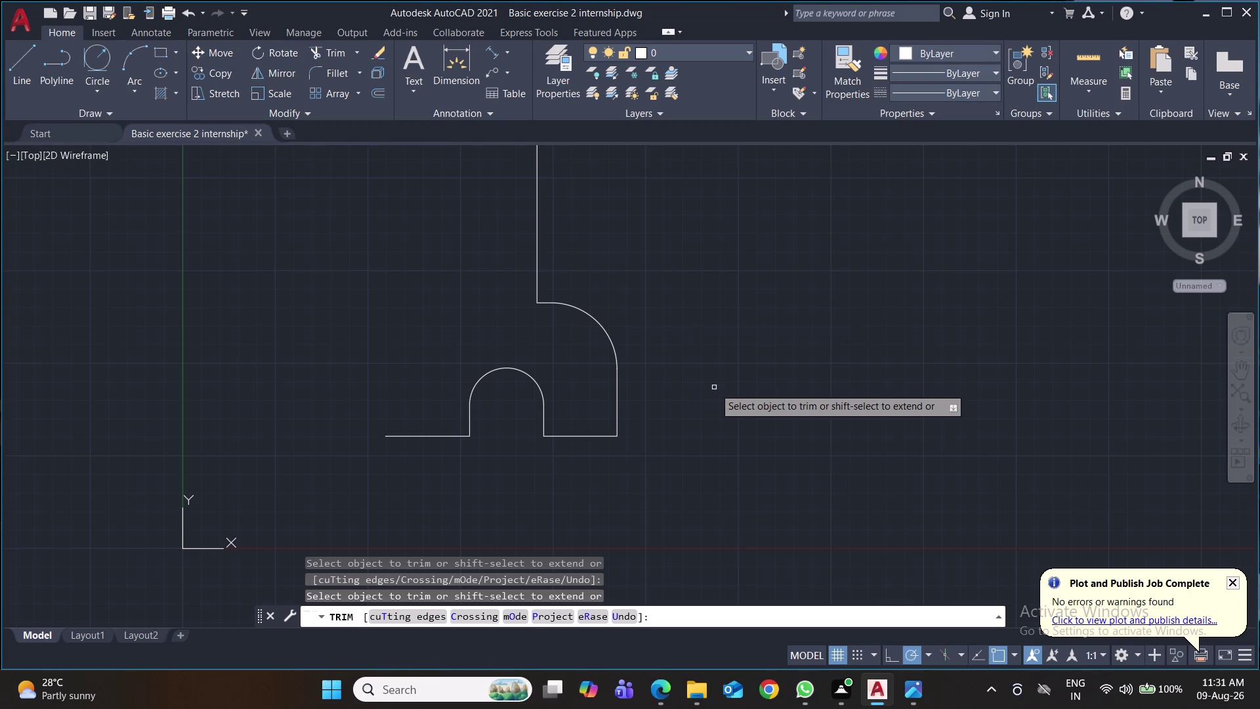
middle_drag(717, 385, 712, 474)
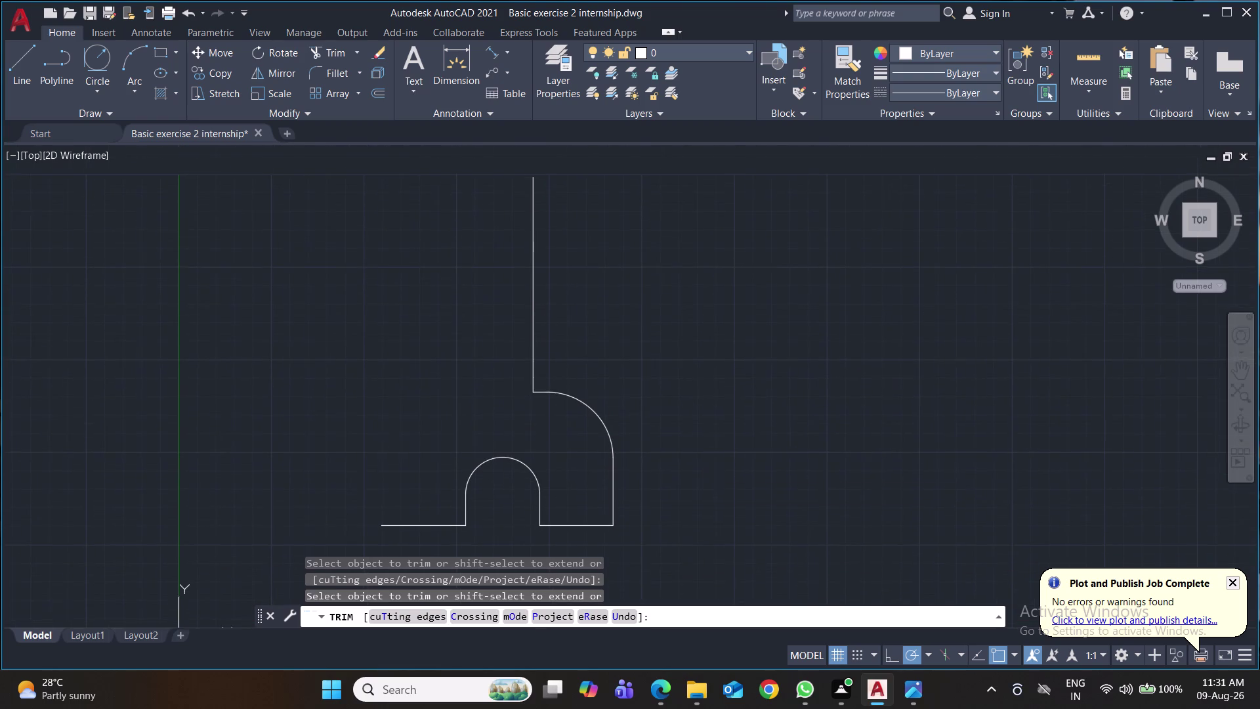
Add a 9.1 aligned dimension from the arc's lower end to the bottom right corner.
middle_drag(708, 462, 697, 399)
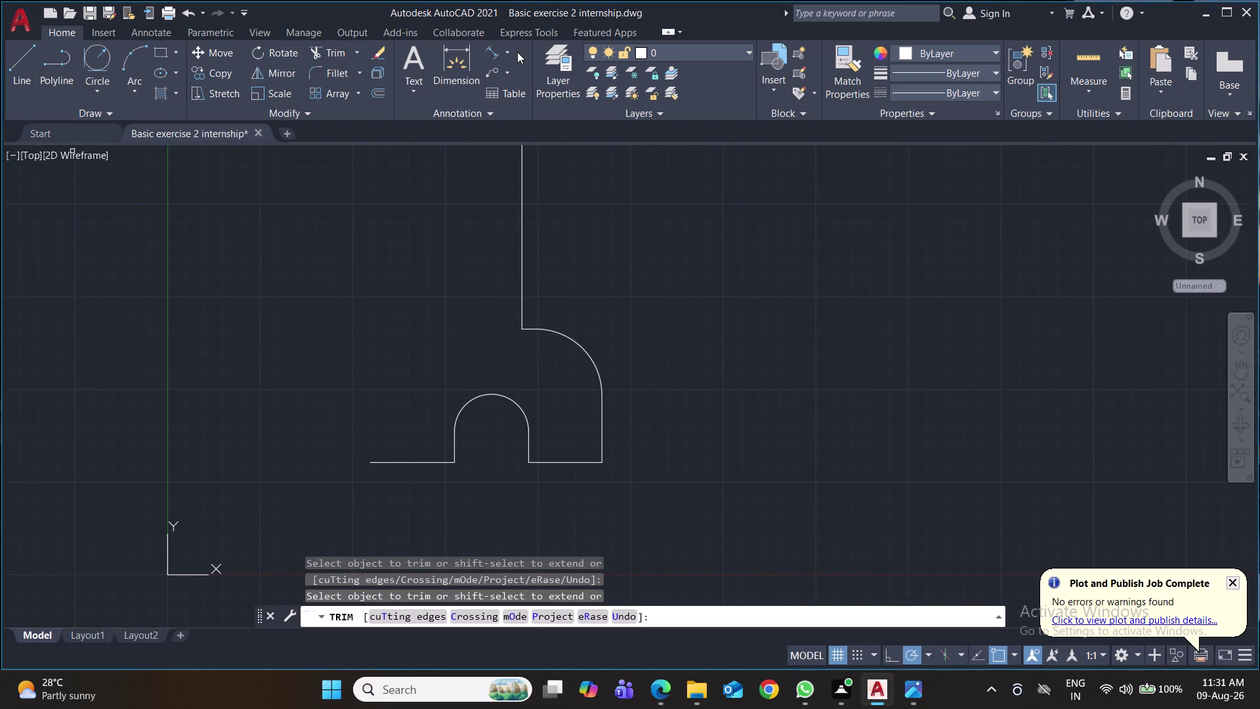
click(507, 48)
click(512, 103)
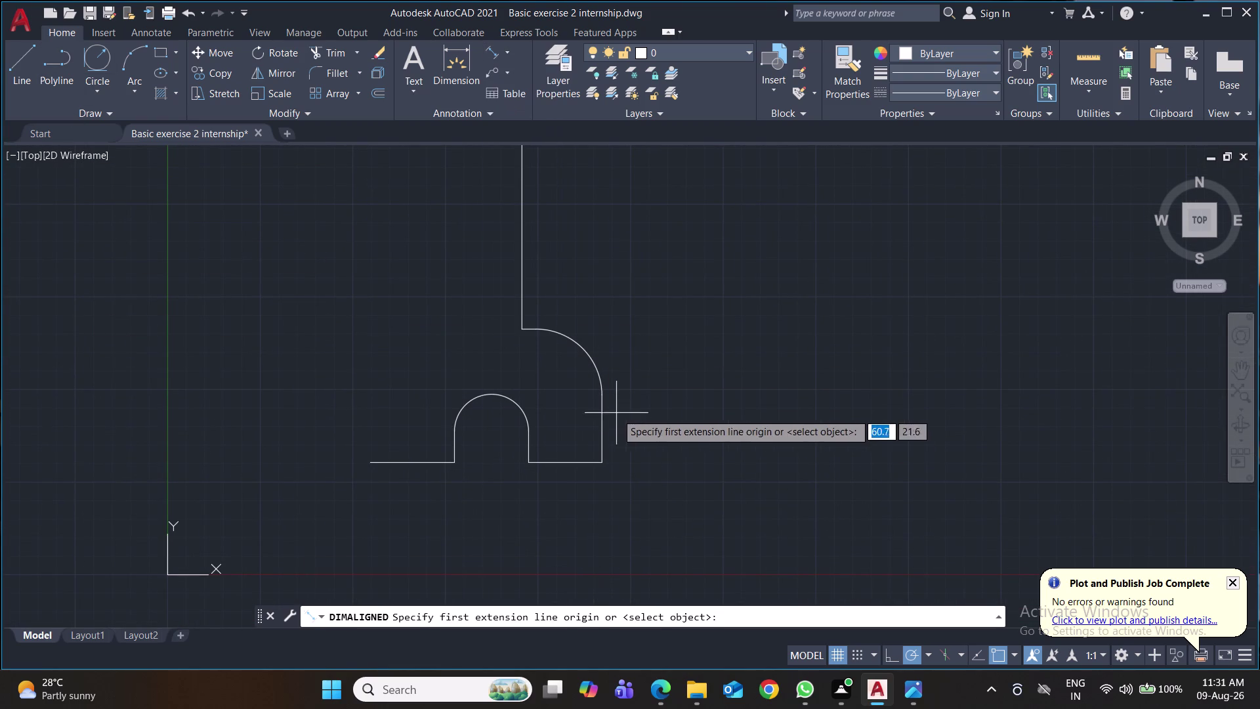
click(601, 395)
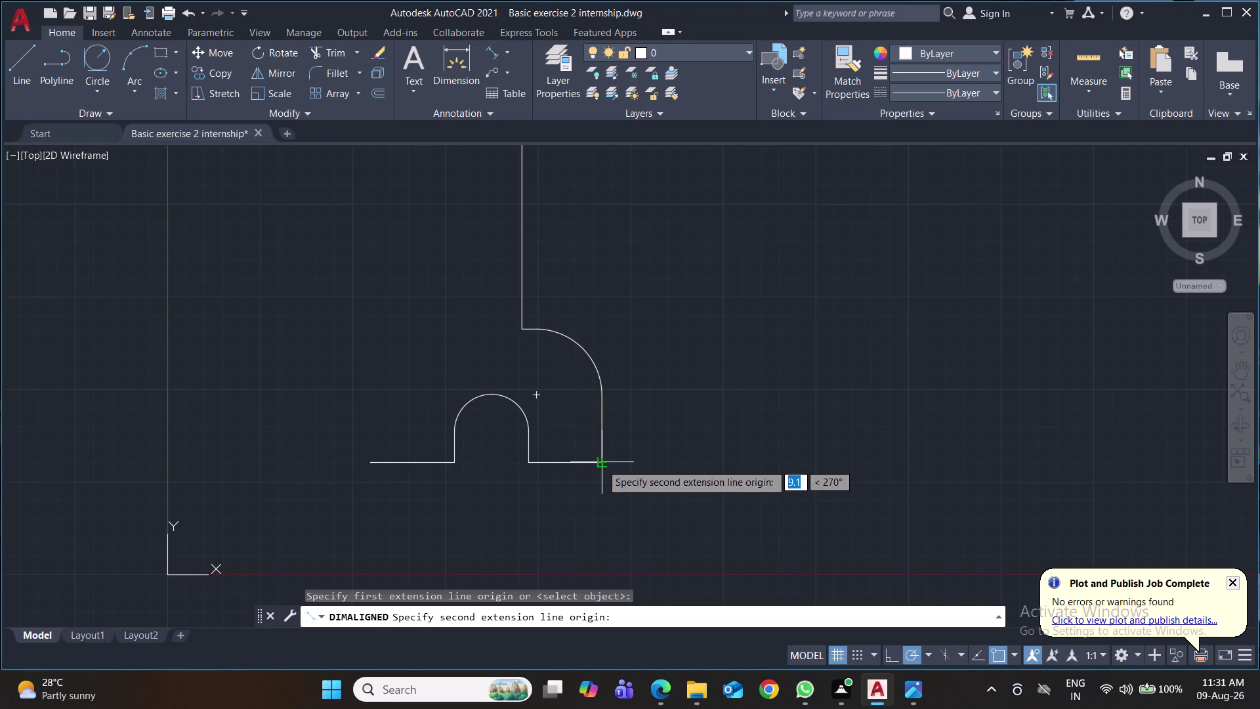
click(601, 462)
click(655, 449)
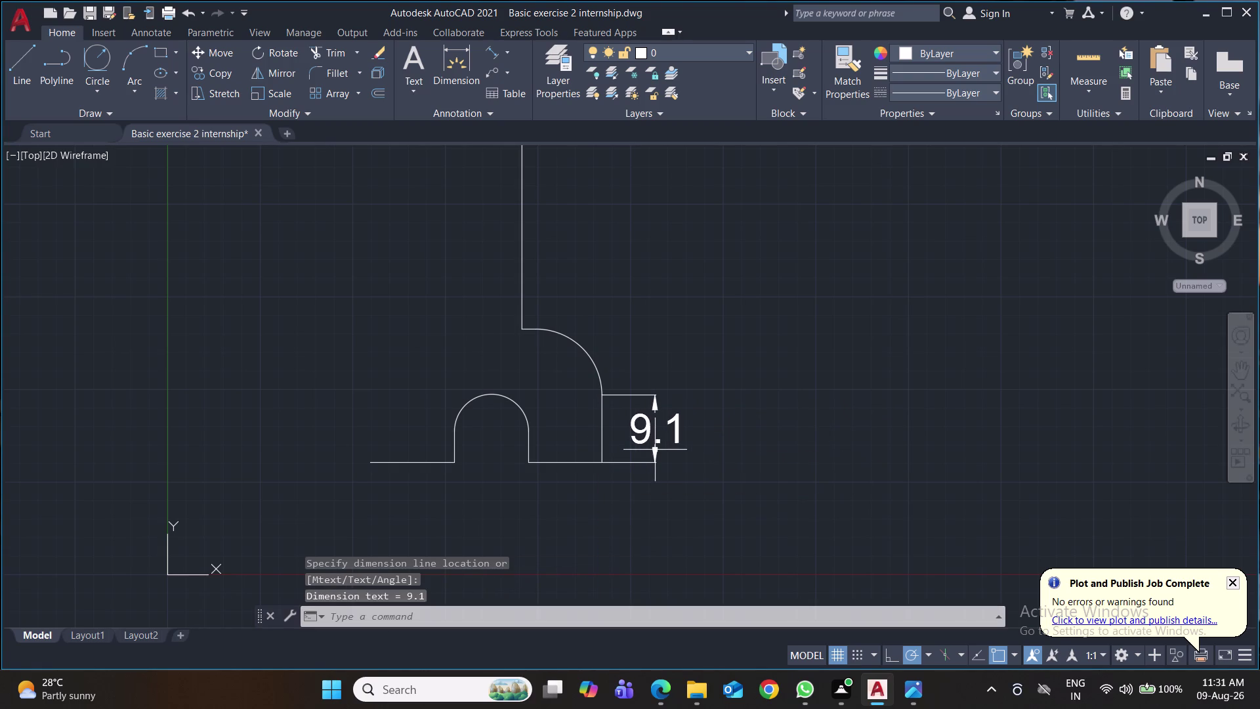
Undo the 9.1 dimension, the trim and the tangent circle.
key(ctrl+z)
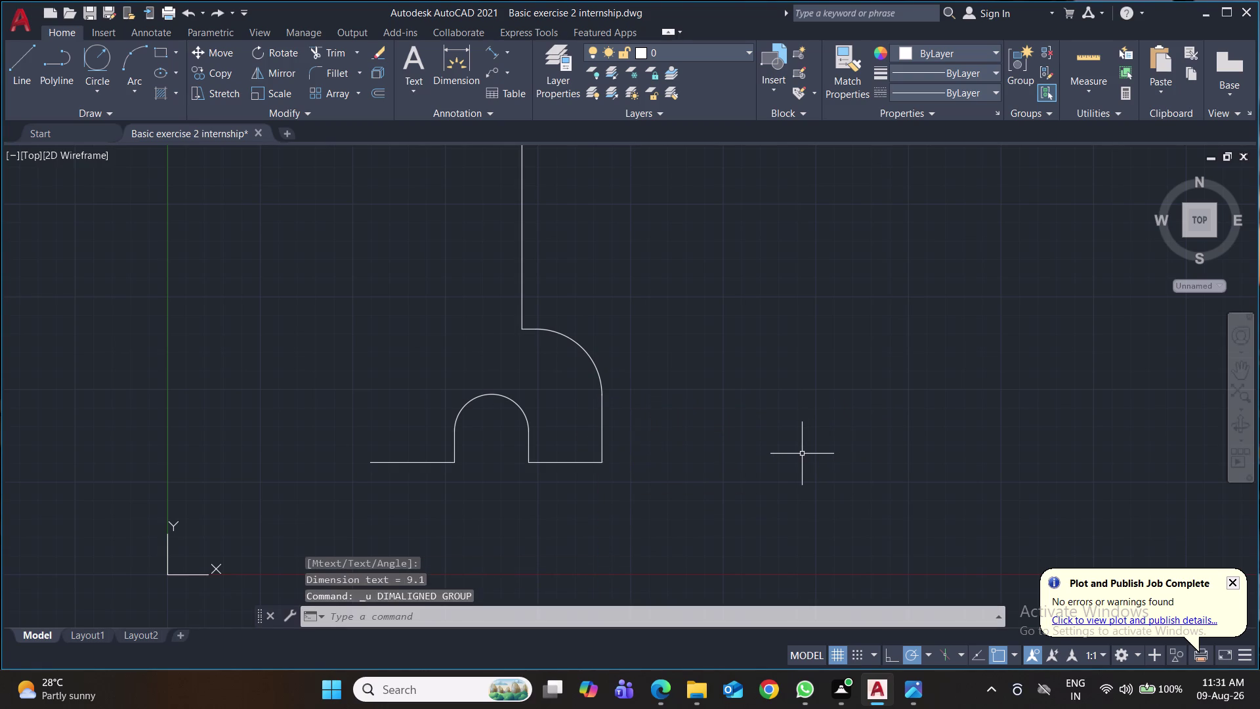
key(ctrl+z)
key(ctrl+z)
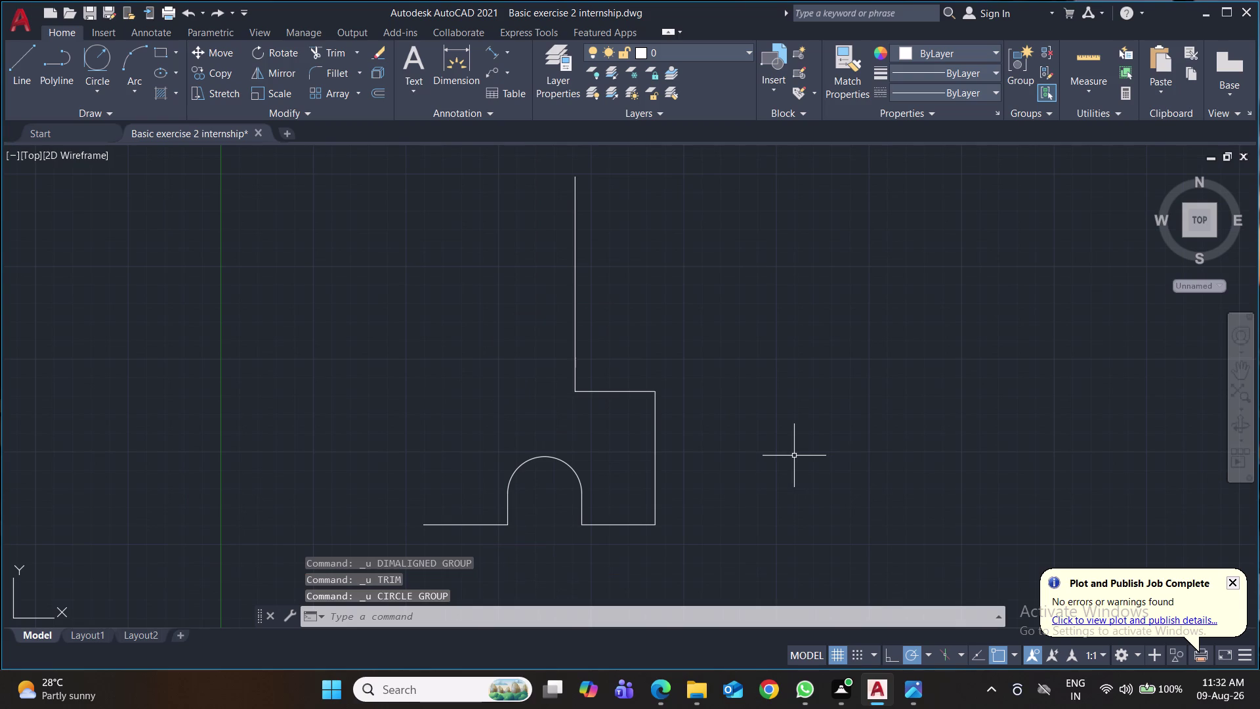
Start a line from the step corner down the right edge, then cancel it.
click(25, 63)
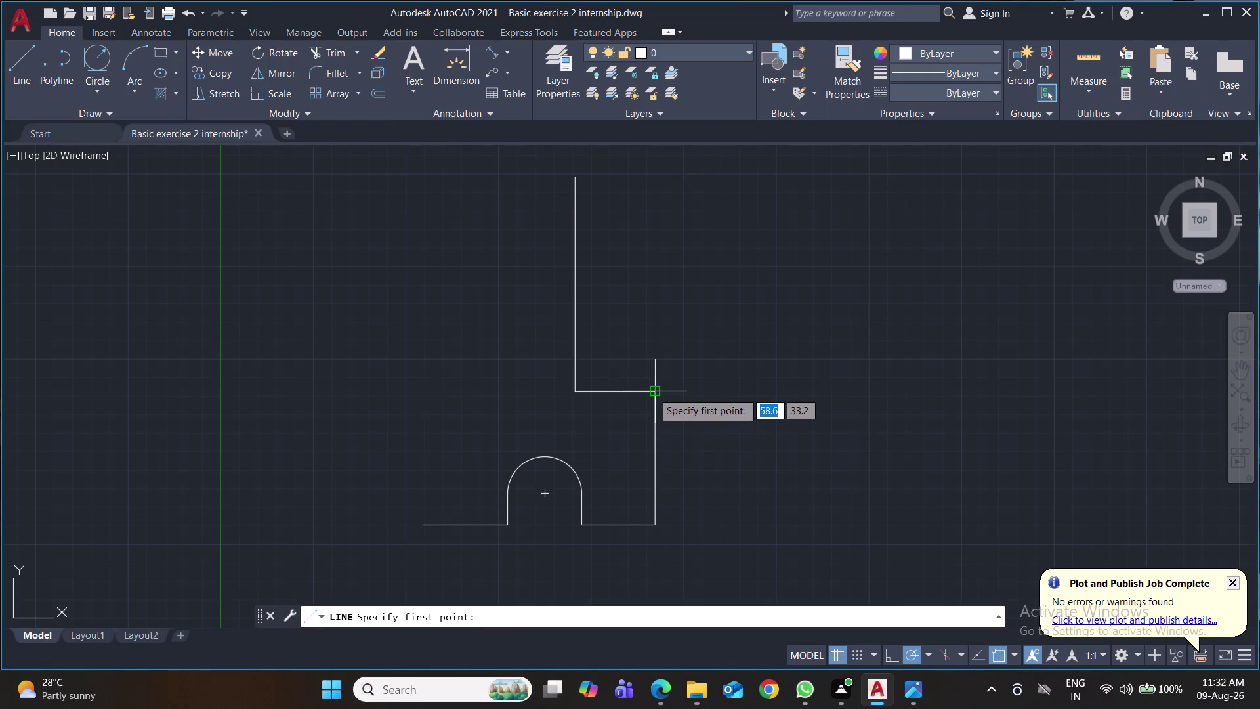
click(652, 392)
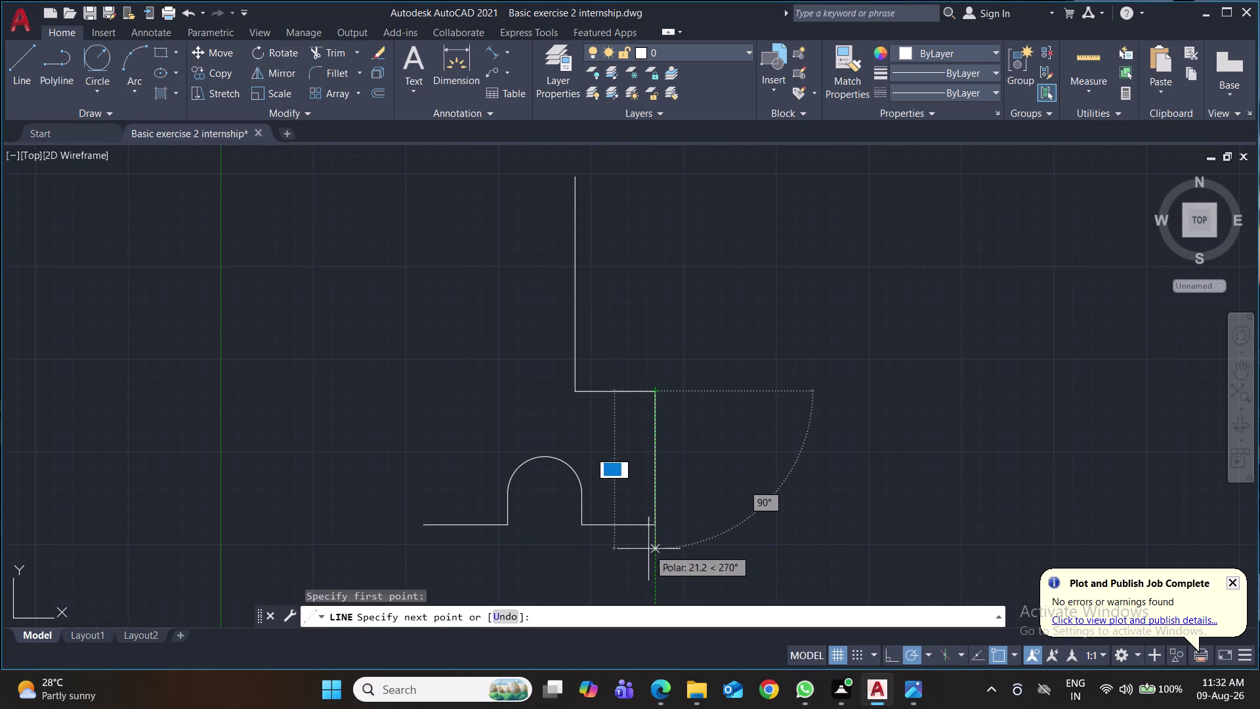
click(656, 526)
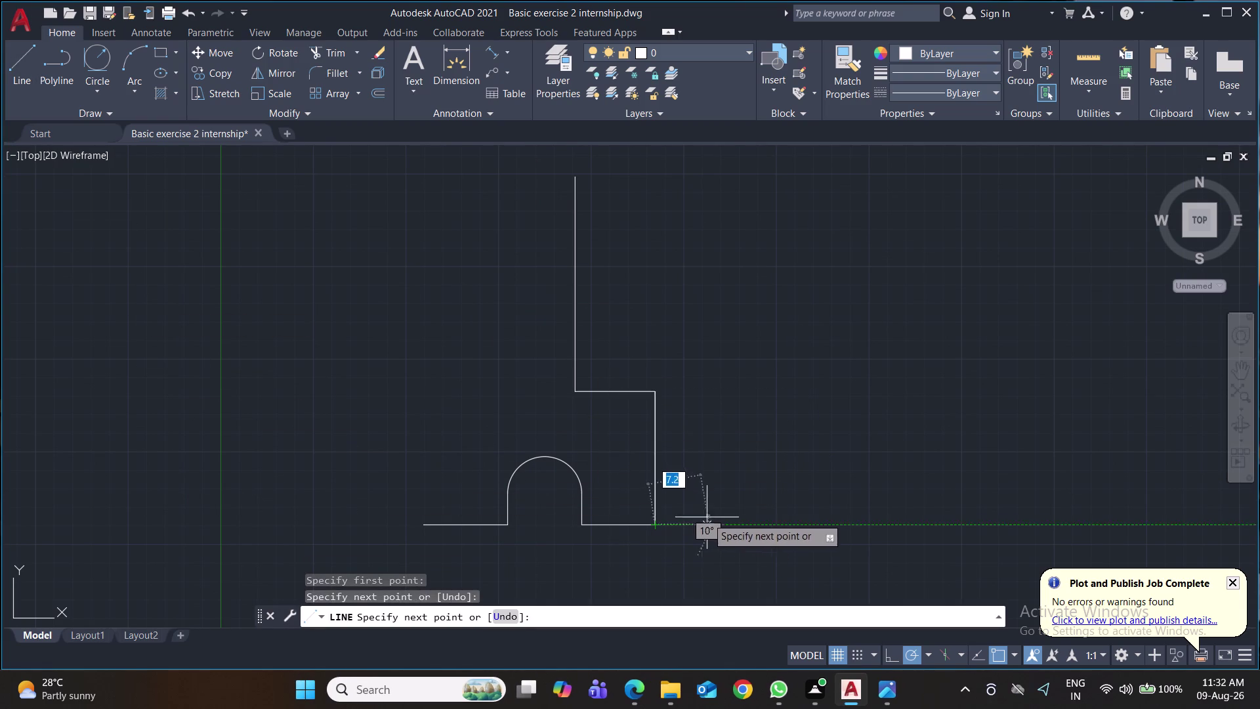
click(655, 524)
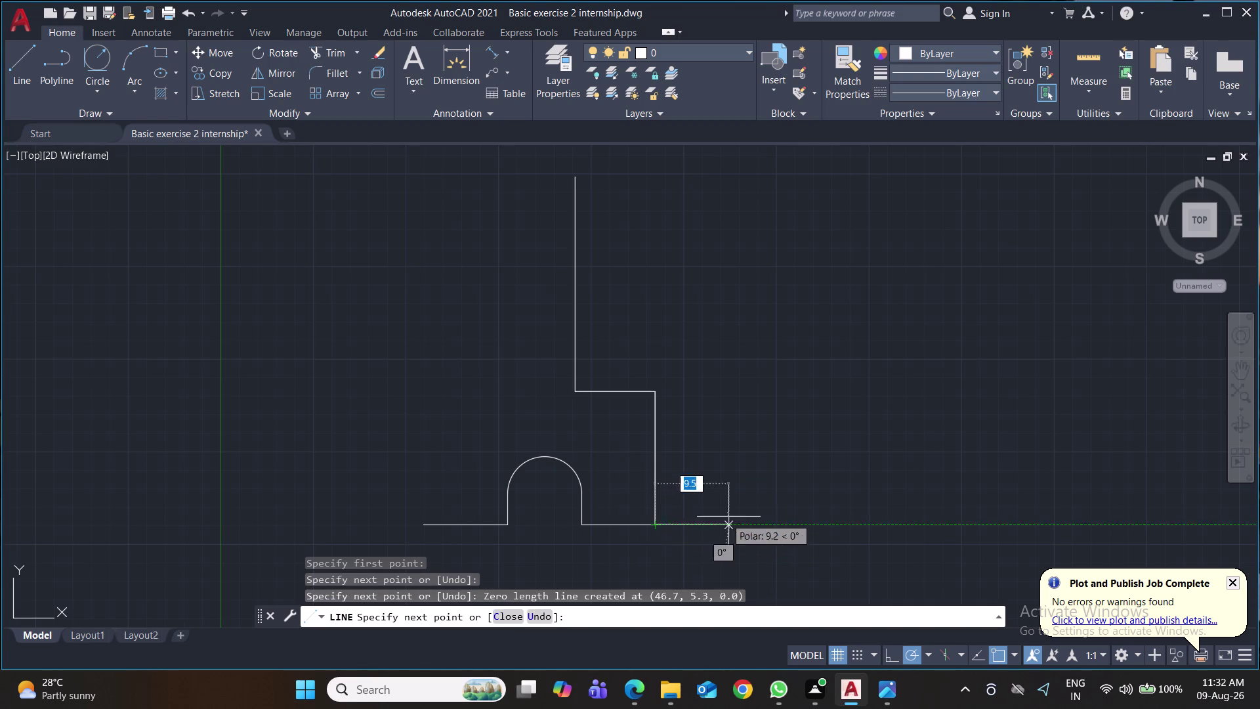
key(Escape)
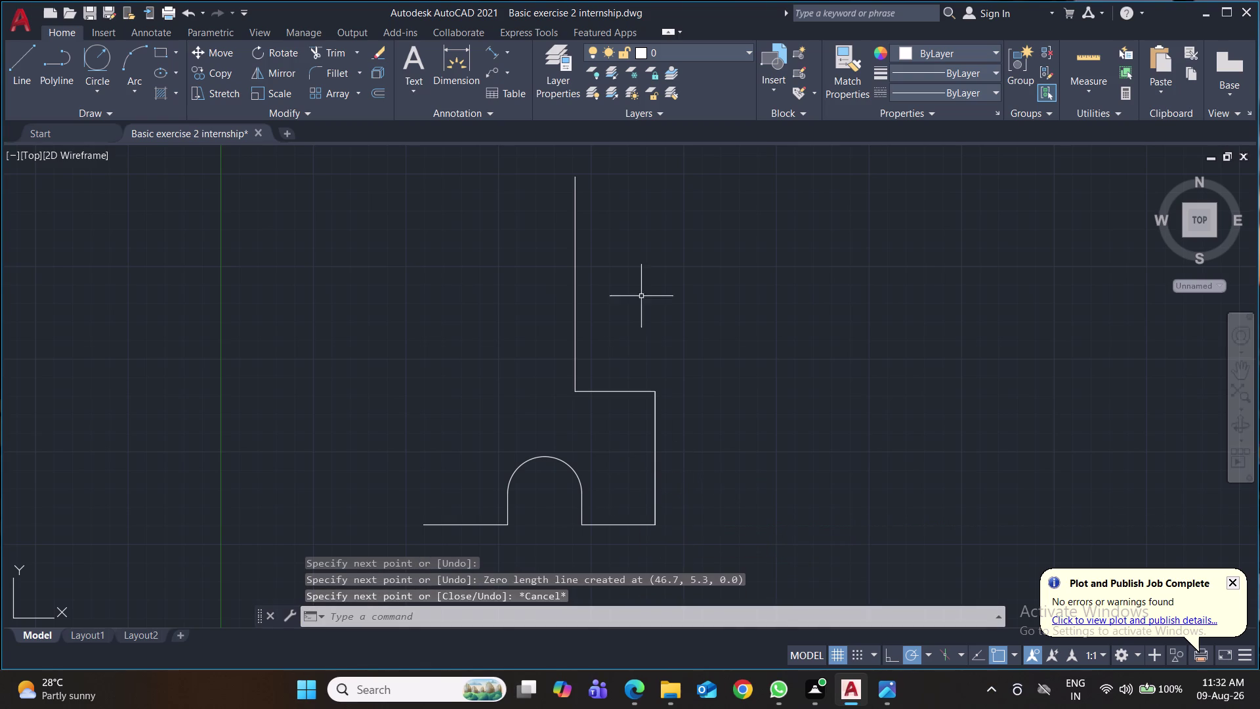
Place an 18.0 aligned dimension from the step corner to the bottom of the right edge.
click(494, 53)
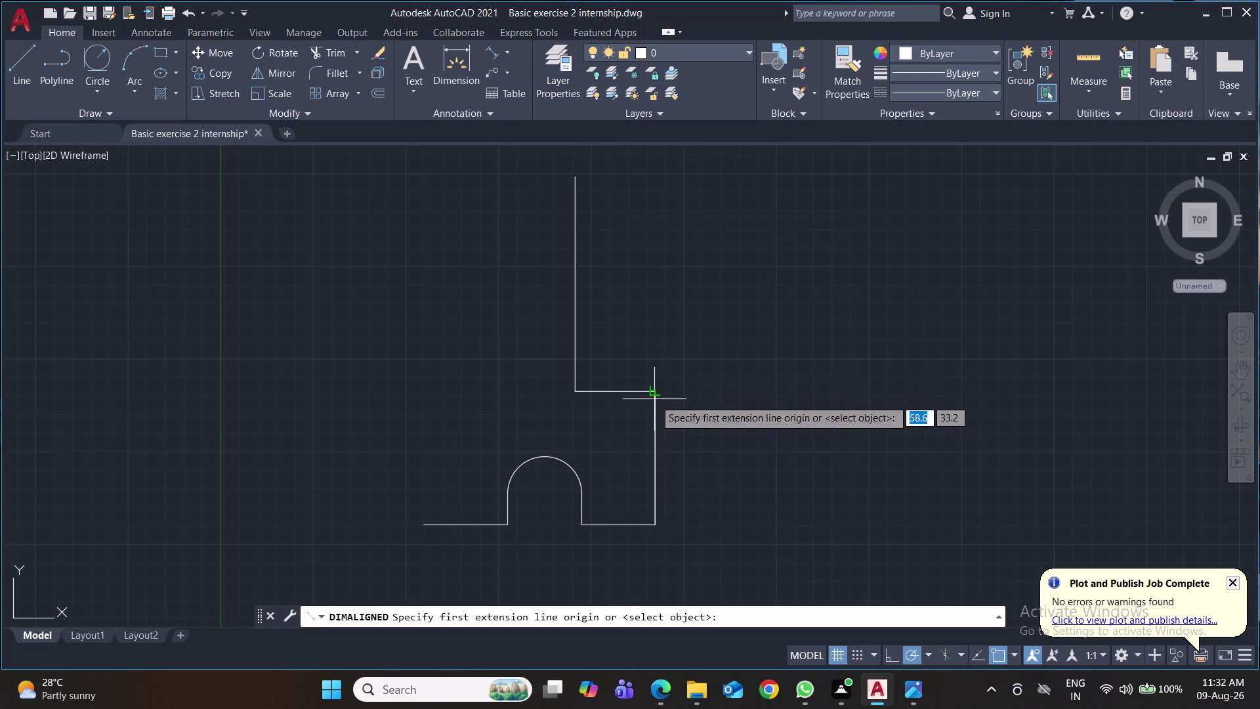
click(656, 395)
click(655, 525)
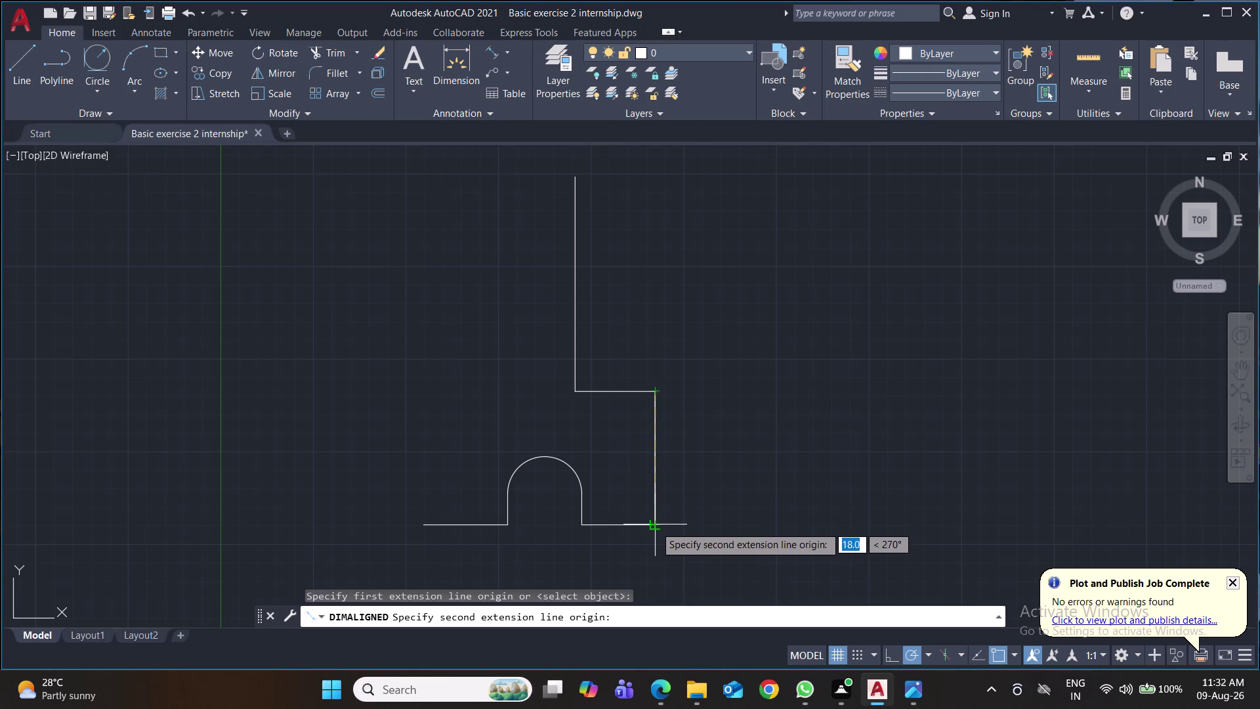
click(708, 522)
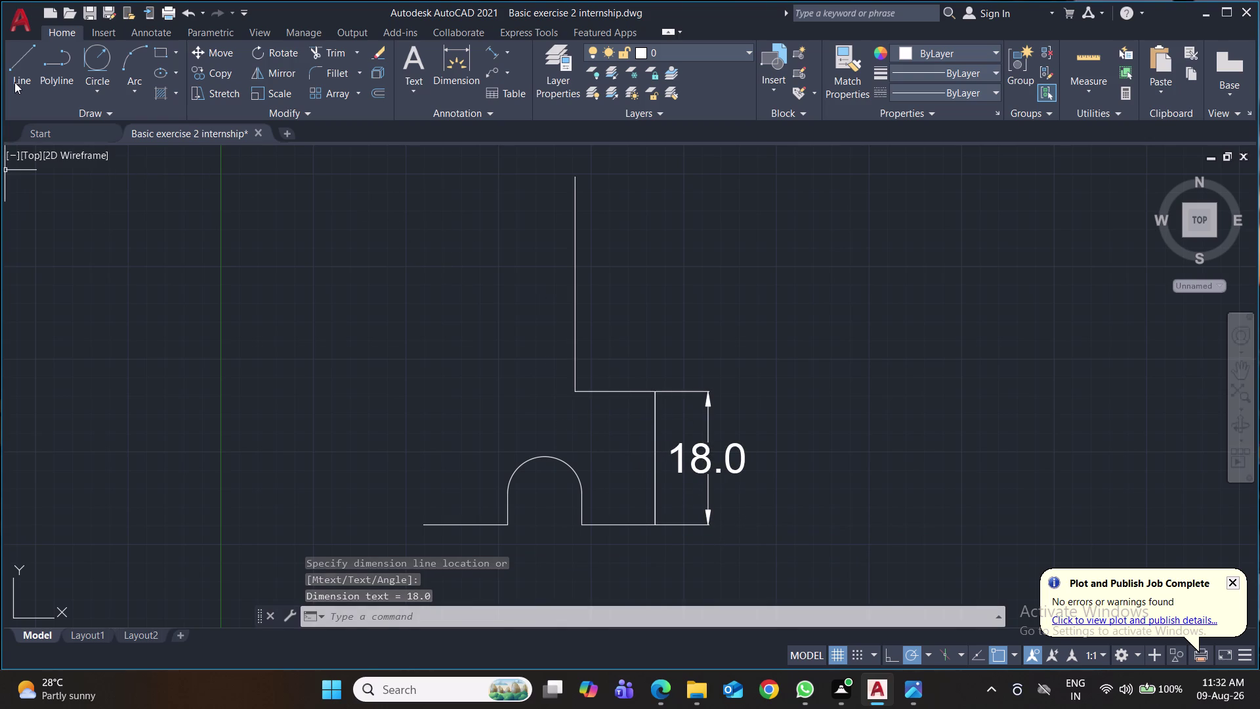
click(103, 55)
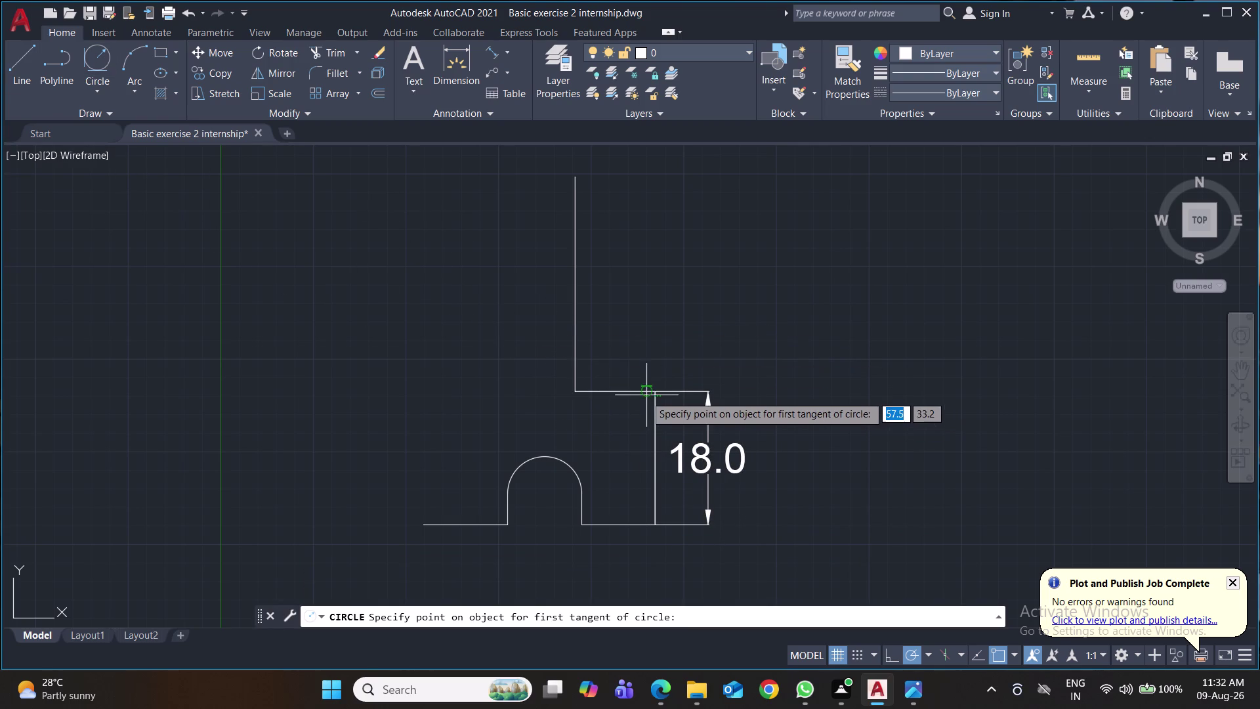
click(614, 390)
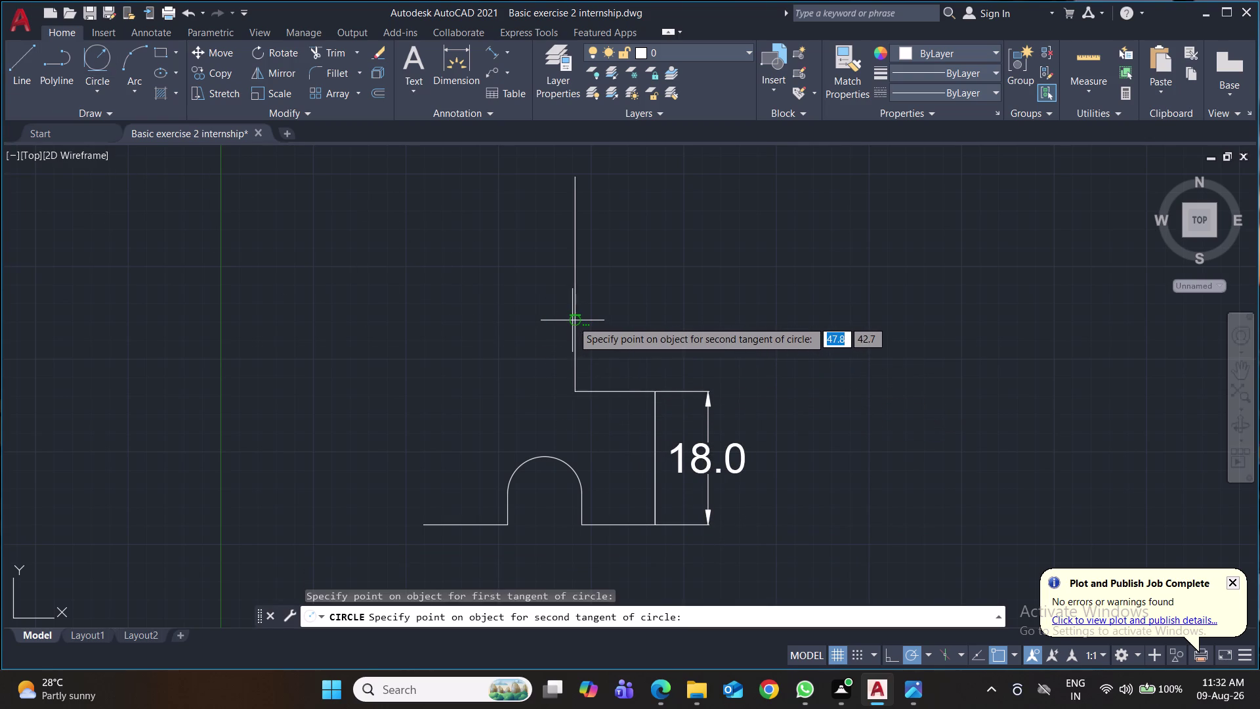
click(574, 321)
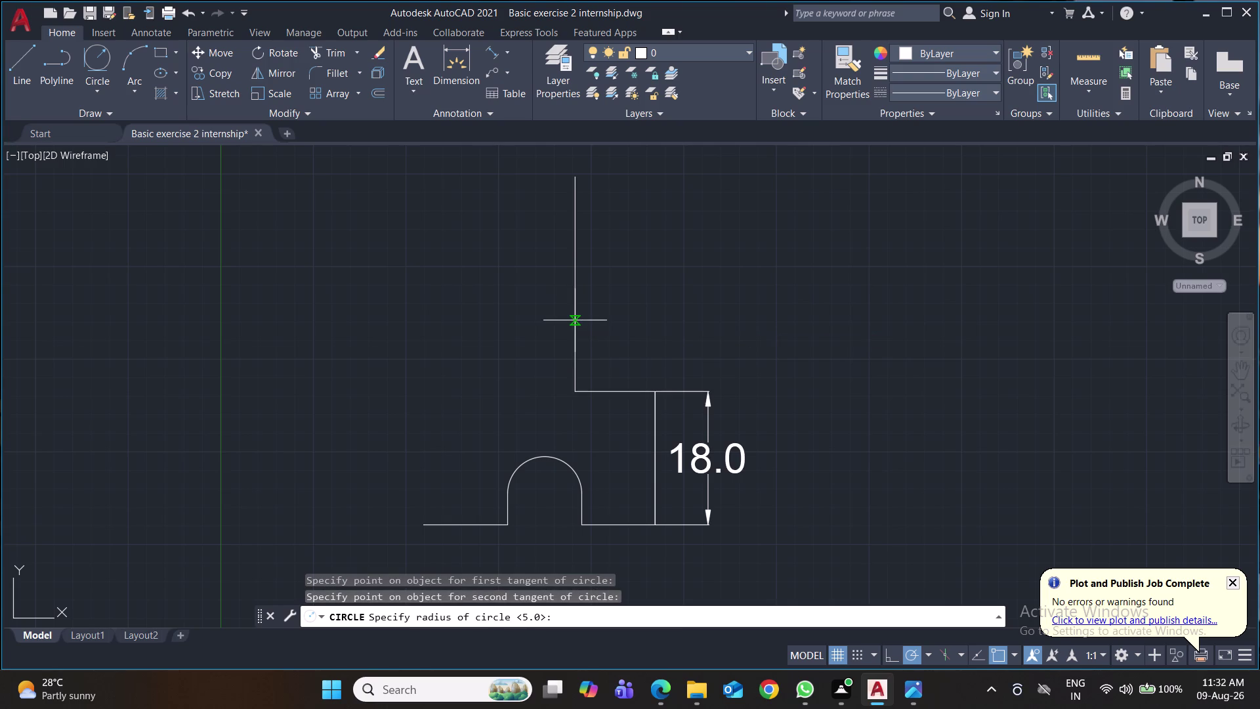
text(8.9)
key(Return)
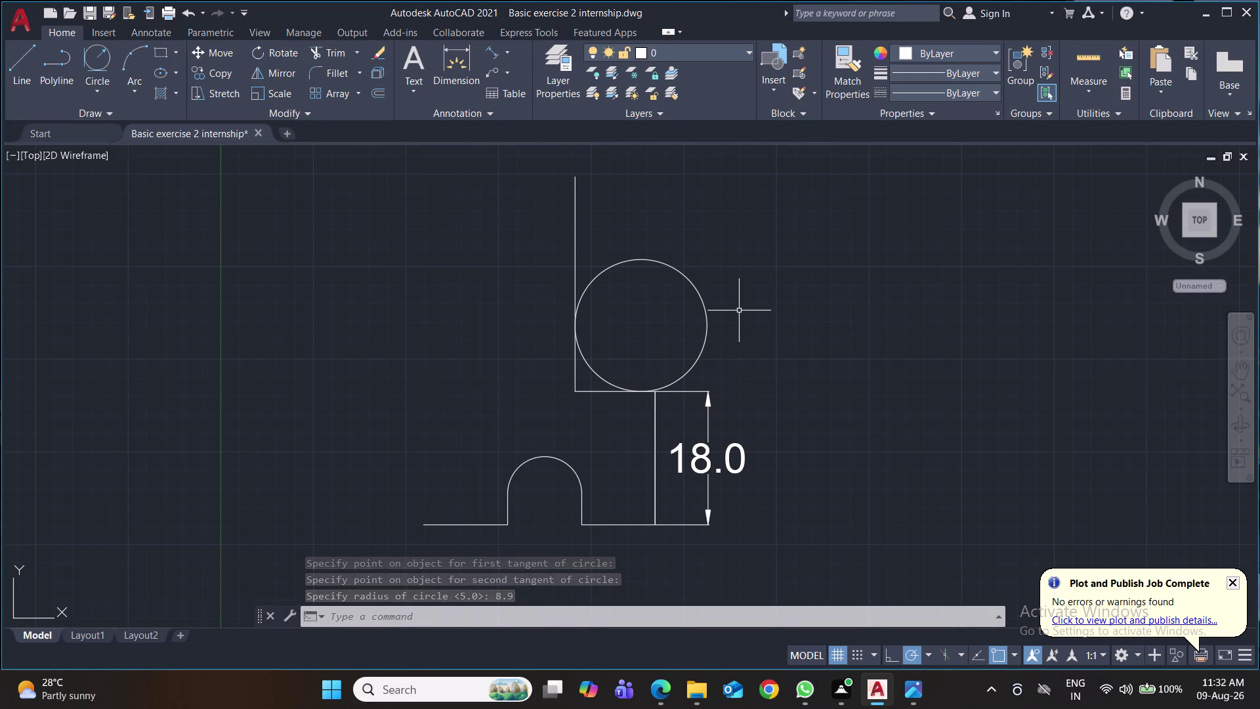
click(608, 268)
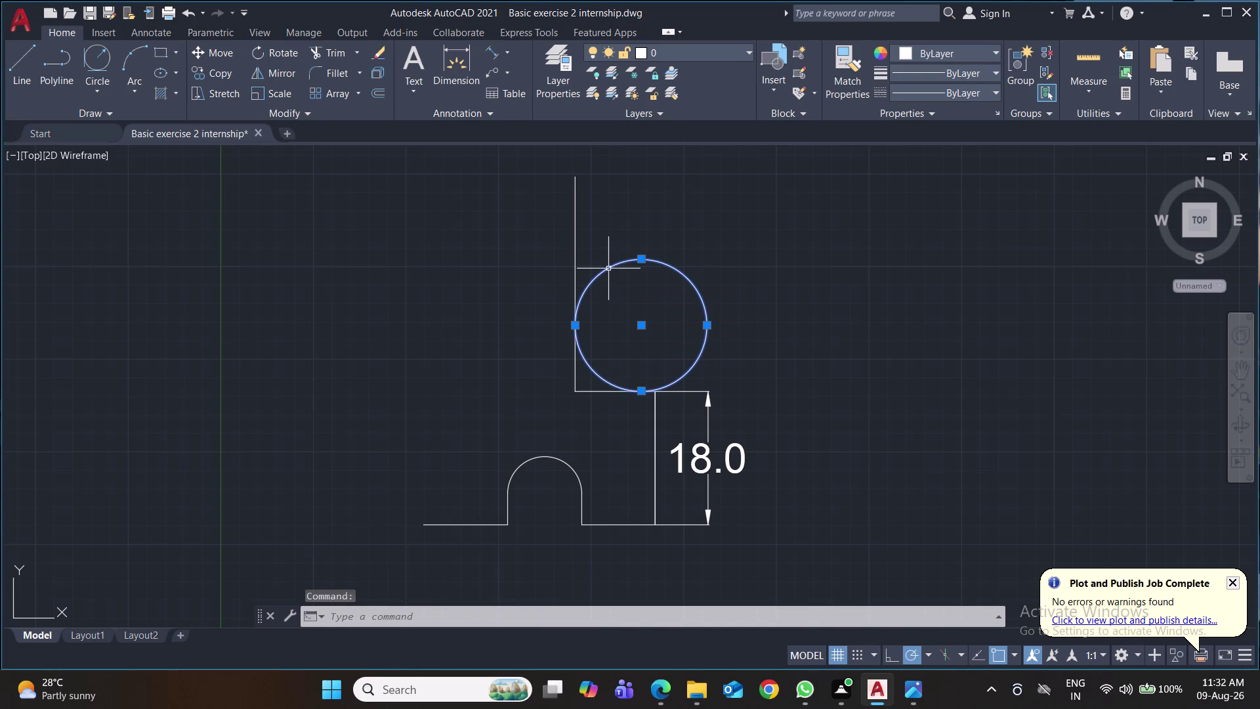
key(Delete)
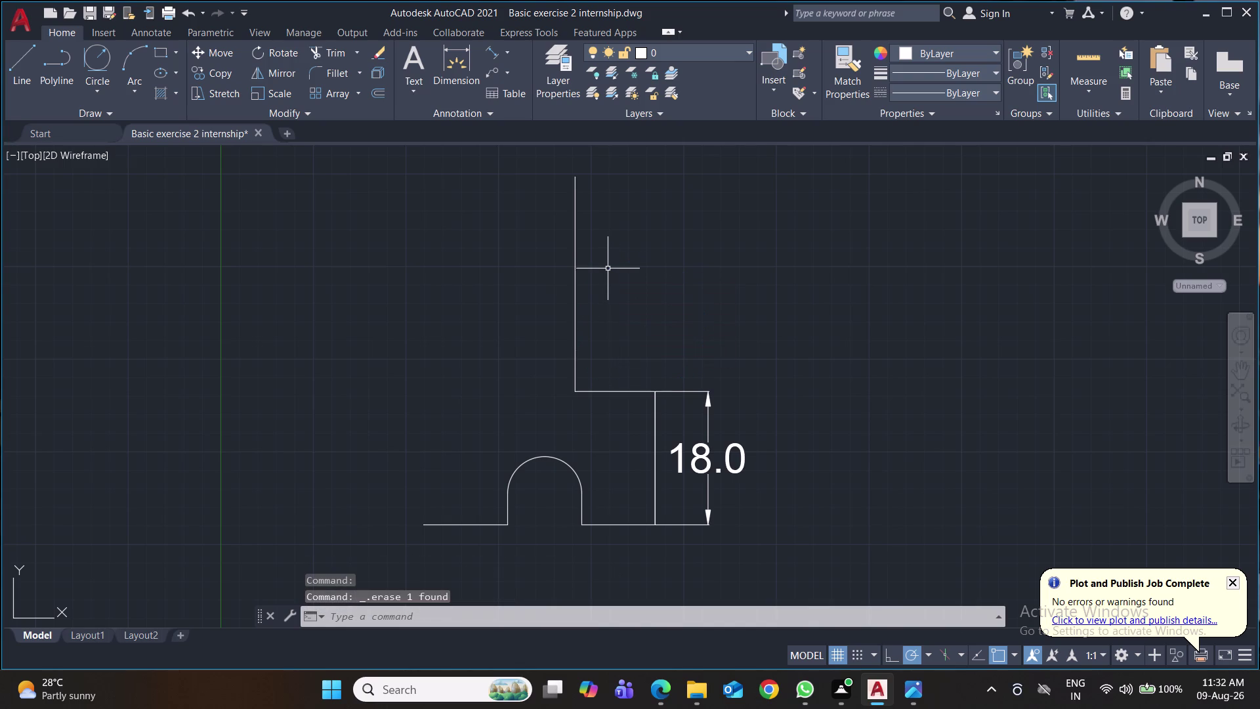
click(100, 94)
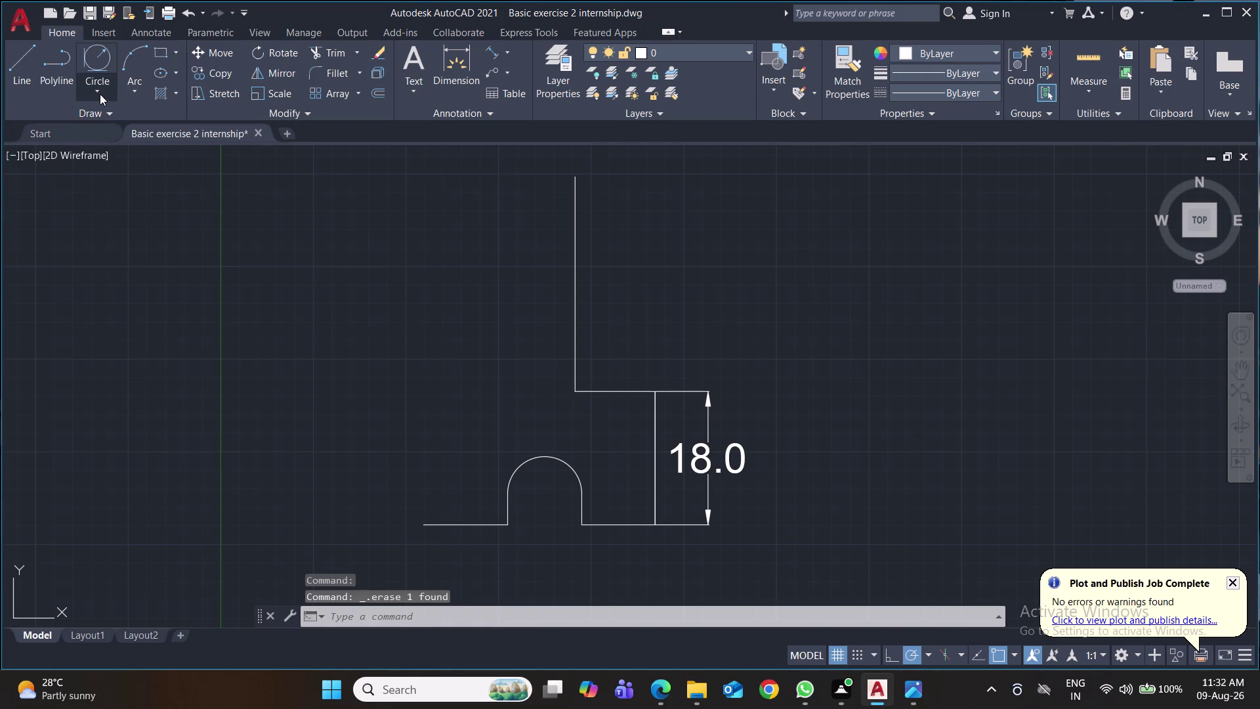
Draw a radius-8.9 circle centred at the inner step corner.
click(119, 124)
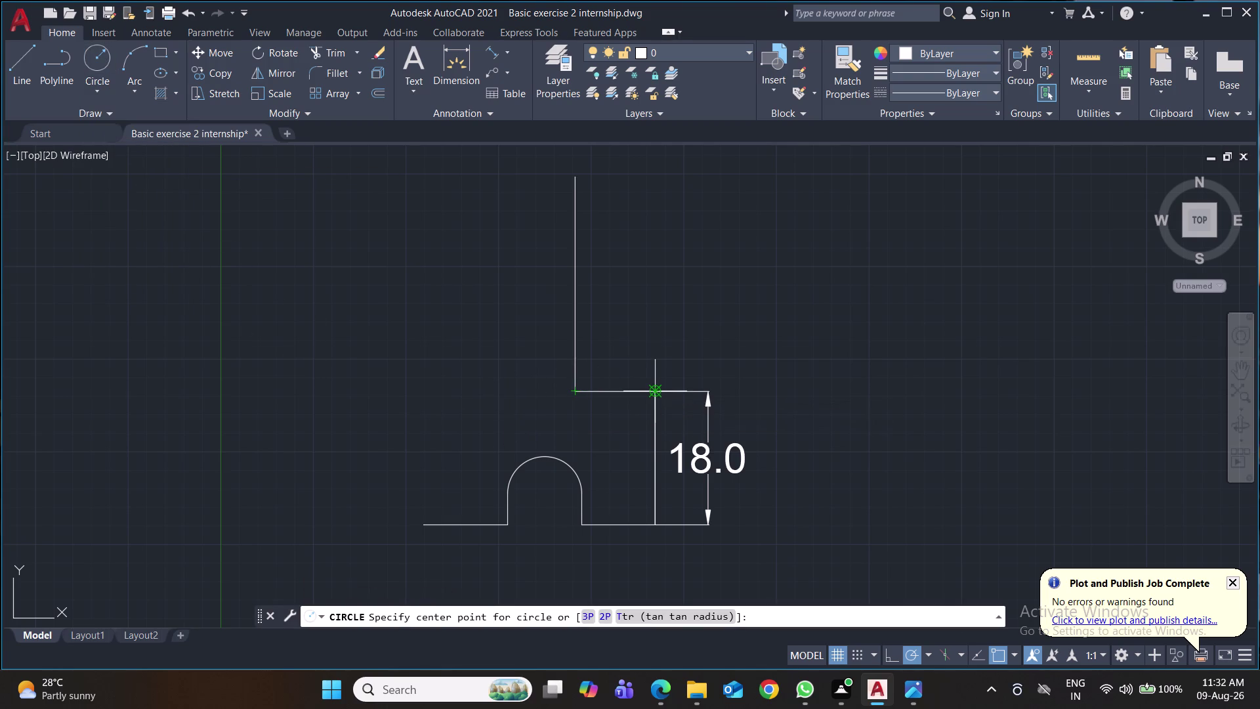
click(574, 392)
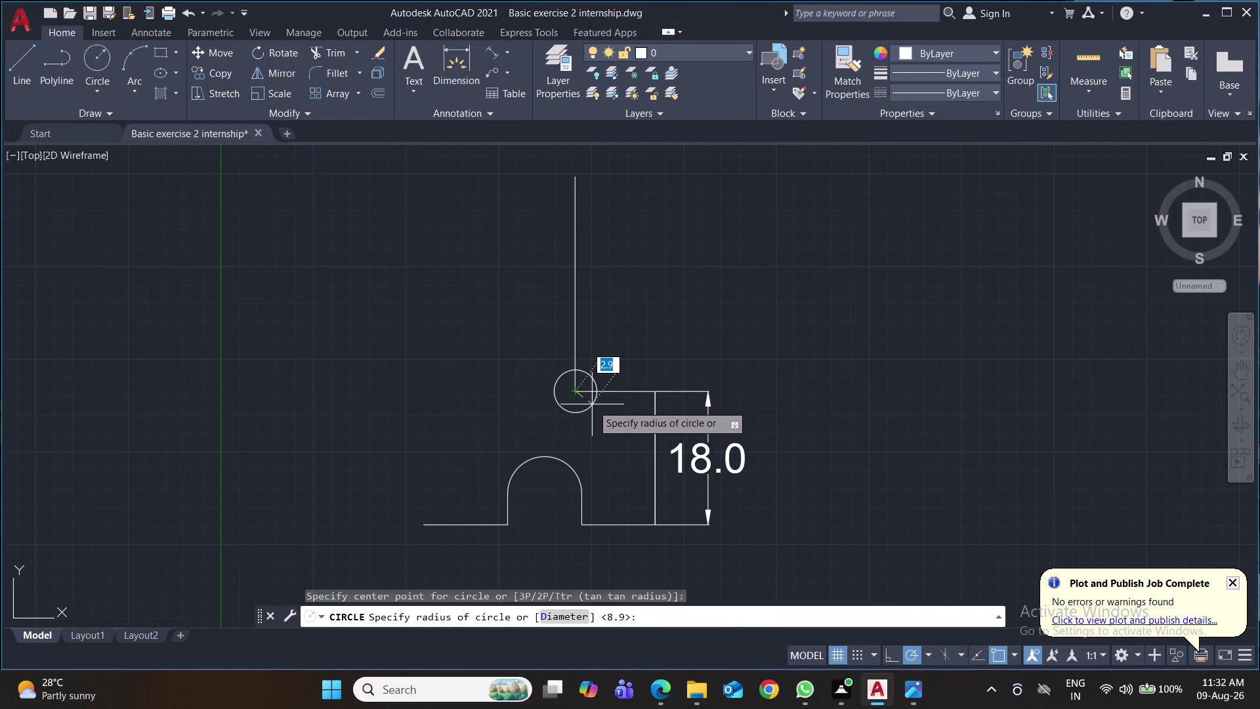
text(8.9)
key(Return)
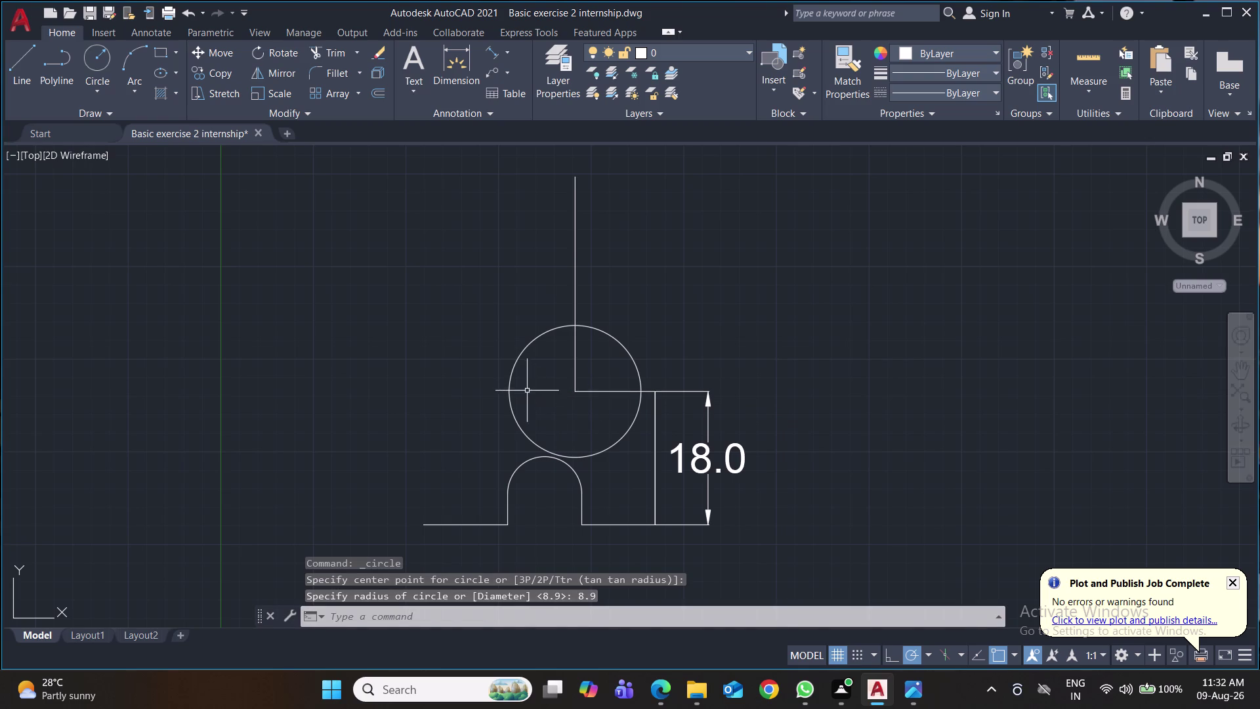
Move the circle by its centre grip to meet the step's outer corner, and save.
click(513, 370)
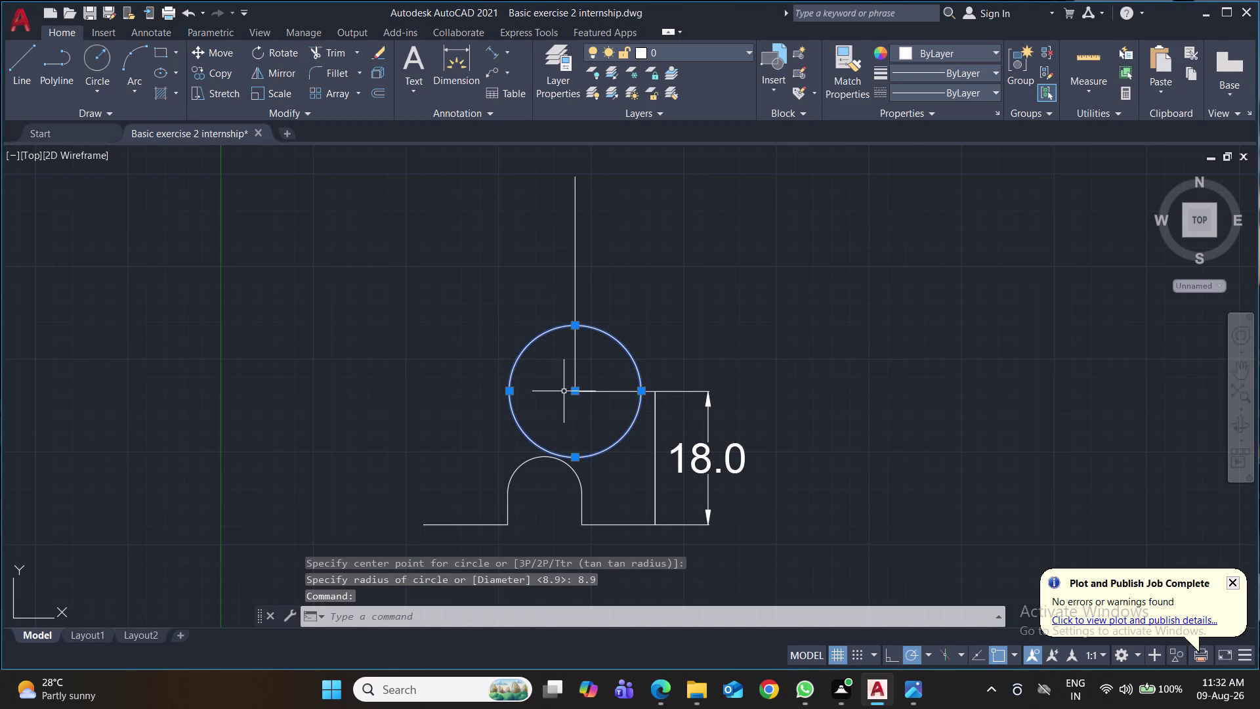
click(574, 392)
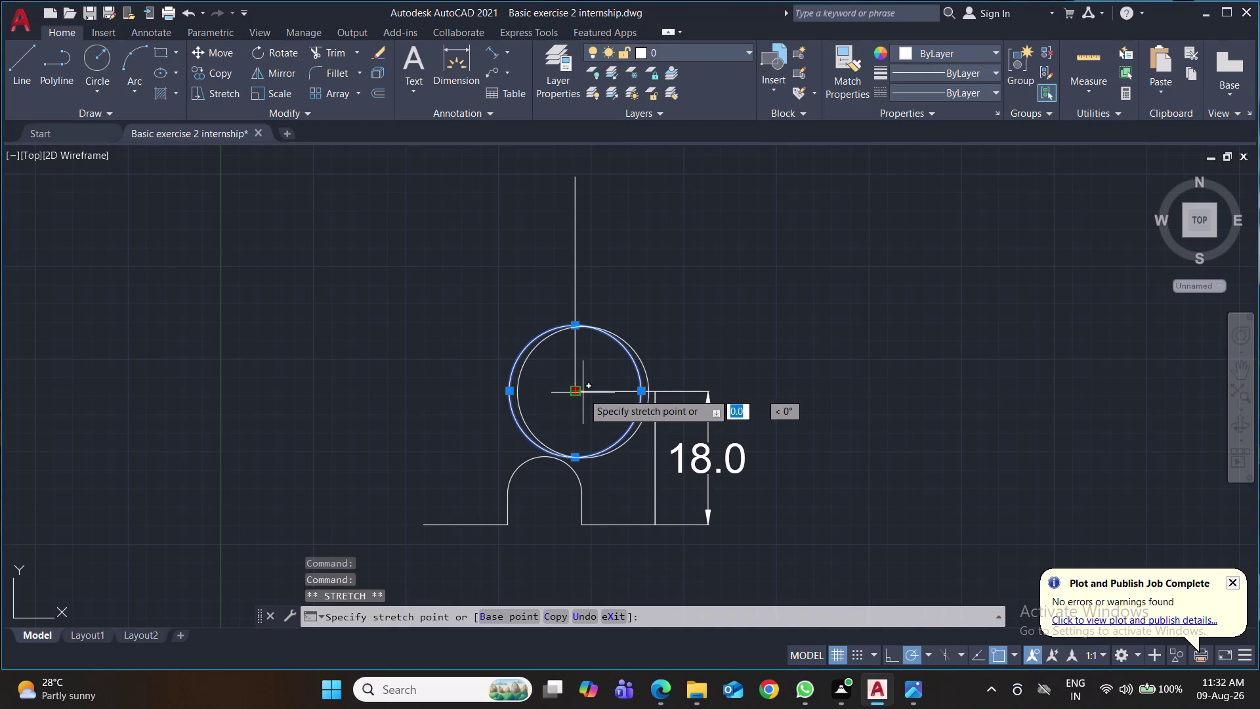
click(589, 392)
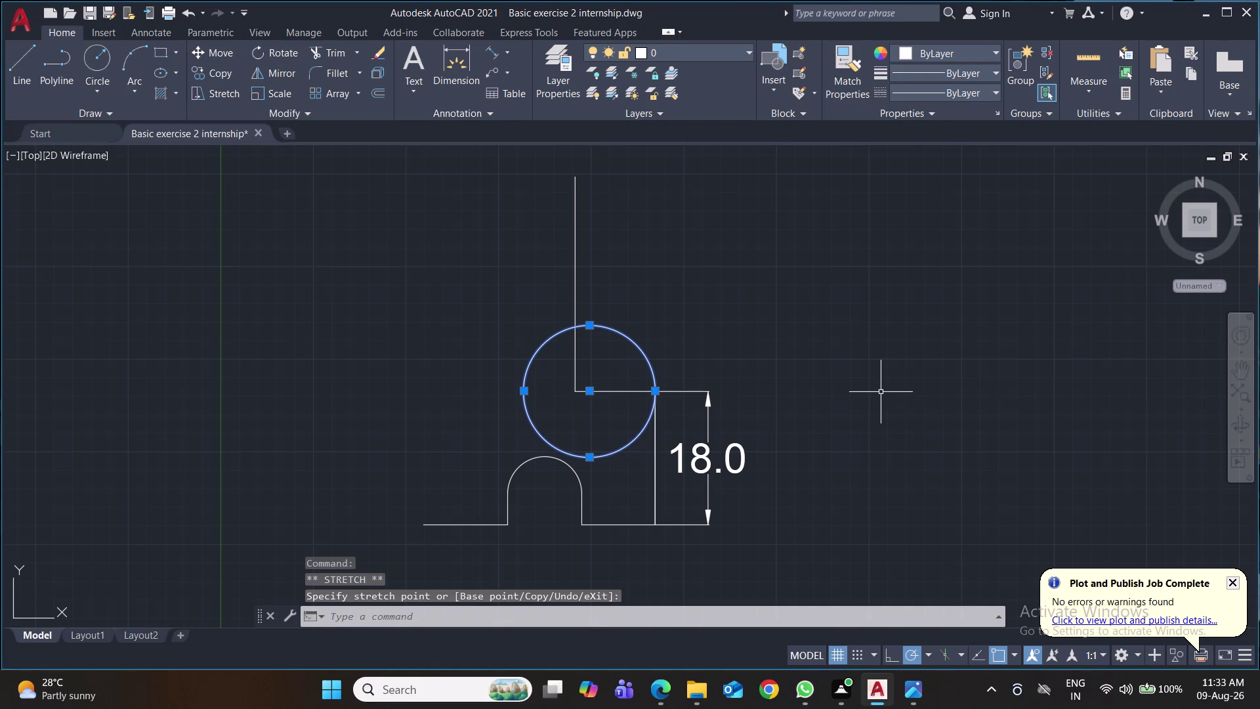
key(ctrl+s)
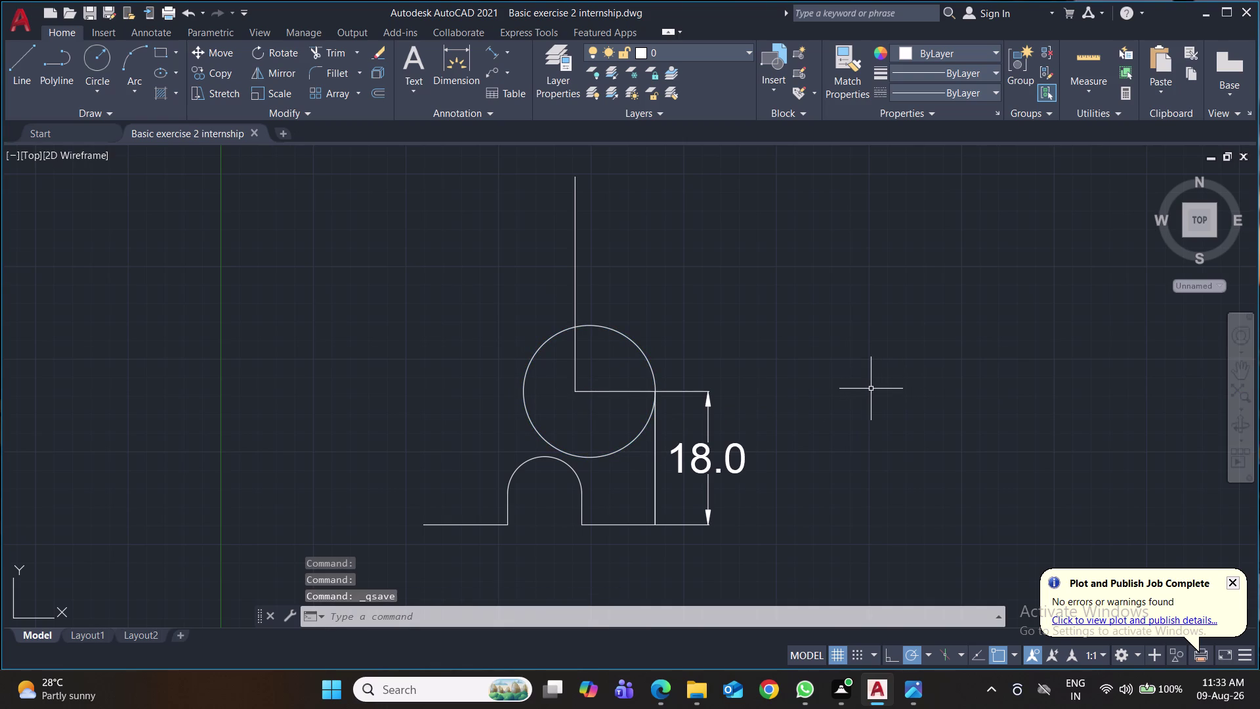
scroll(up, 3)
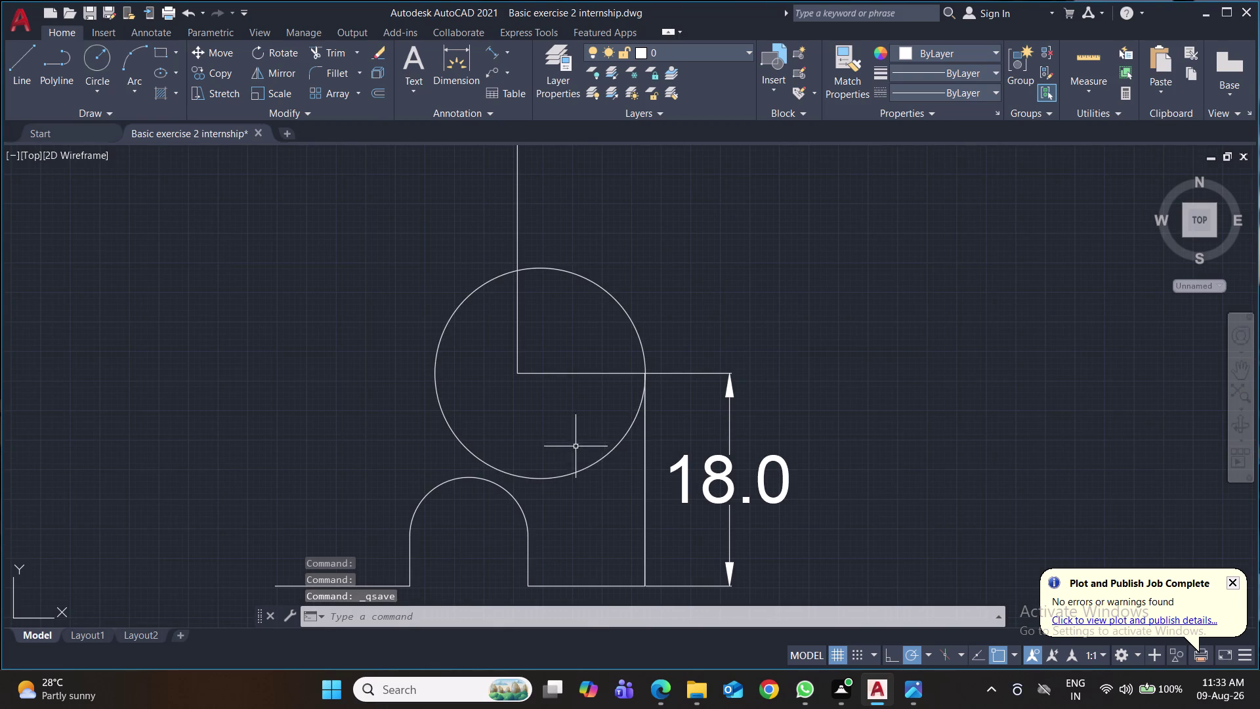
Trim the circle and the corner edges inside it, leaving a quarter arc.
text(t)
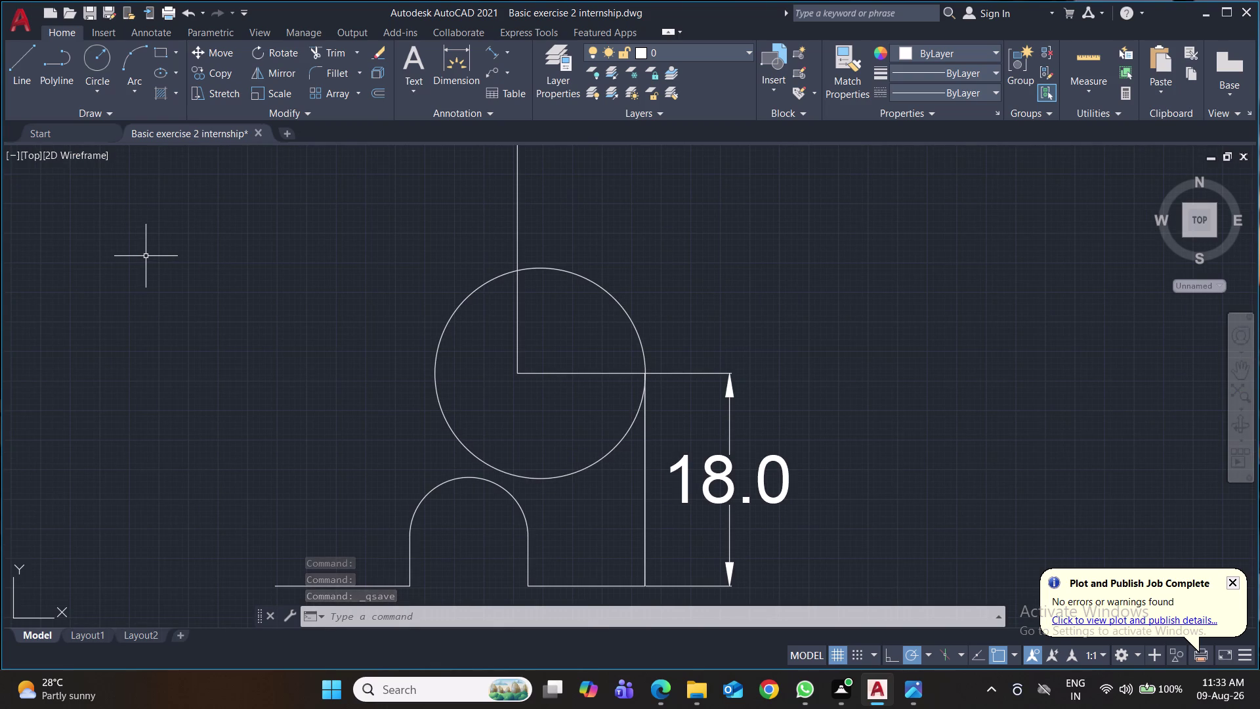
text(r)
key(Return)
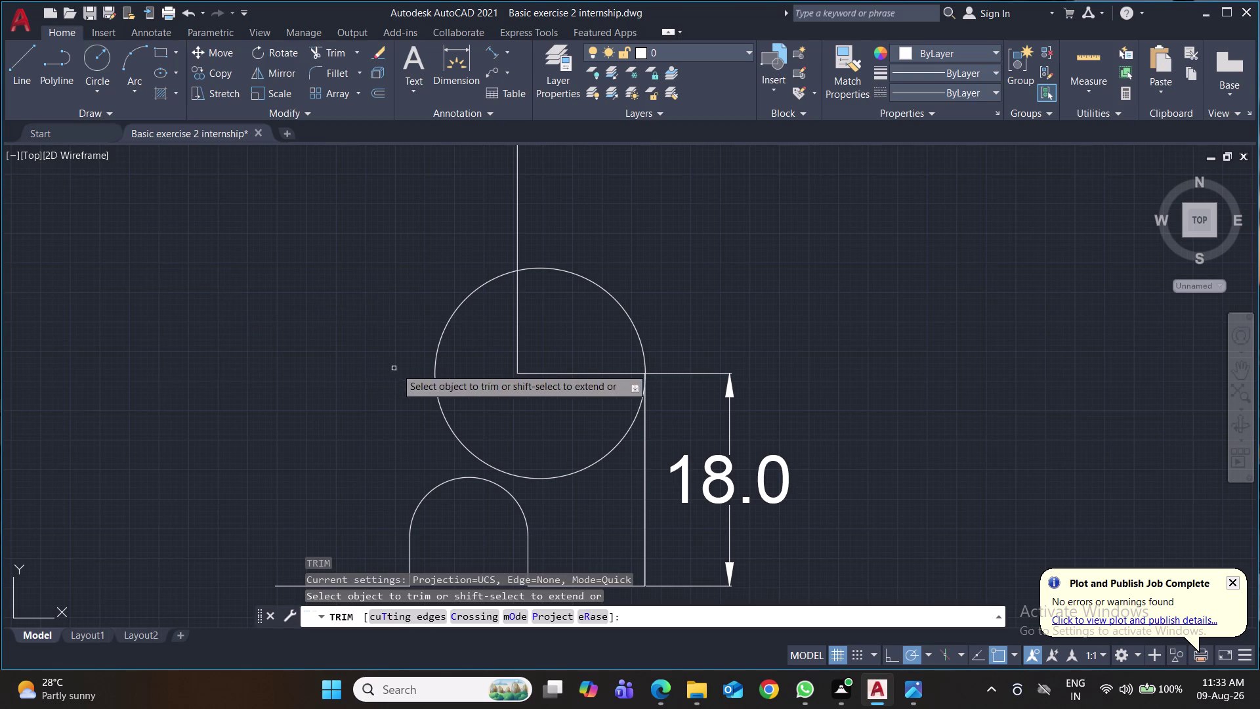
click(517, 362)
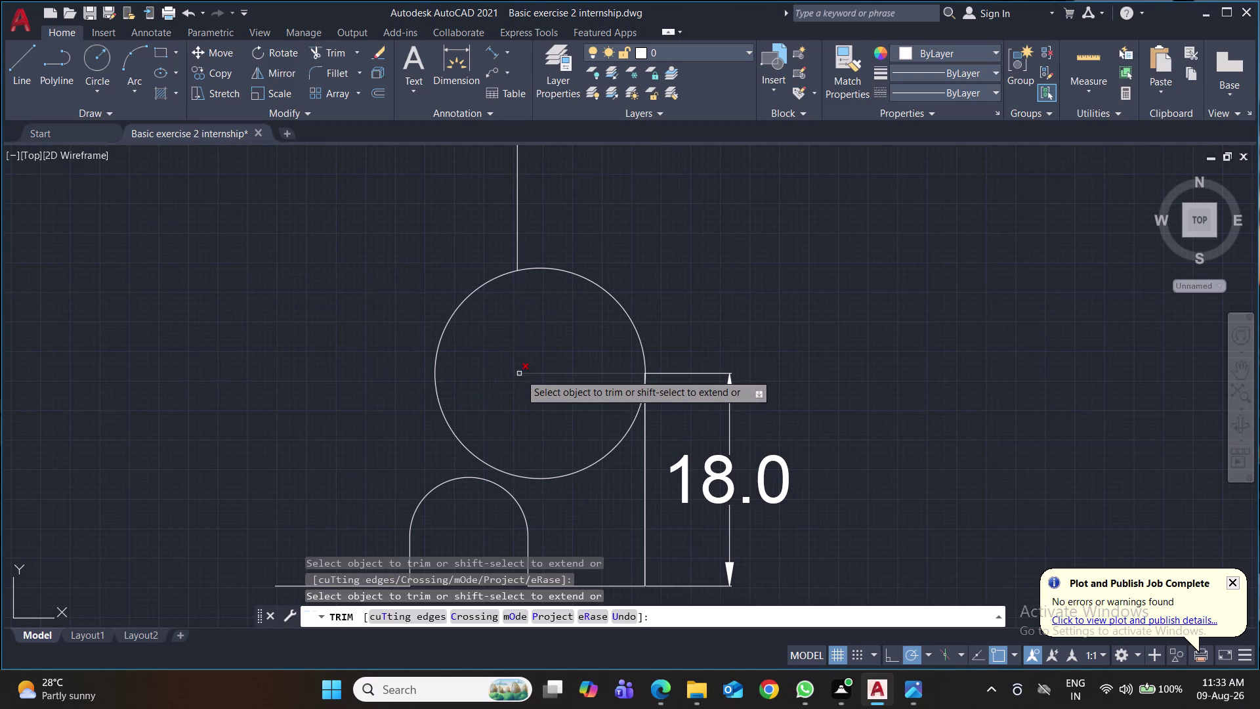
click(519, 373)
click(450, 427)
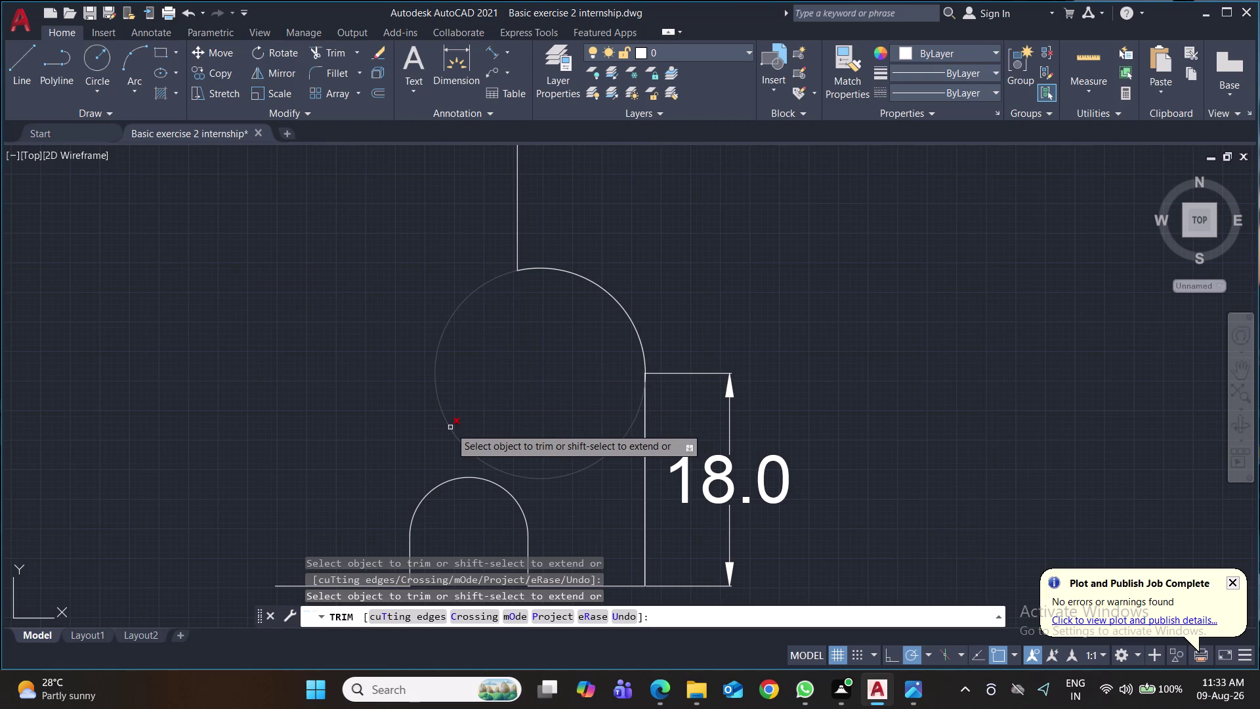
Recentre the view on the drawing and save it.
scroll(down, 3)
middle_drag(926, 359, 887, 348)
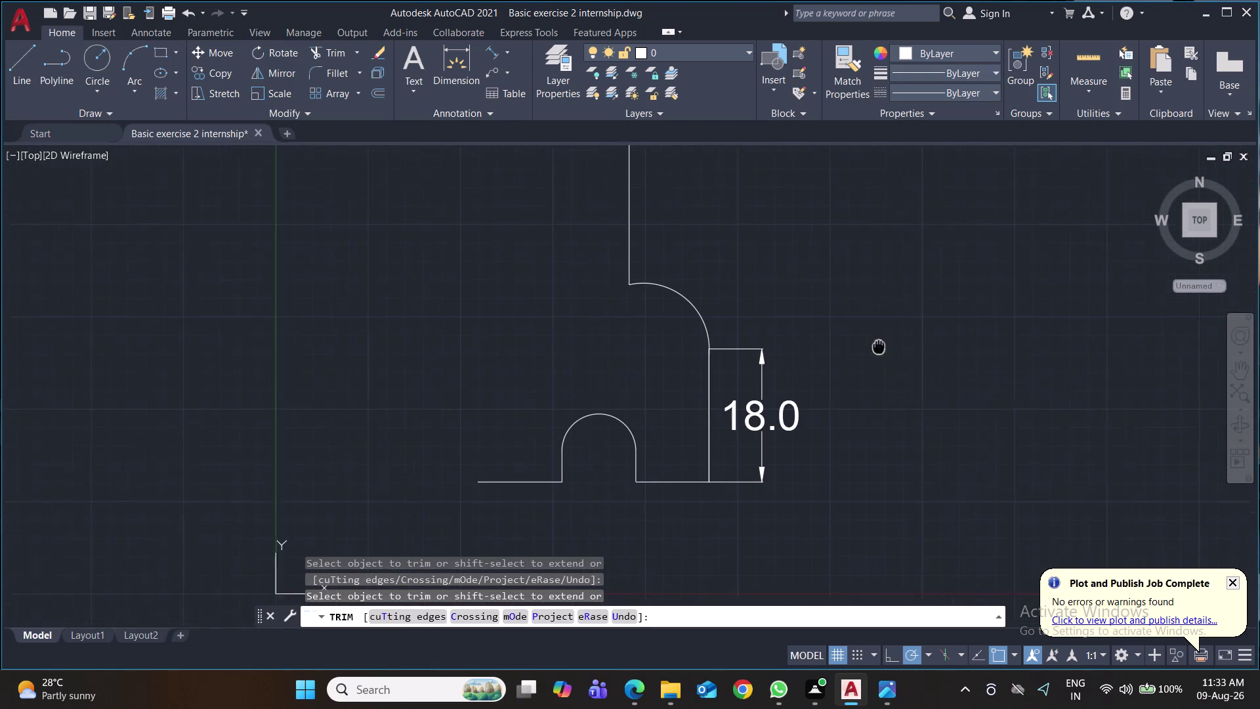
middle_drag(887, 348, 762, 334)
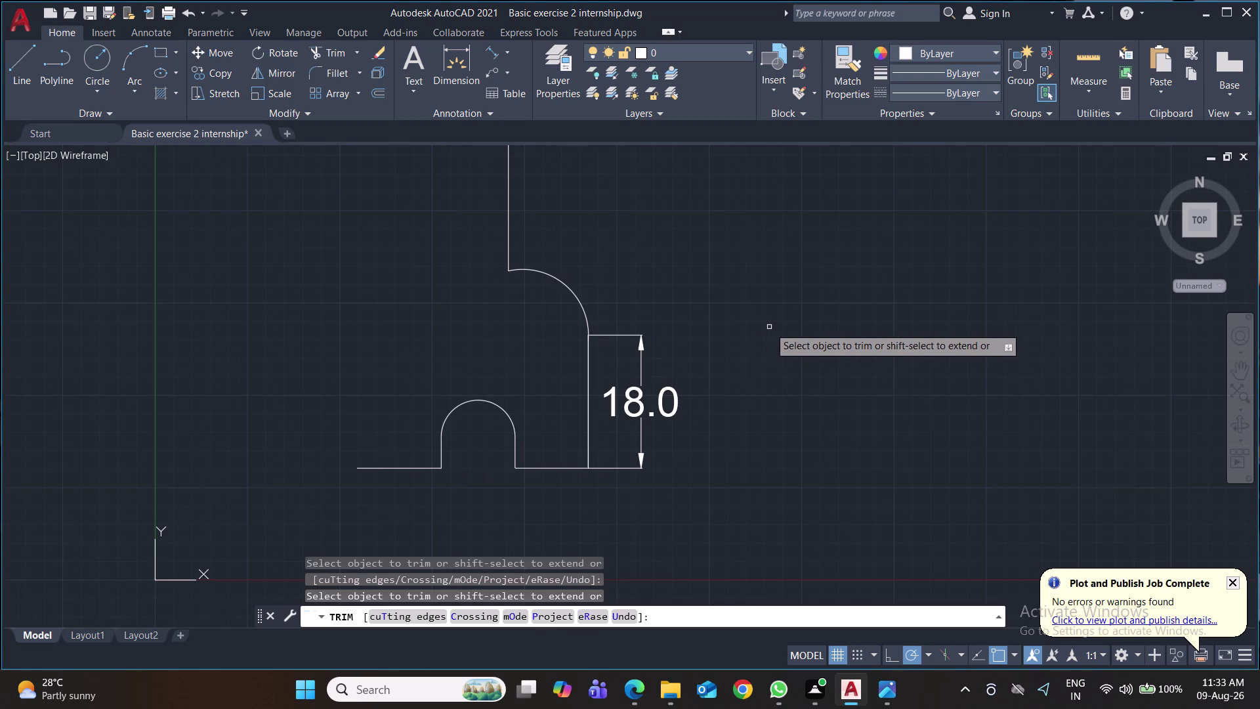
key(ctrl+s)
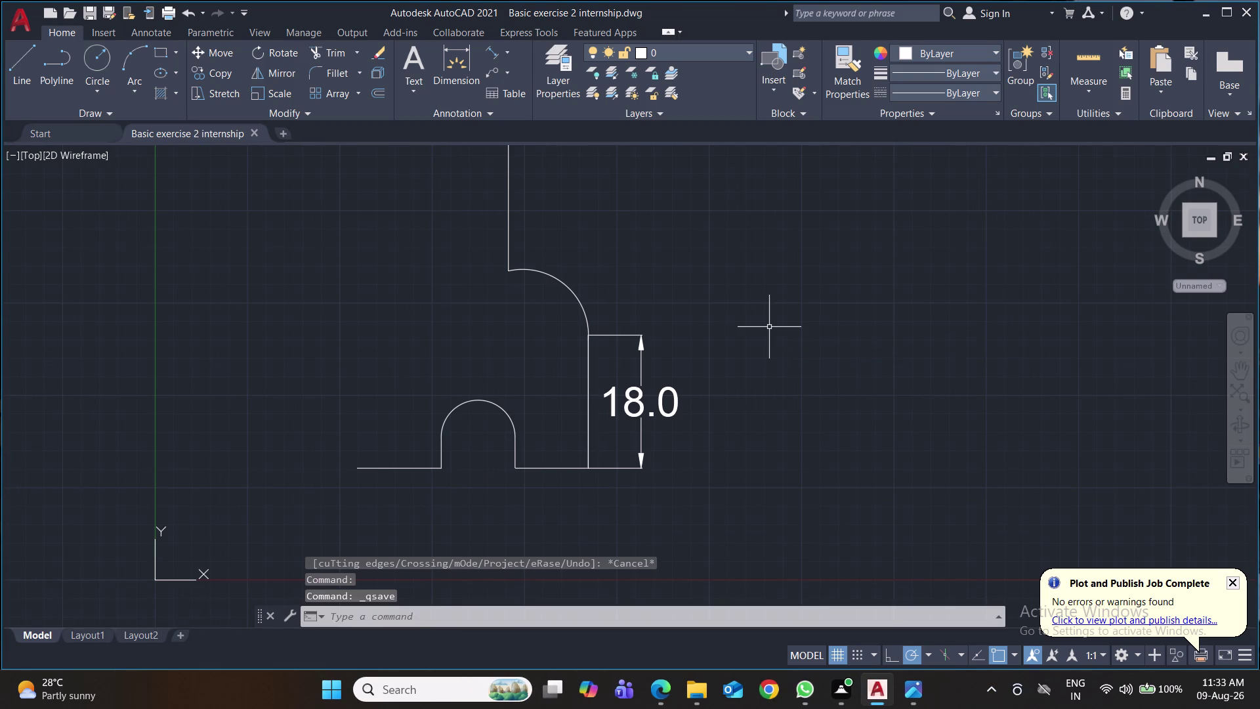
click(19, 63)
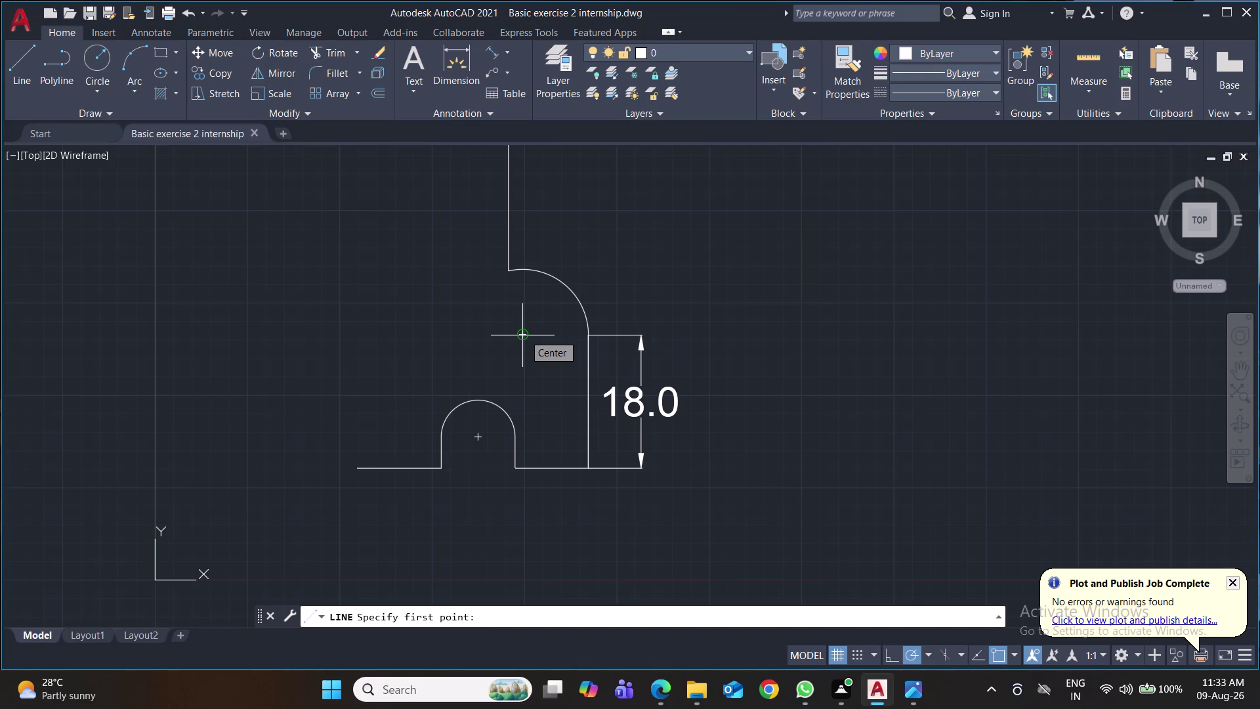
Draw a short horizontal line leftward from the top of the tall vertical edge.
middle_drag(890, 318, 833, 562)
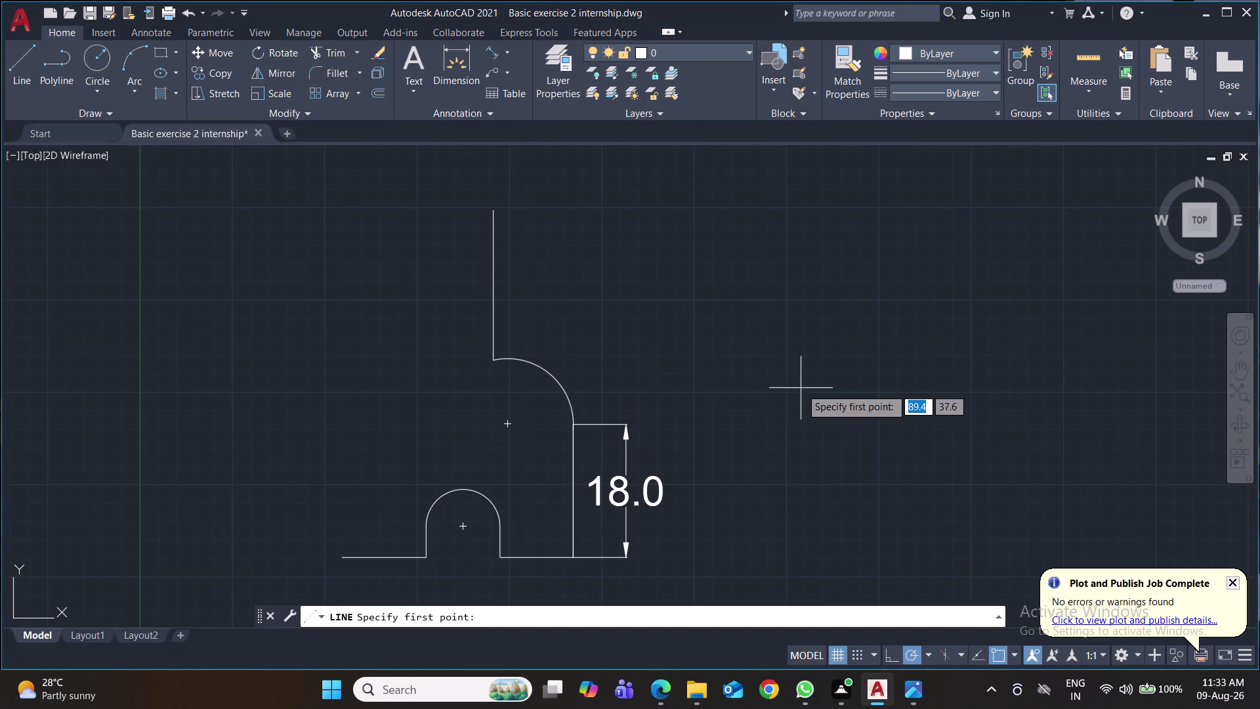
click(497, 211)
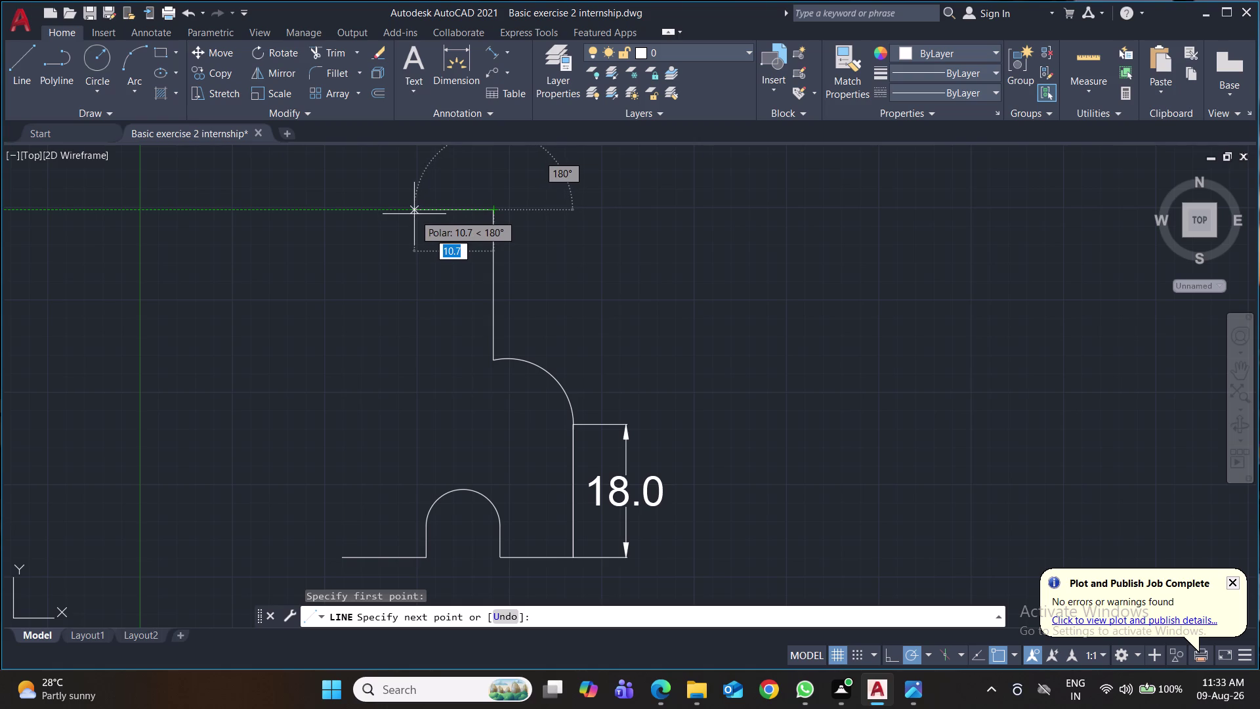
click(414, 214)
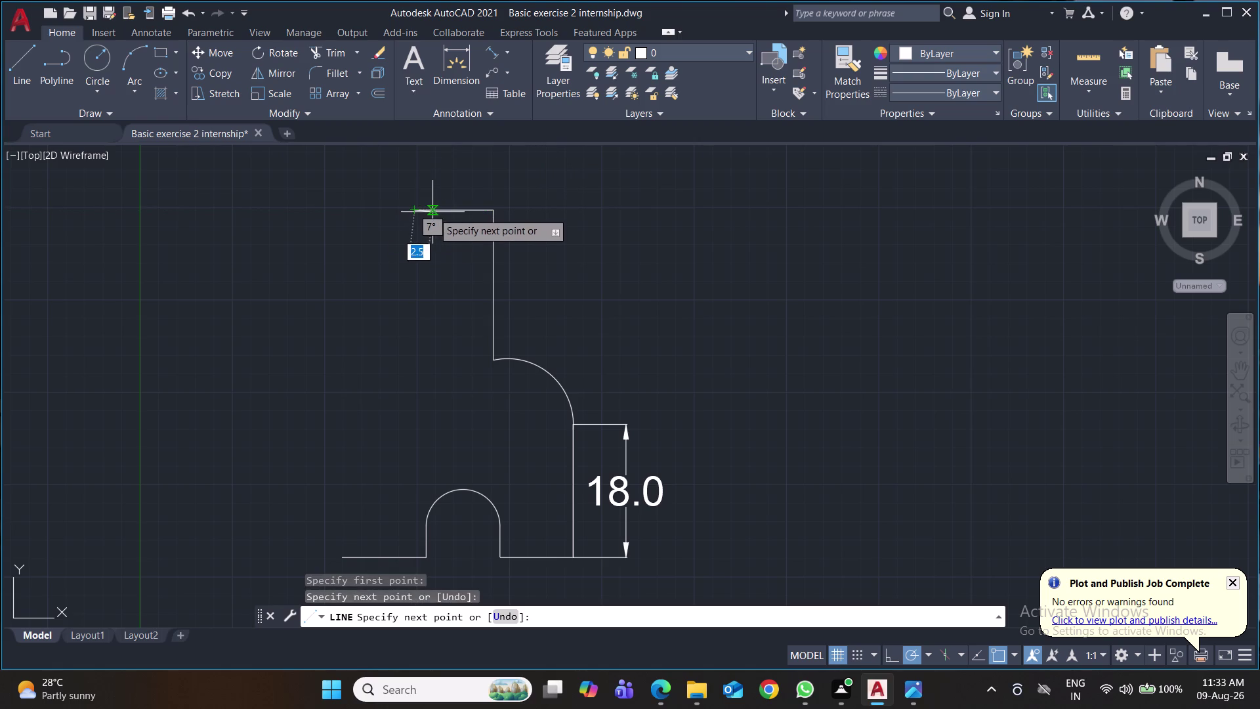
key(Return)
Draw a radius-3 circle centred on the line's left end.
click(103, 51)
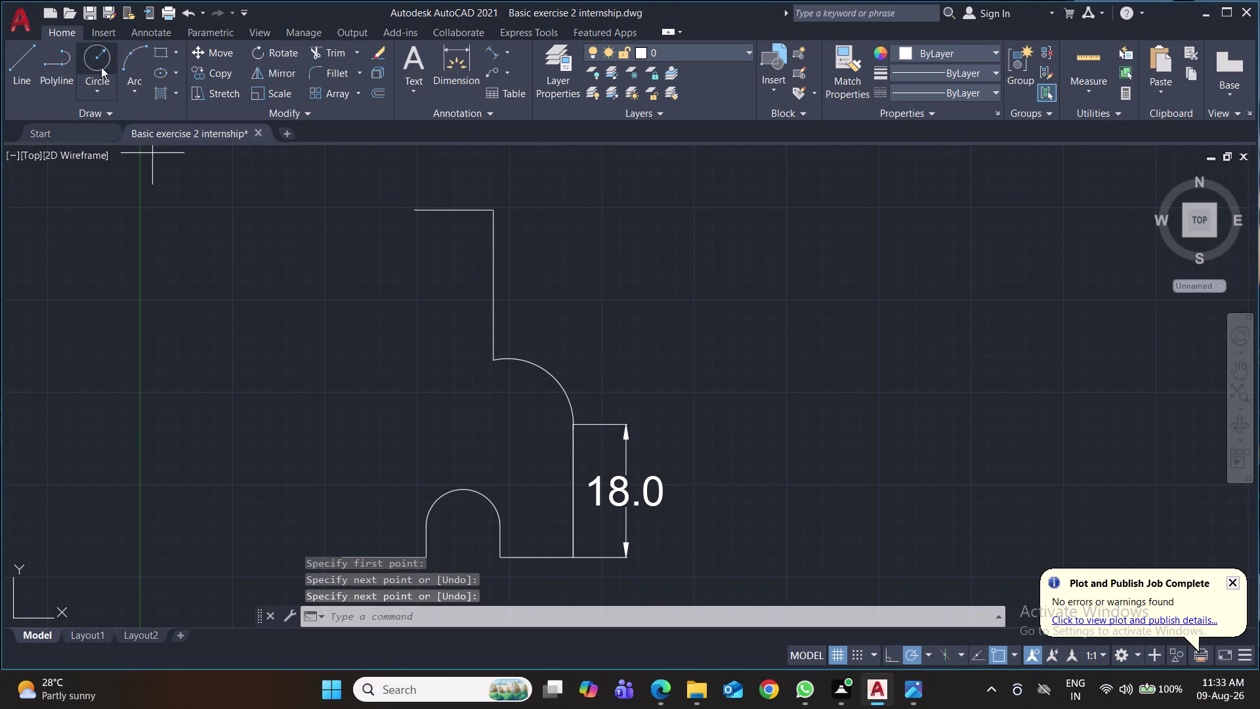
click(417, 209)
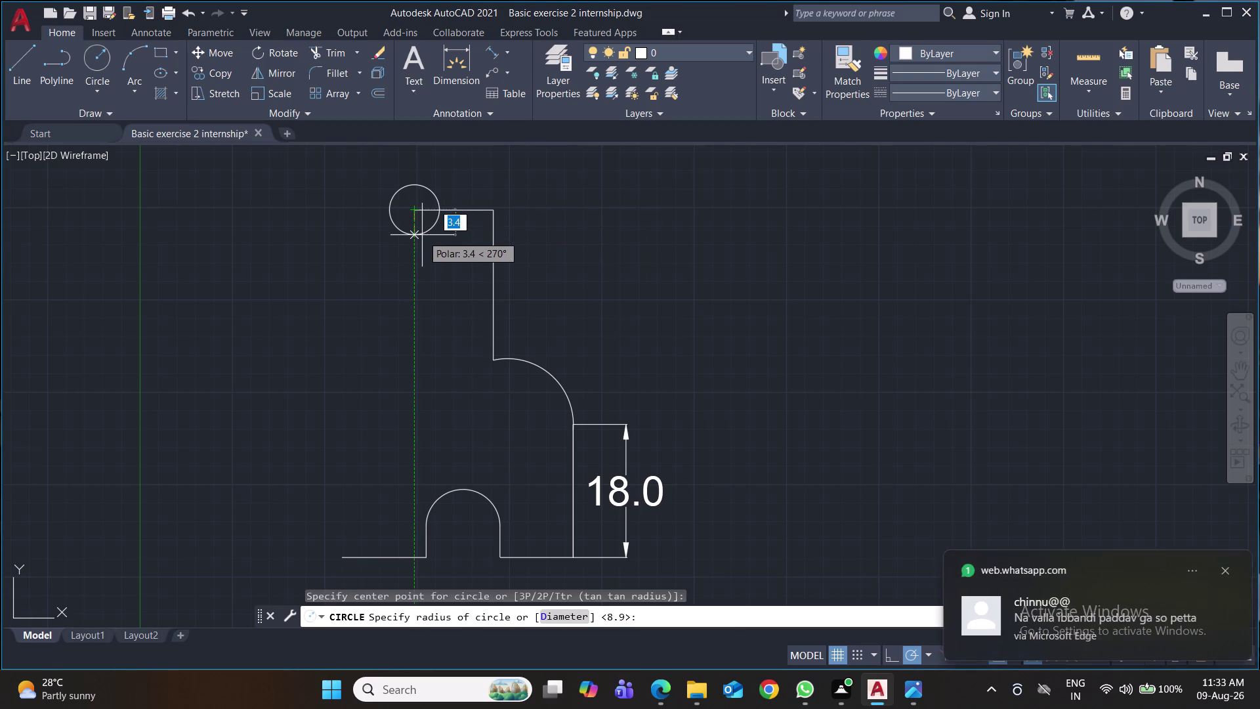
key(3)
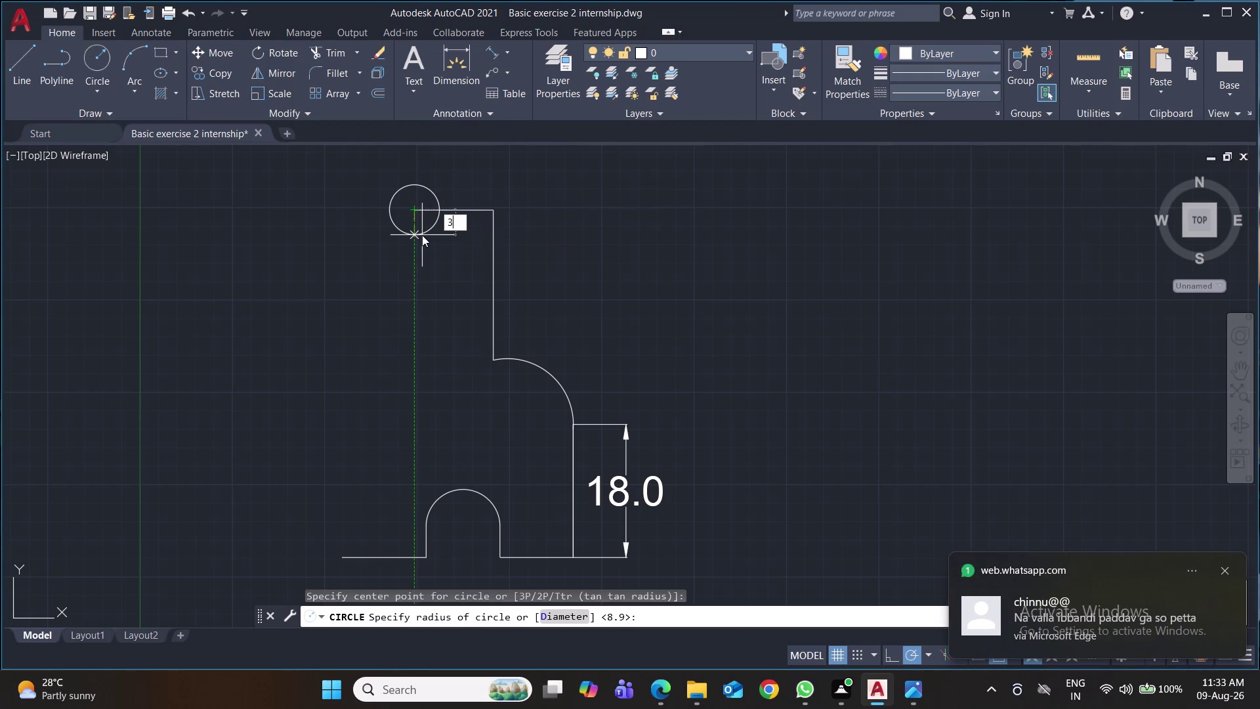
key(Return)
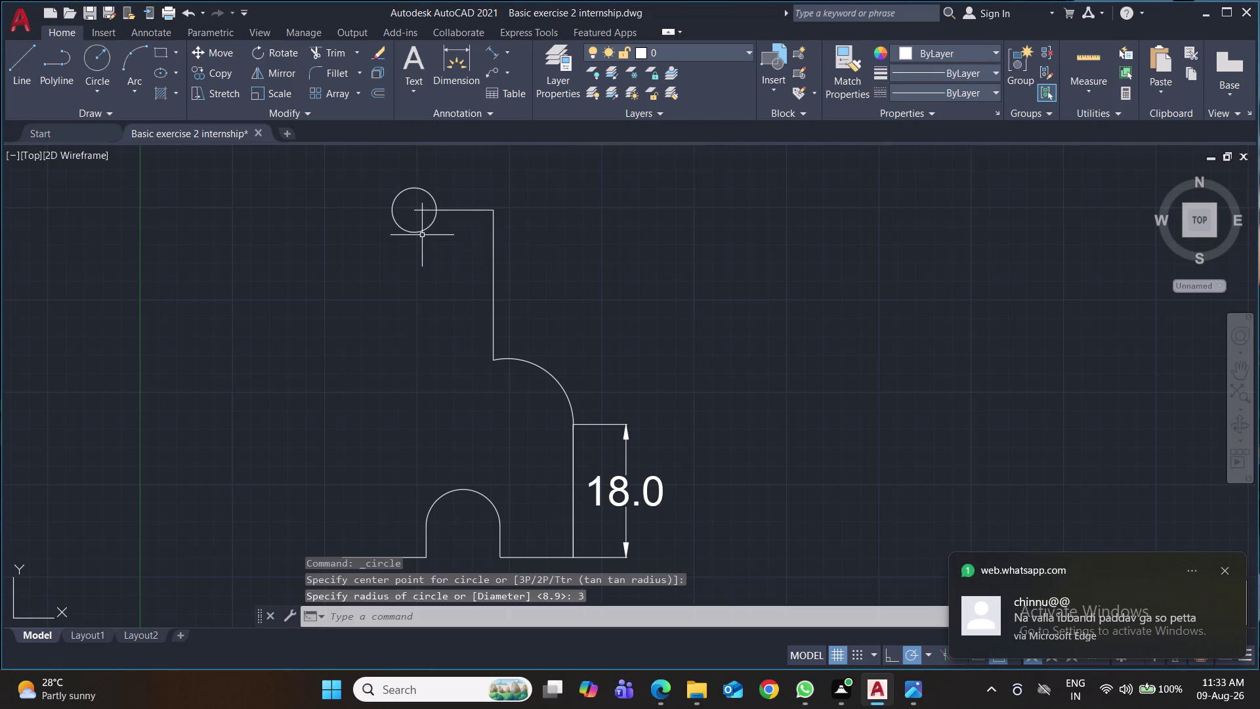
Drag the radius-3 circle by its centre grip so its edge meets the upright's top corner, and save.
click(419, 229)
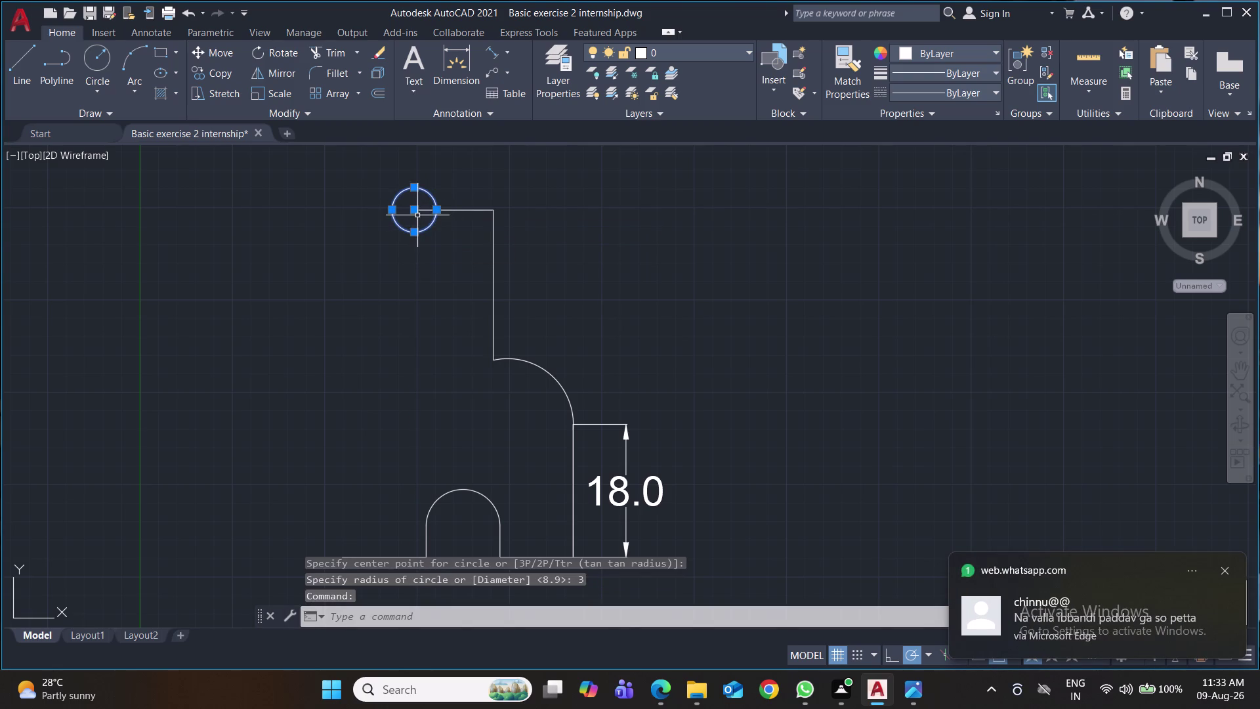
click(418, 213)
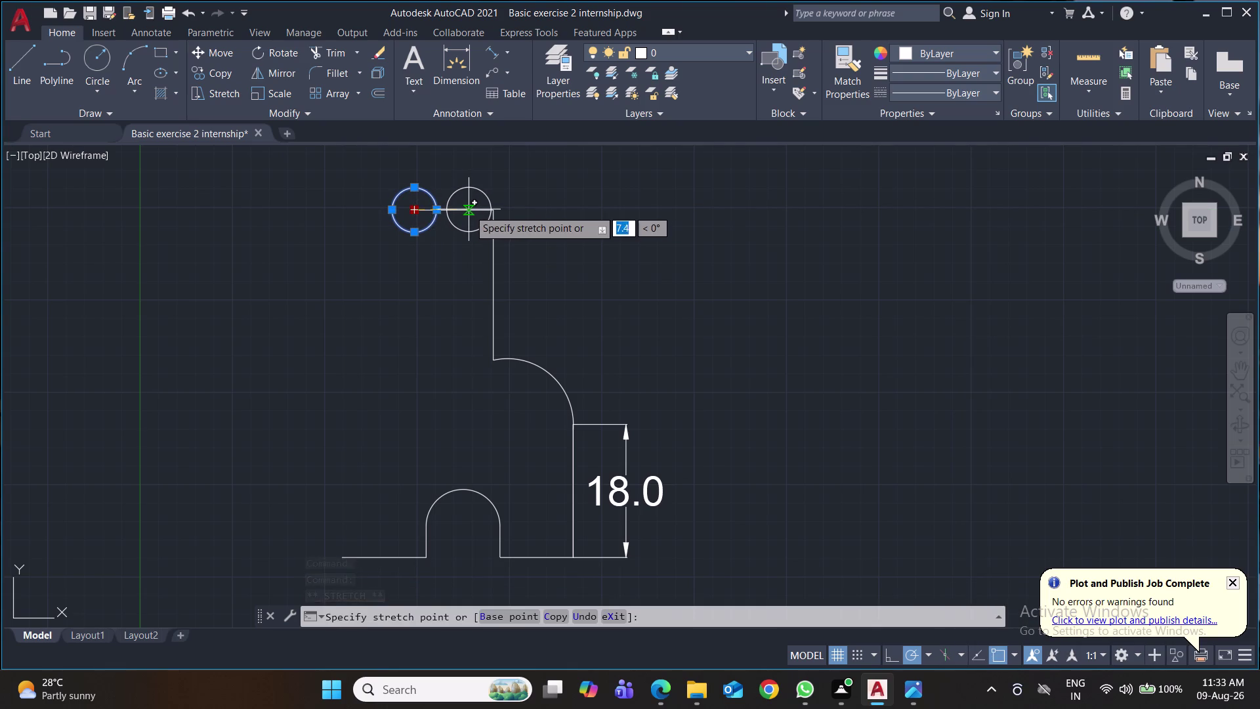
scroll(up, 3)
scroll(up, 3)
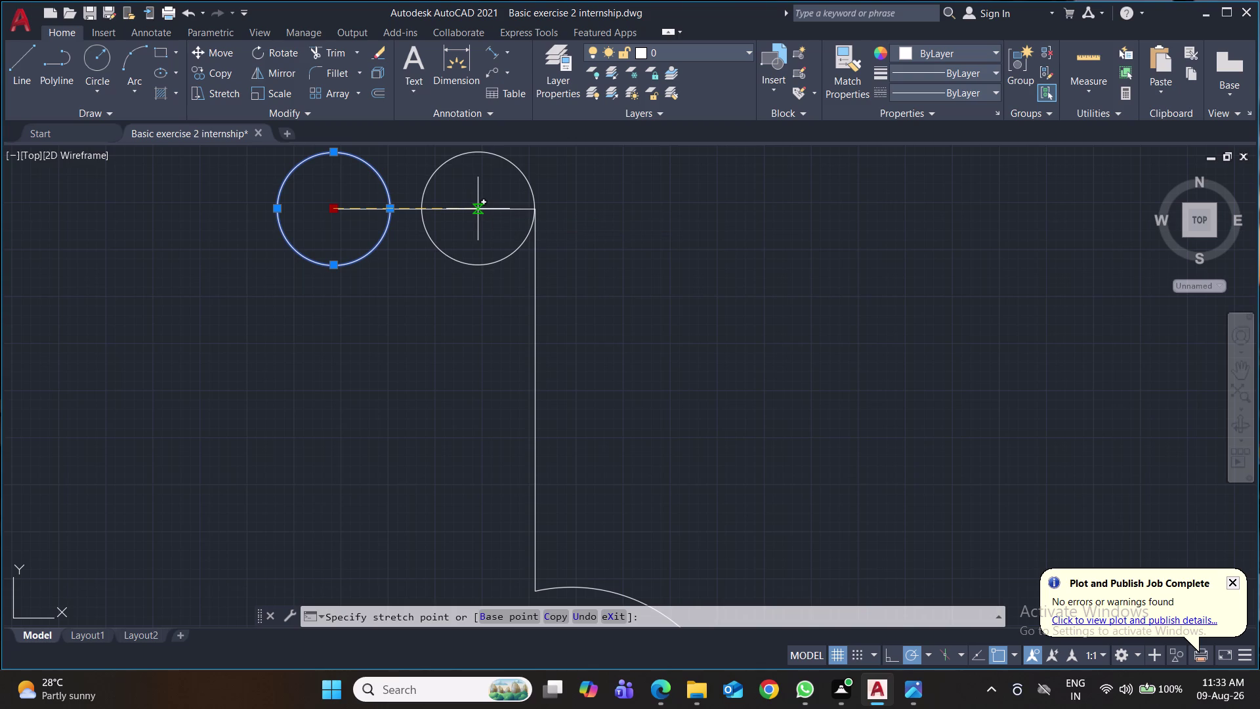
click(478, 209)
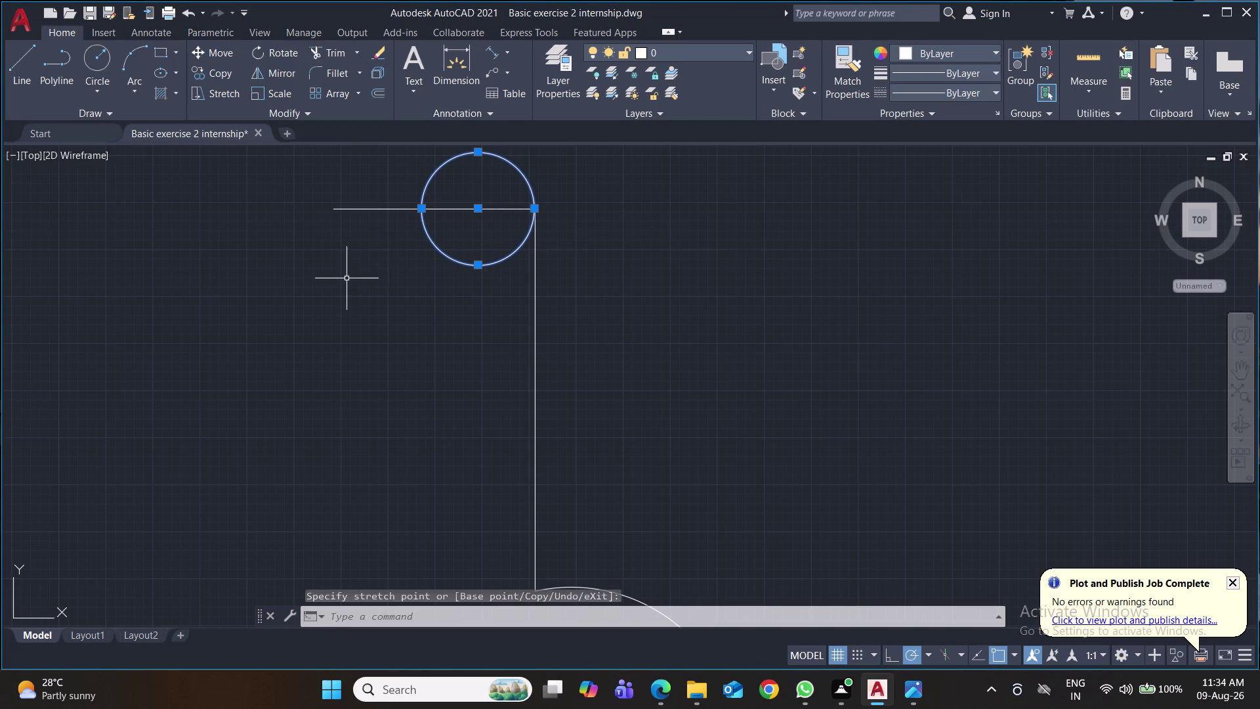
key(ctrl+s)
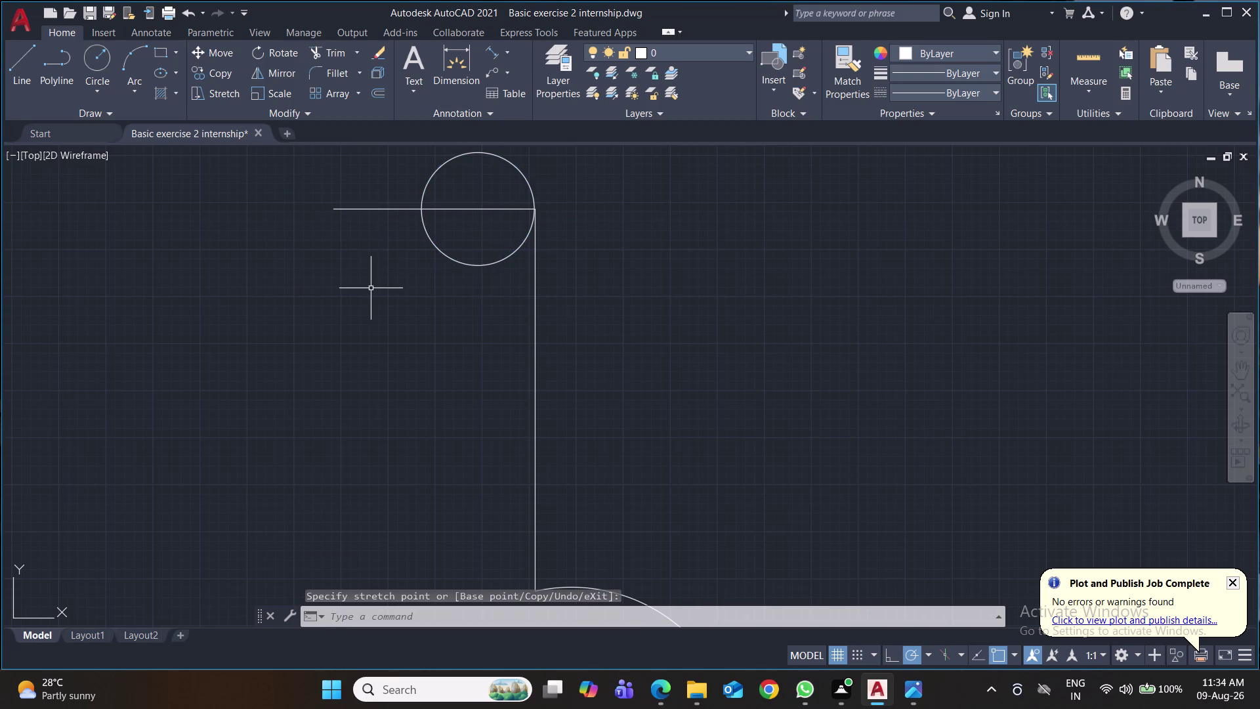
text(tr)
key(Return)
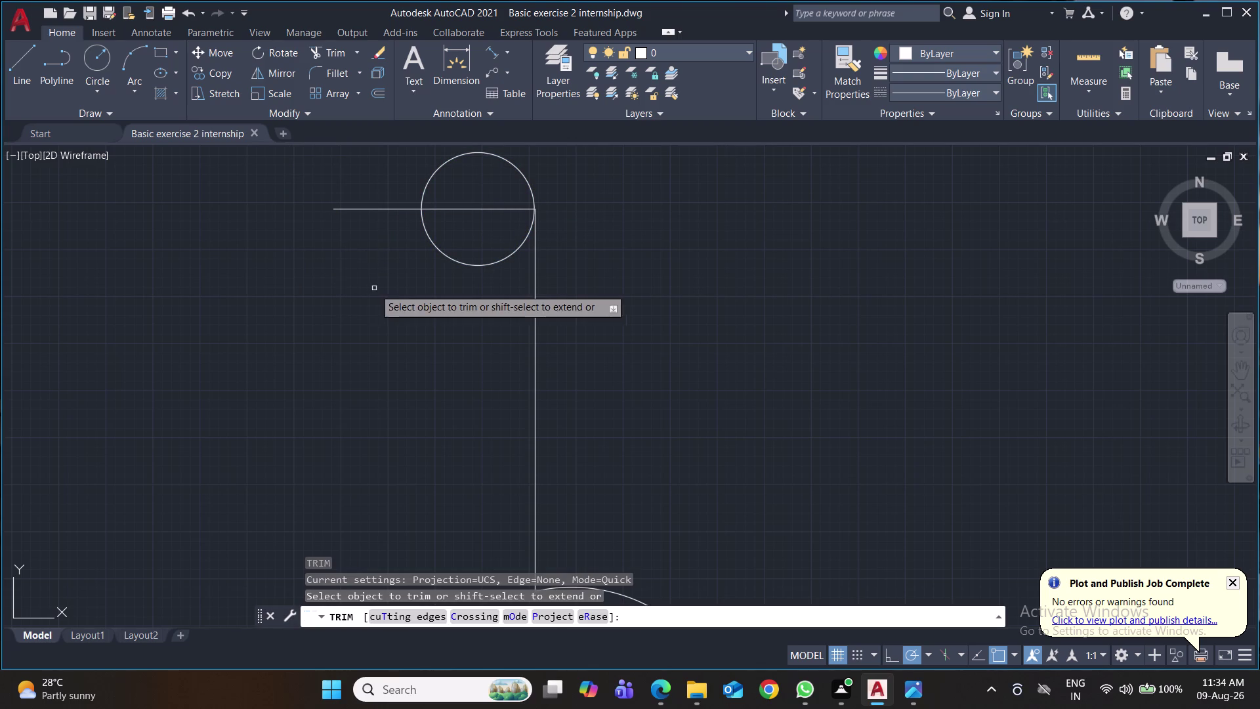
click(467, 264)
click(465, 208)
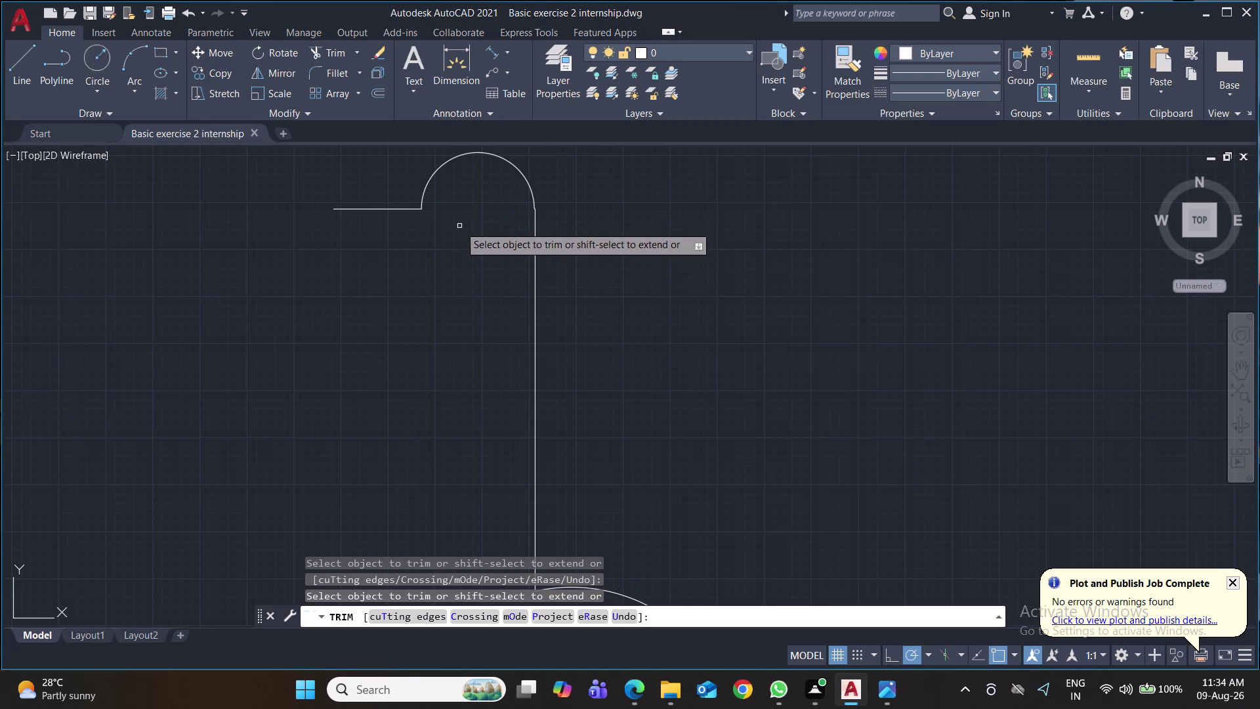
scroll(up, 3)
scroll(down, 3)
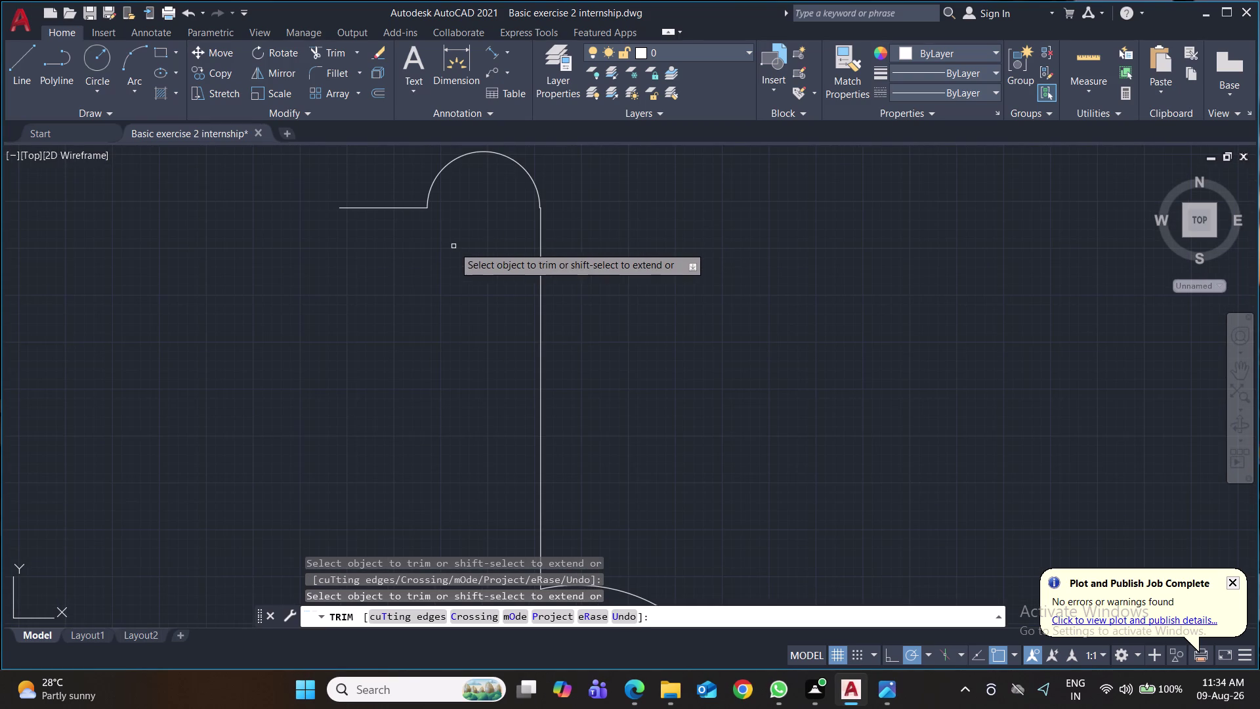
scroll(up, 3)
scroll(up, 3)
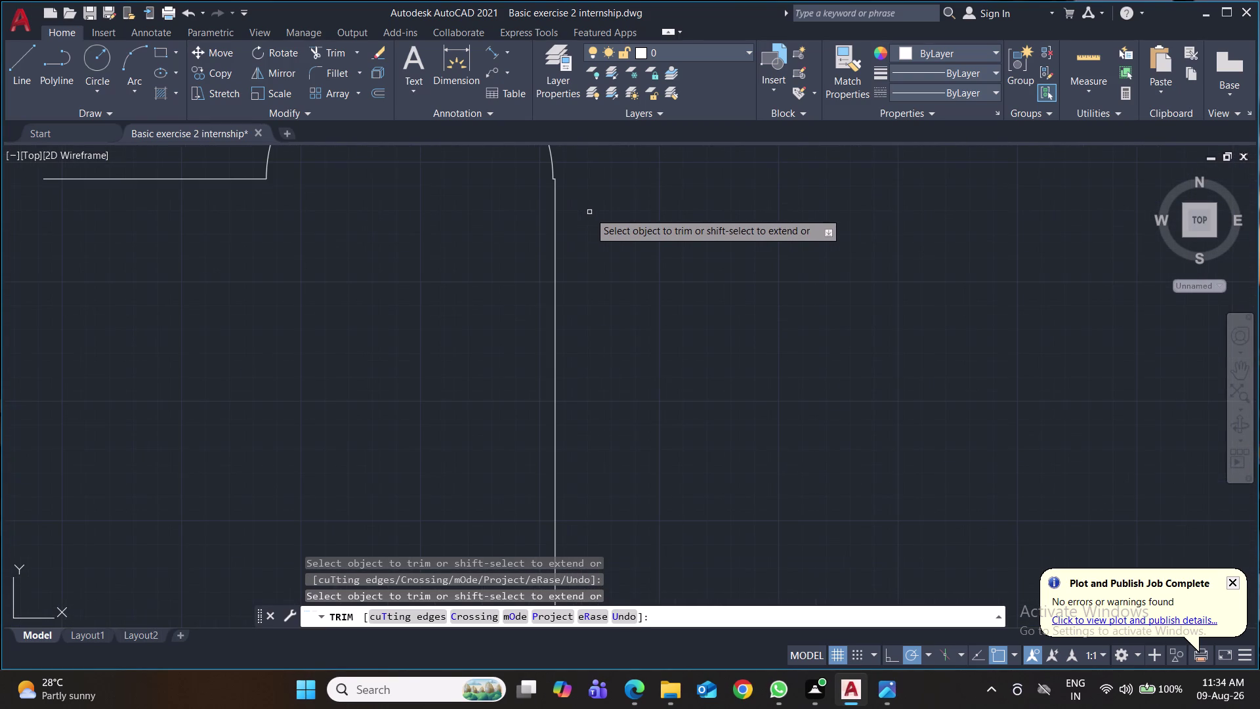
scroll(up, 3)
scroll(down, 3)
scroll(down, 3)
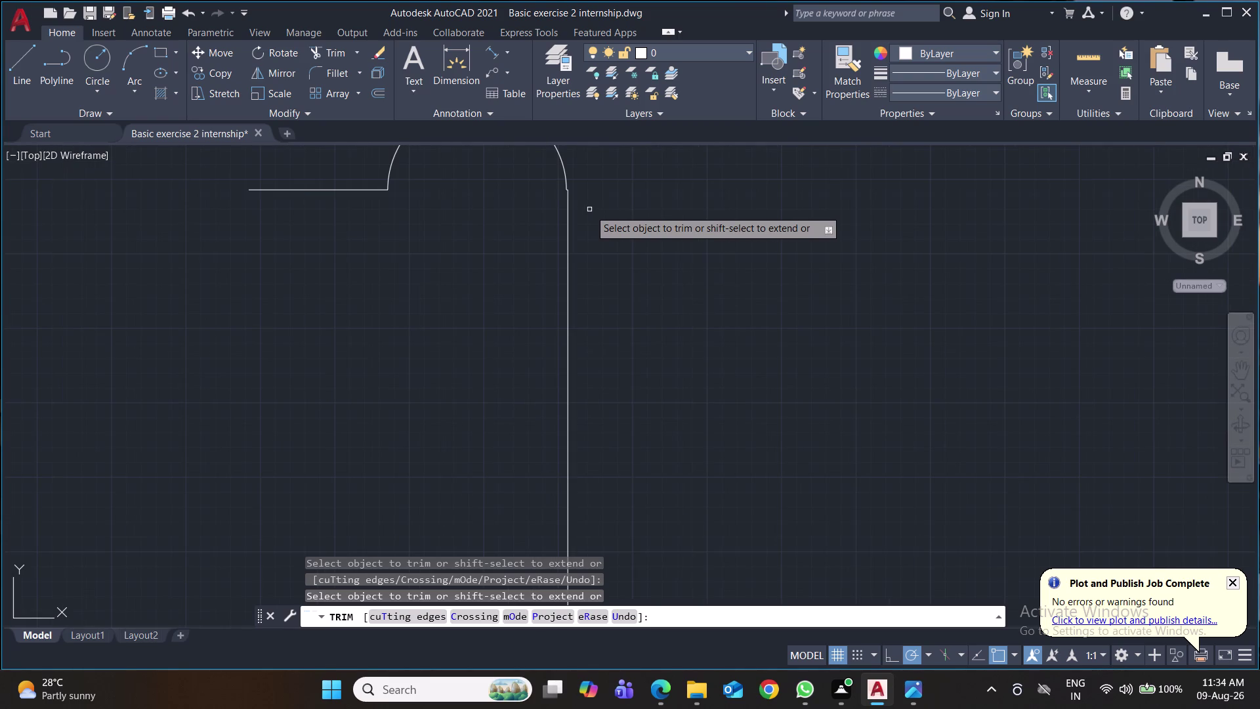
key(ctrl+z)
key(ctrl+z)
key(ctrl+z)
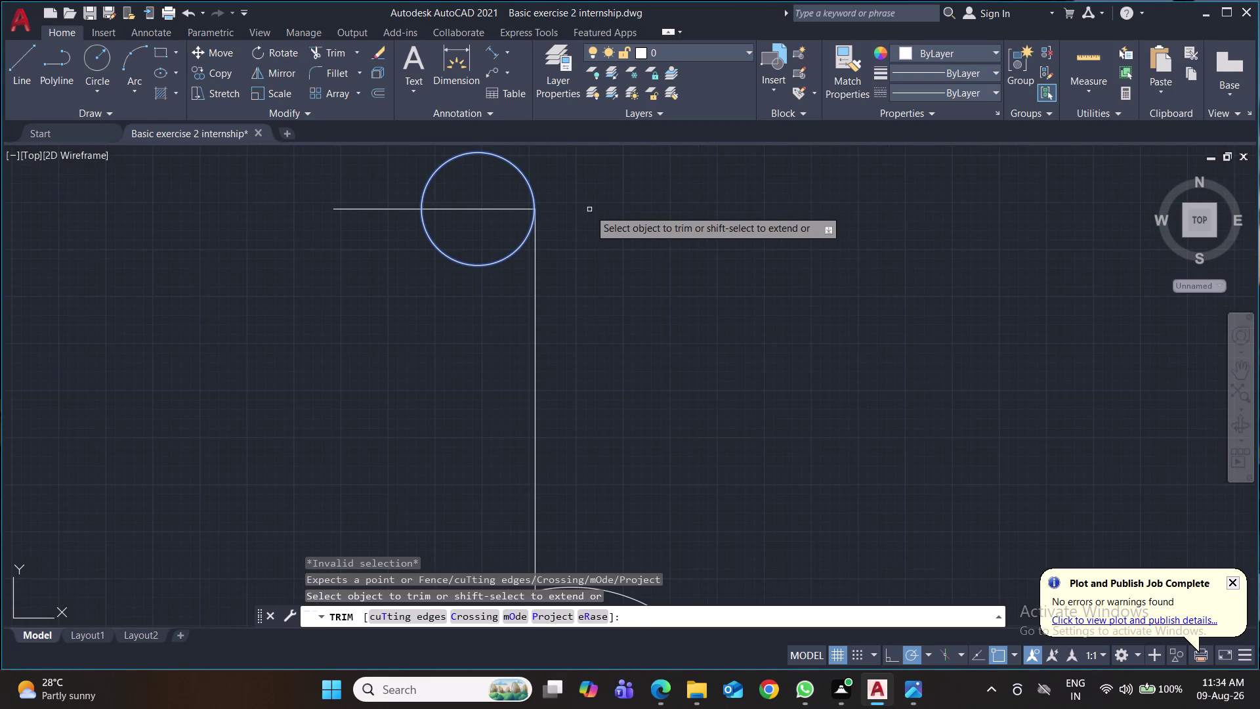
key(ctrl+z)
key(Escape)
key(ctrl+z)
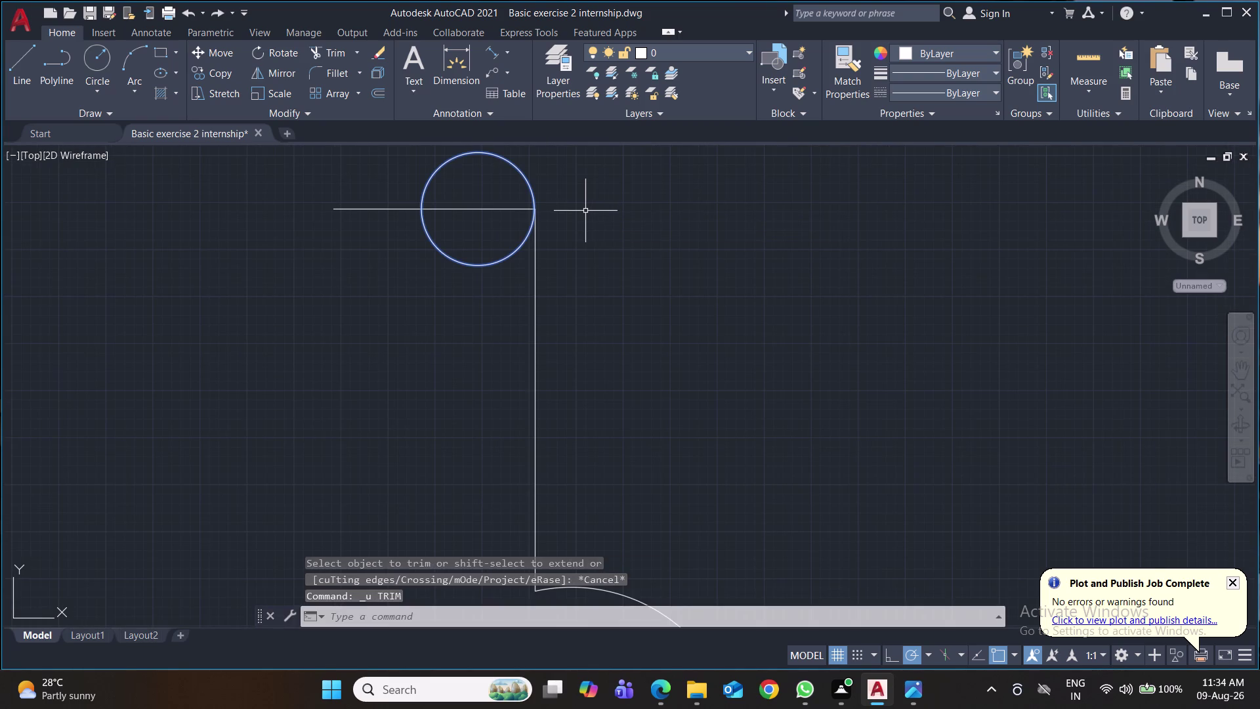
key(ctrl+z)
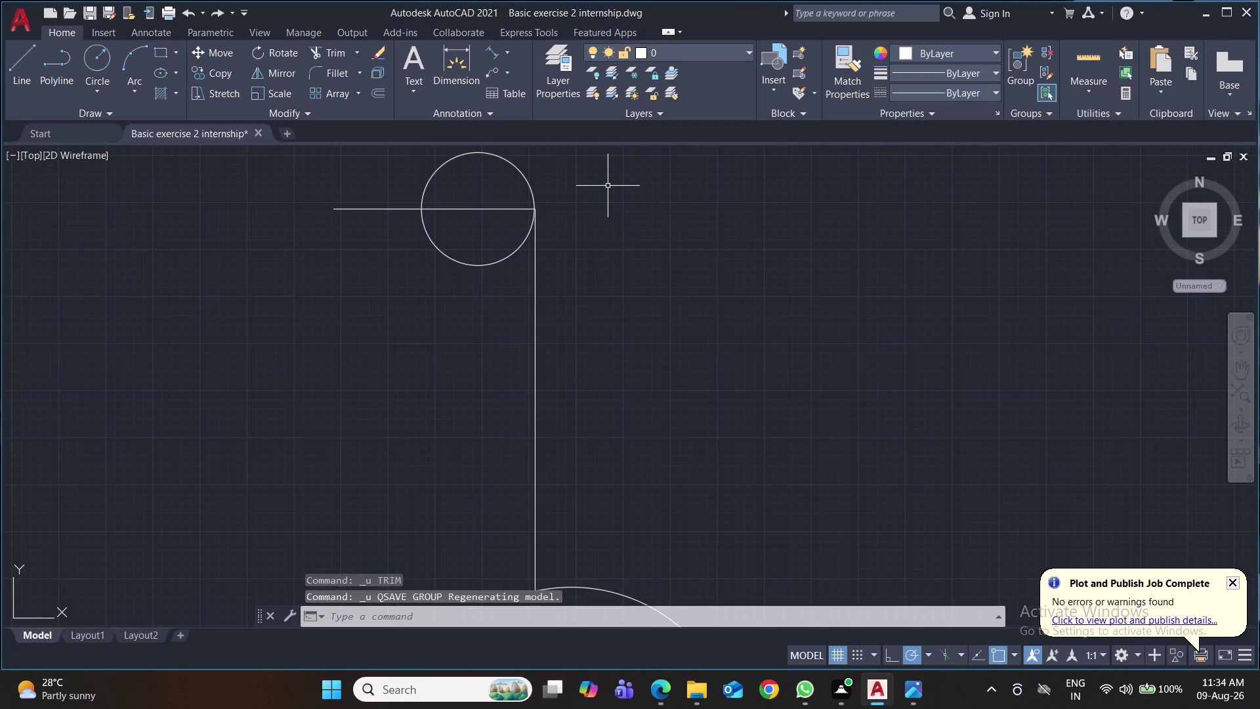
click(473, 152)
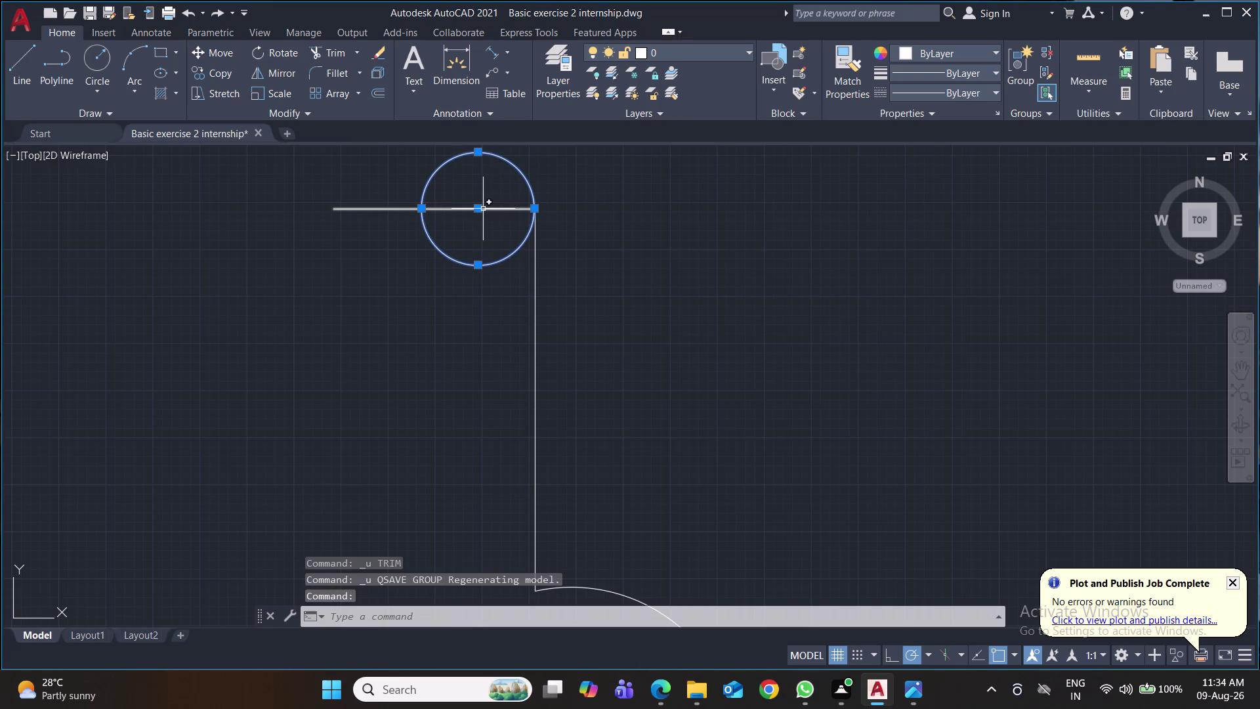
Cancel the grip adjustment and nudge the radius-3 circle slightly right with MOVE.
click(478, 209)
scroll(up, 3)
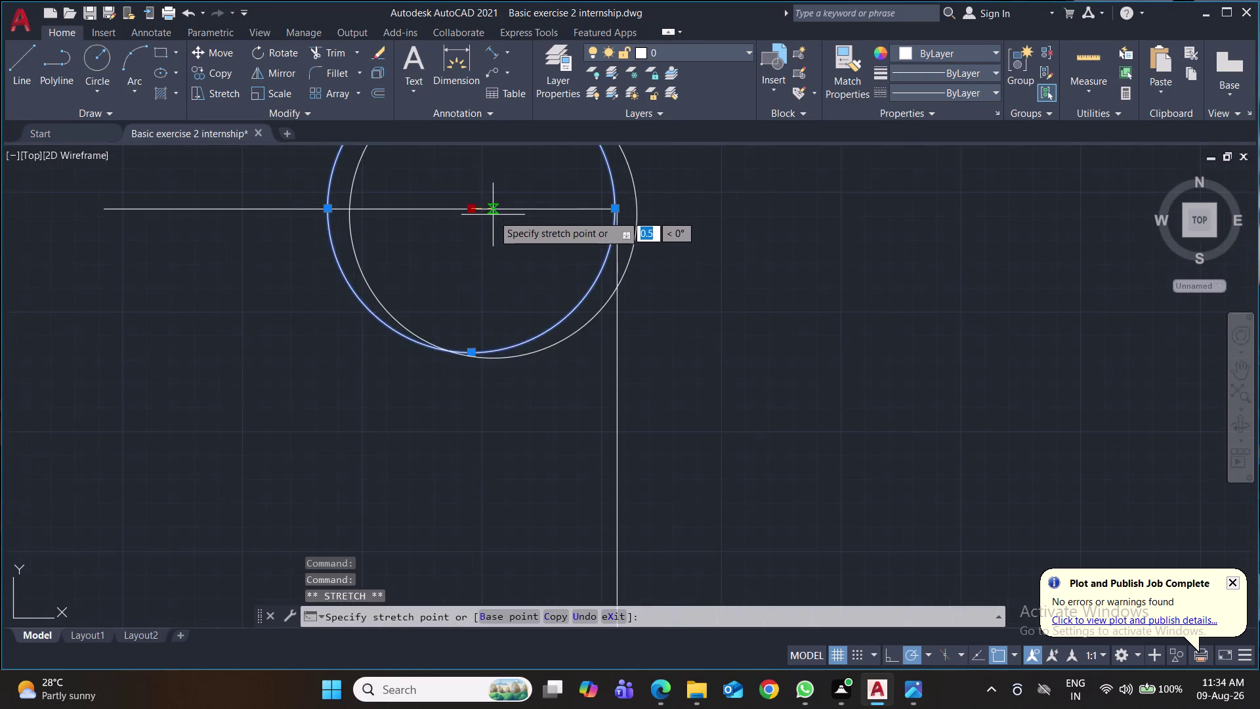
scroll(up, 3)
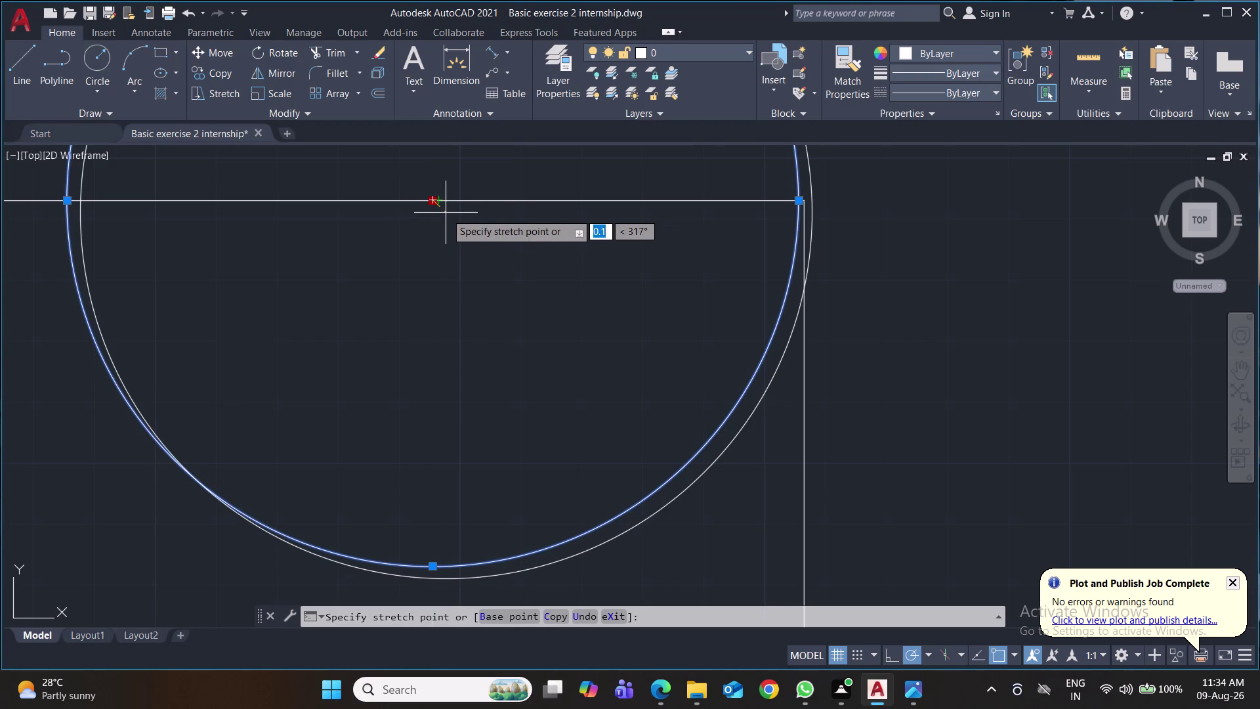
key(Escape)
key(m)
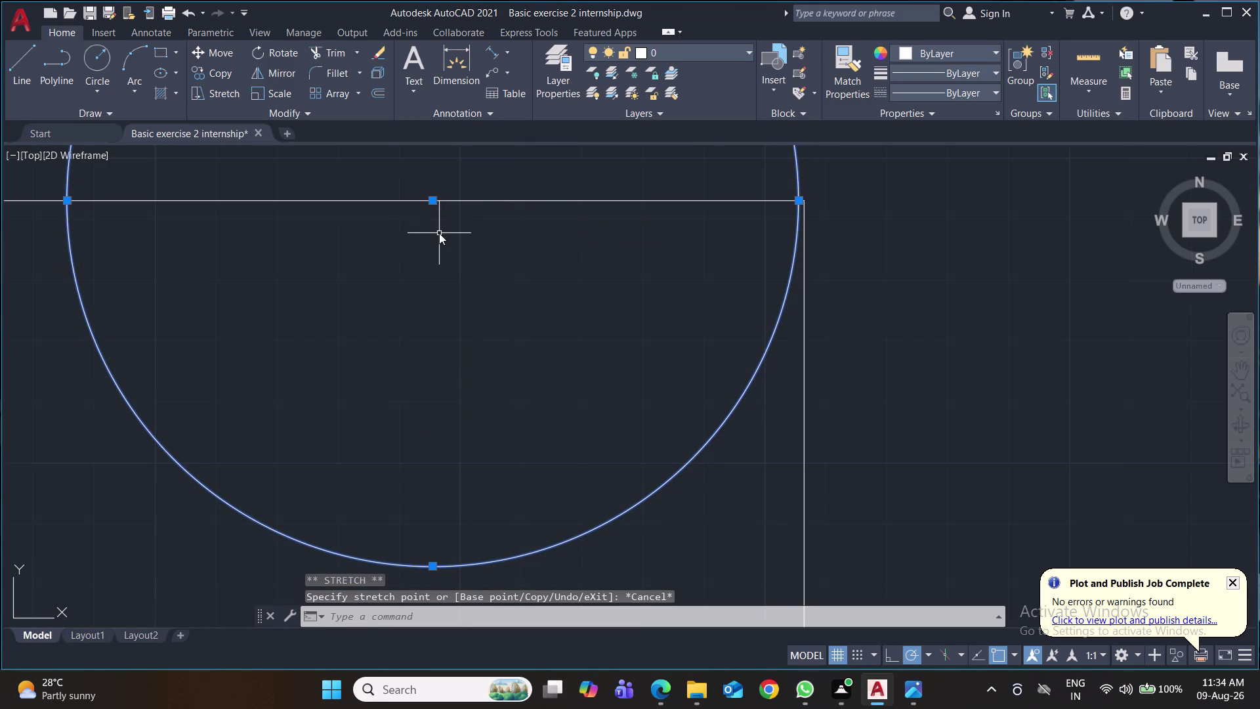
key(Return)
click(451, 236)
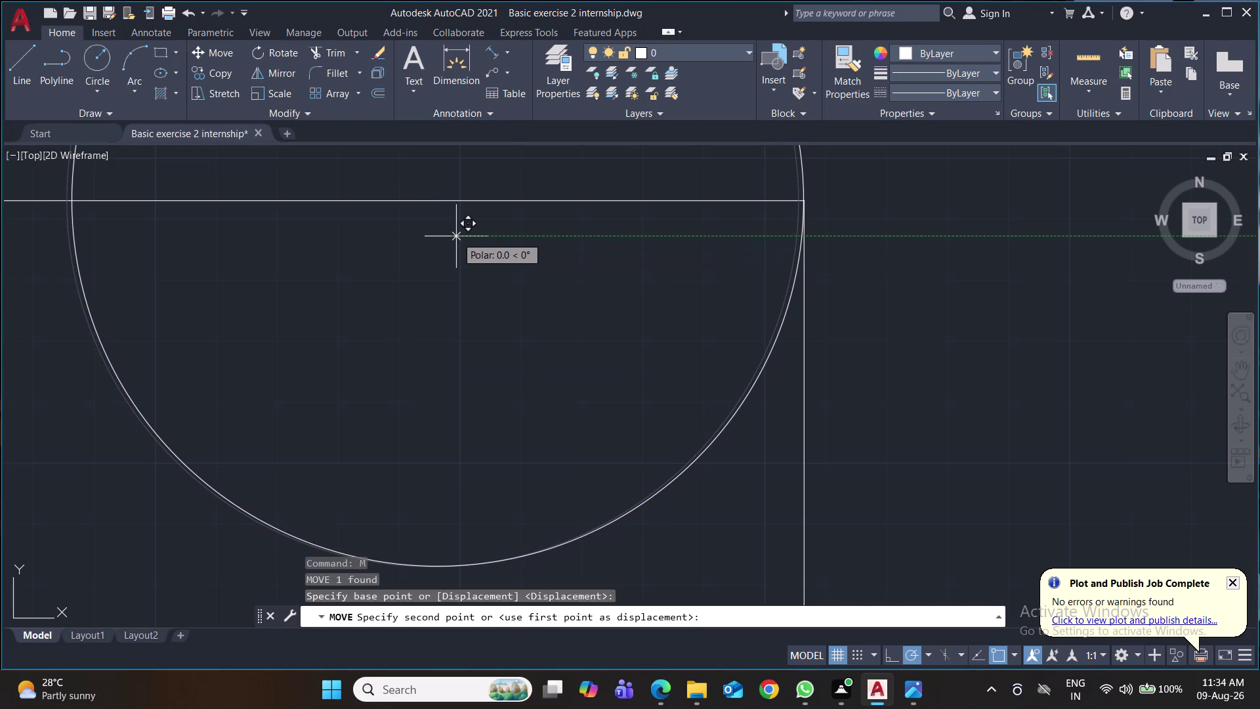
click(456, 236)
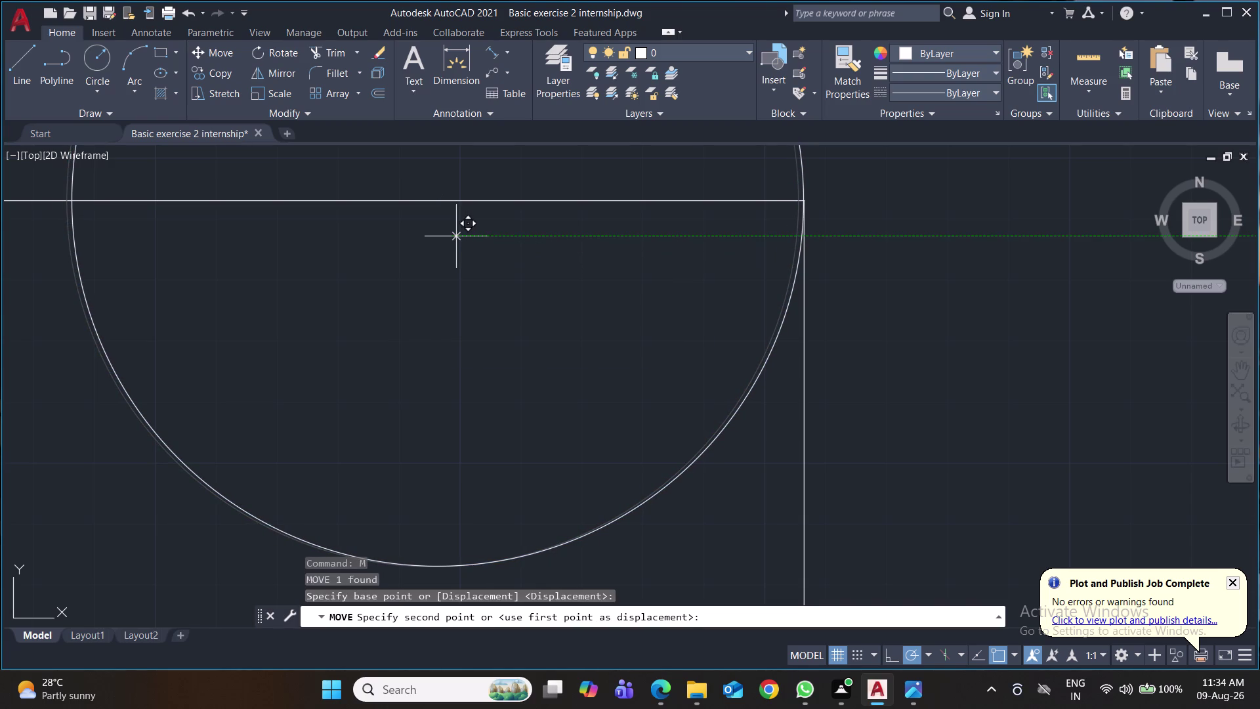
scroll(up, 3)
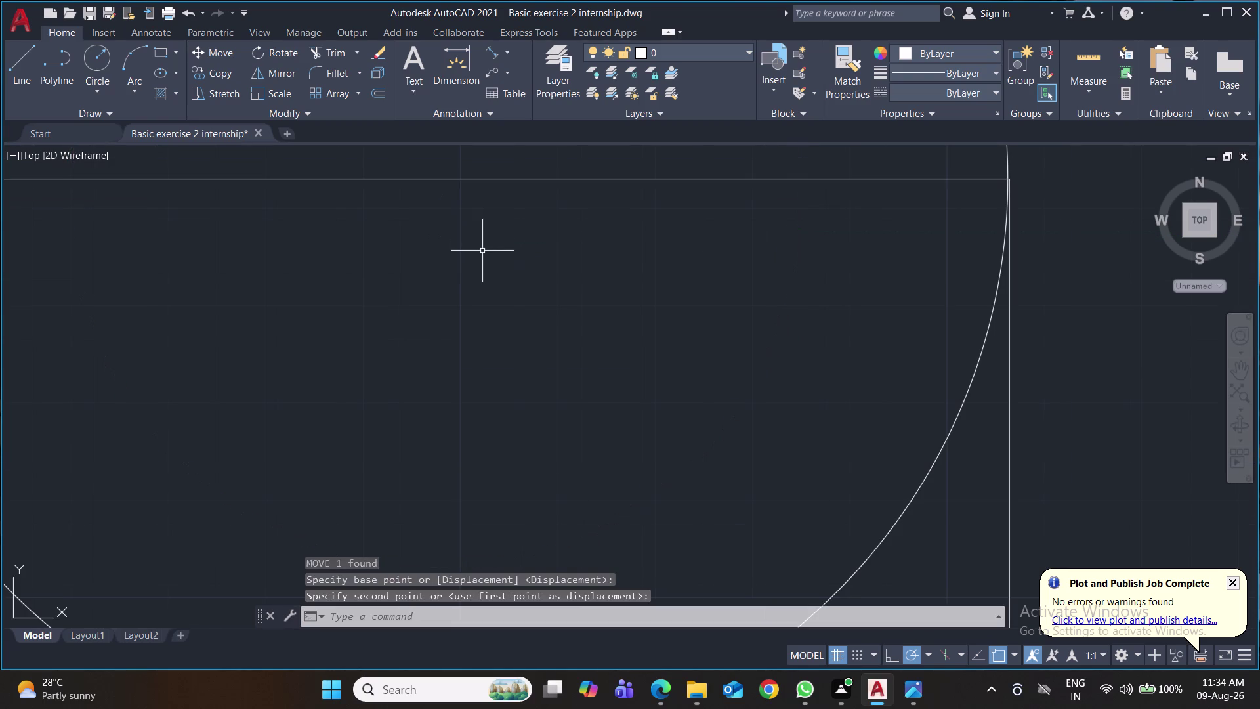
Start moving the circle again, pan to the profile's top edge, then cancel the move.
click(909, 504)
key(m)
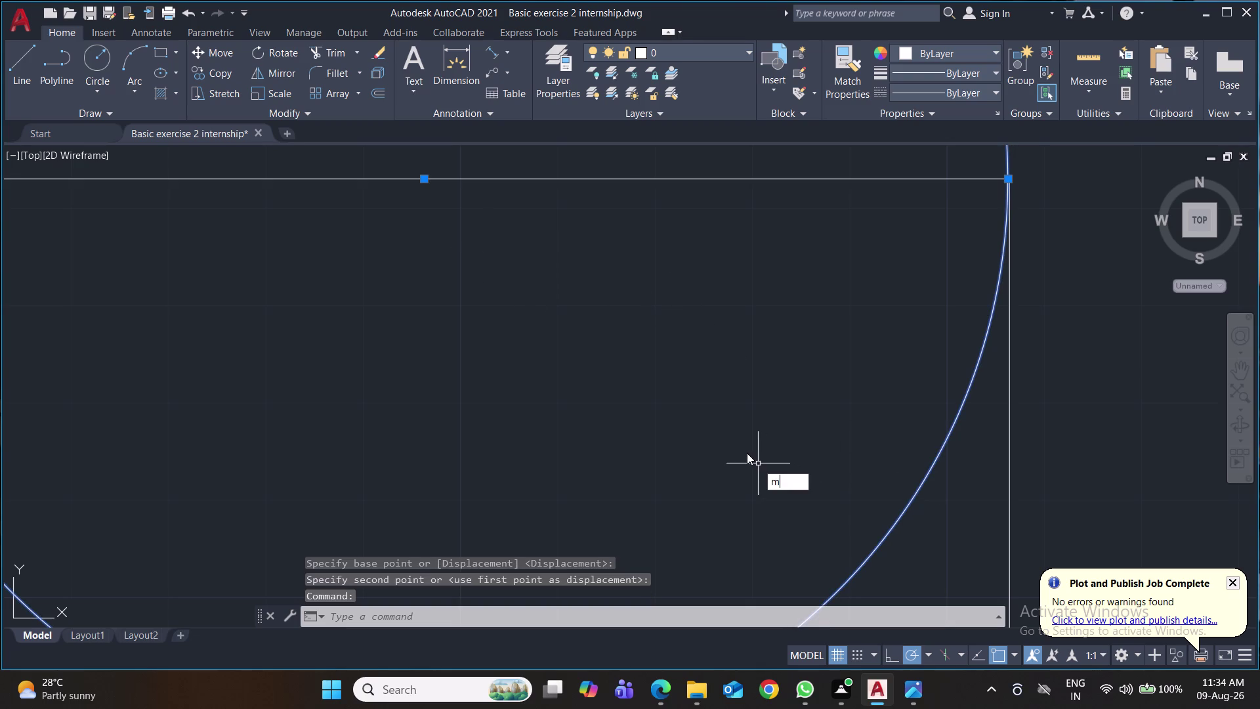
key(Return)
click(747, 452)
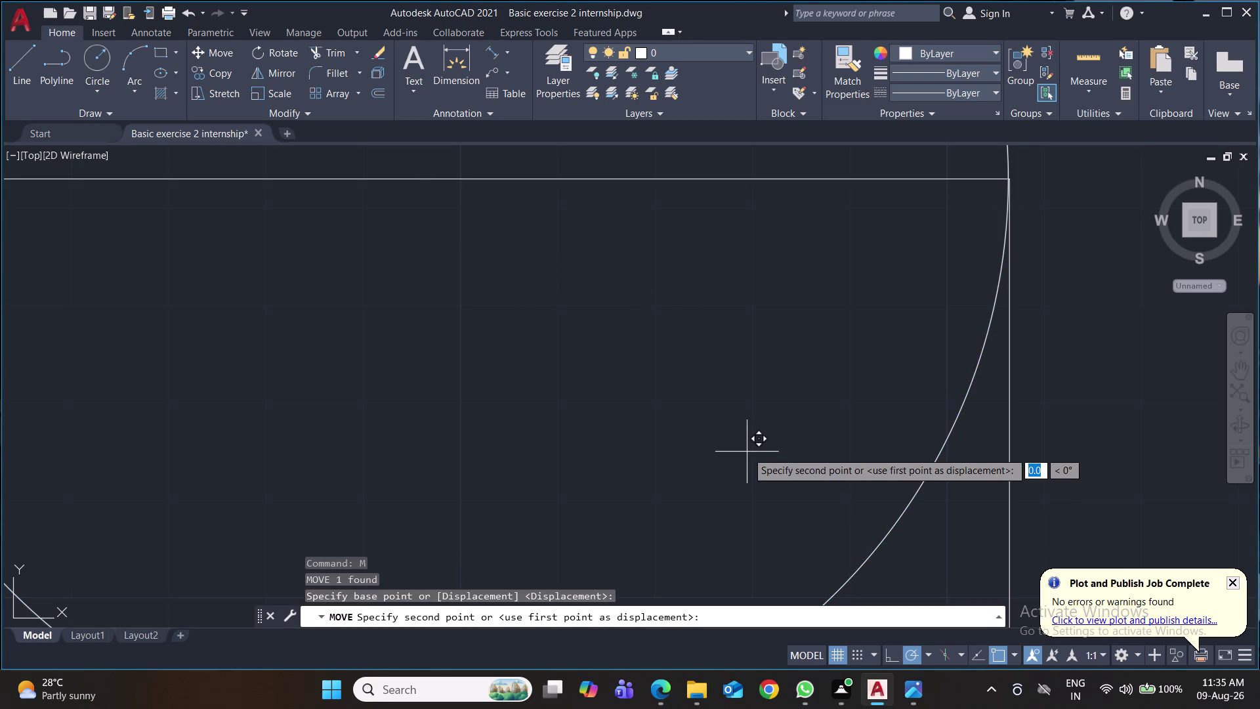
scroll(up, 3)
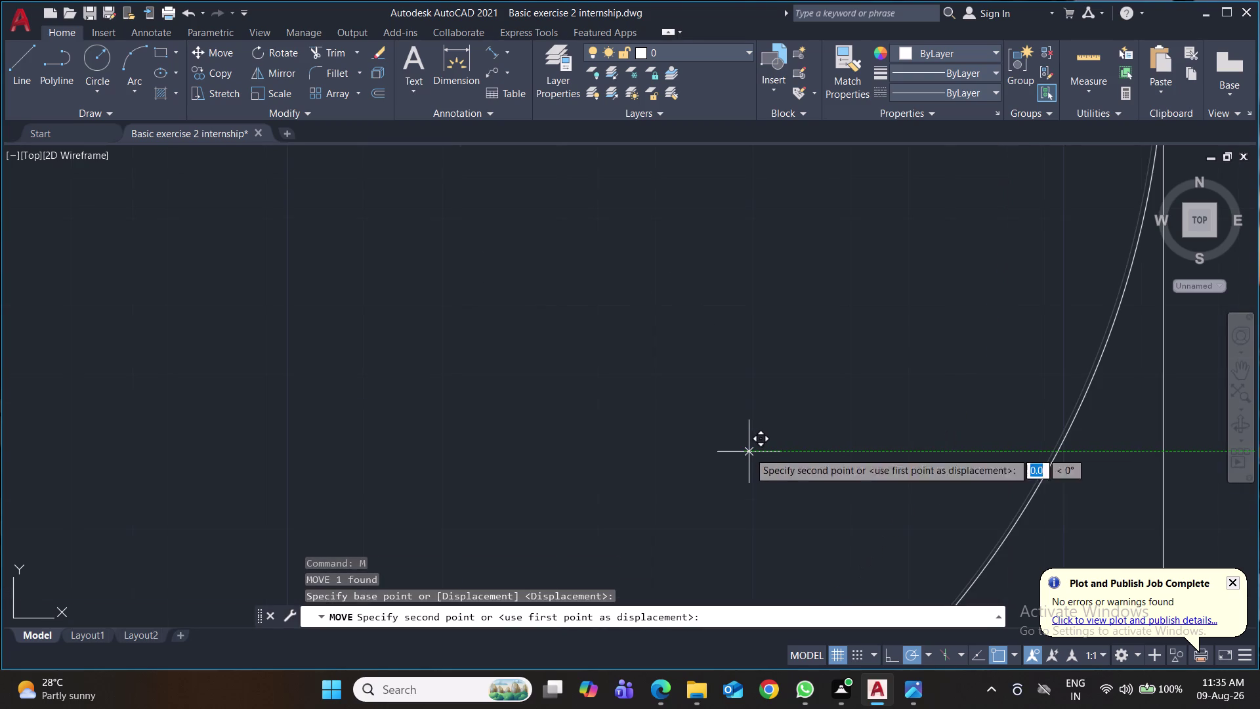
middle_drag(748, 451, 718, 635)
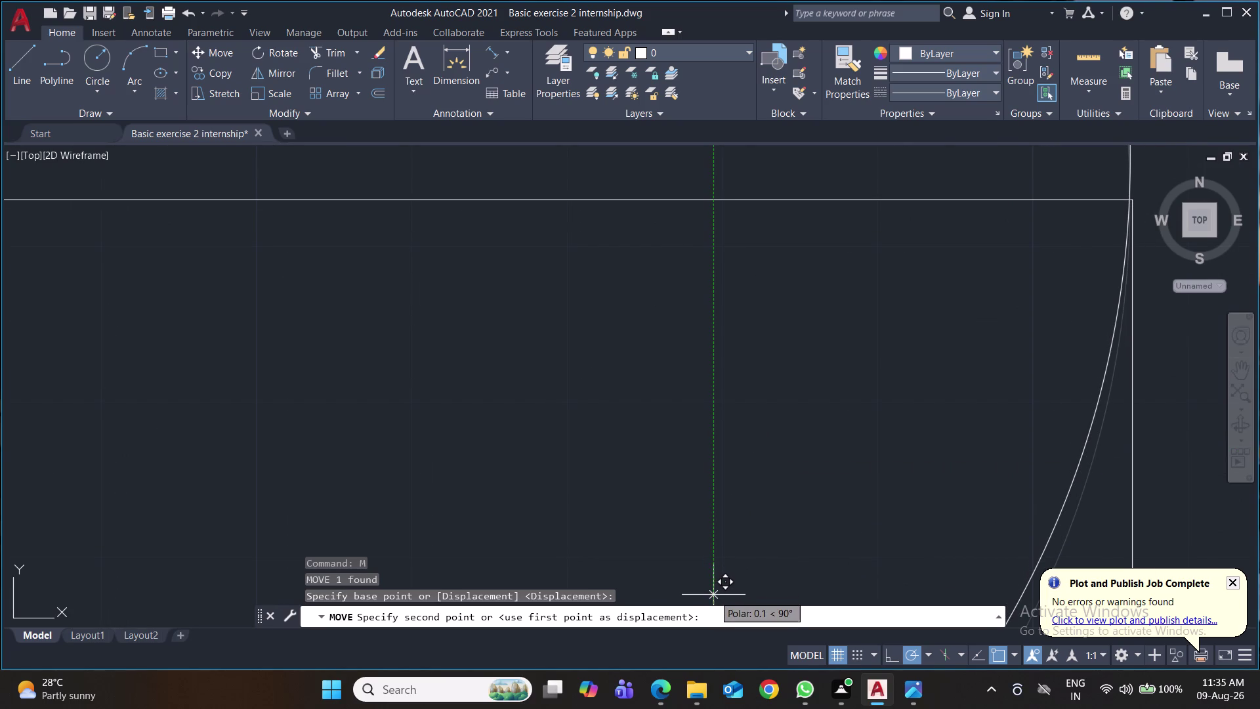
scroll(down, 3)
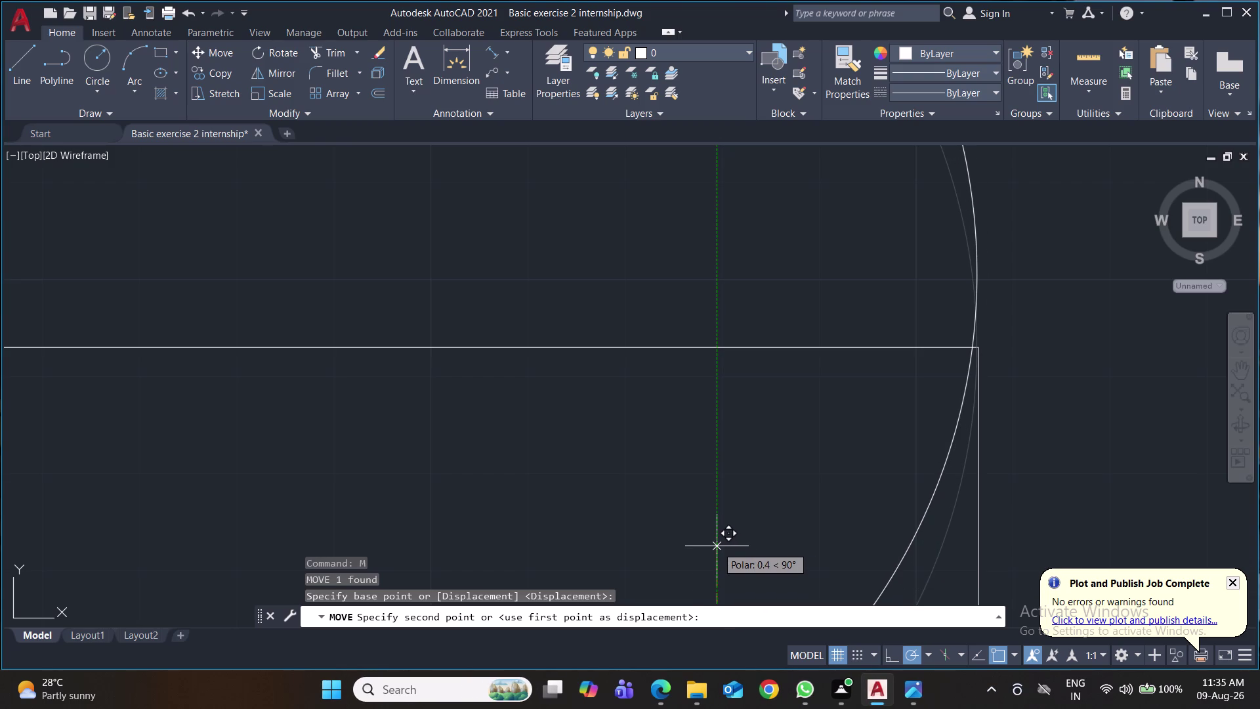
key(Escape)
scroll(down, 3)
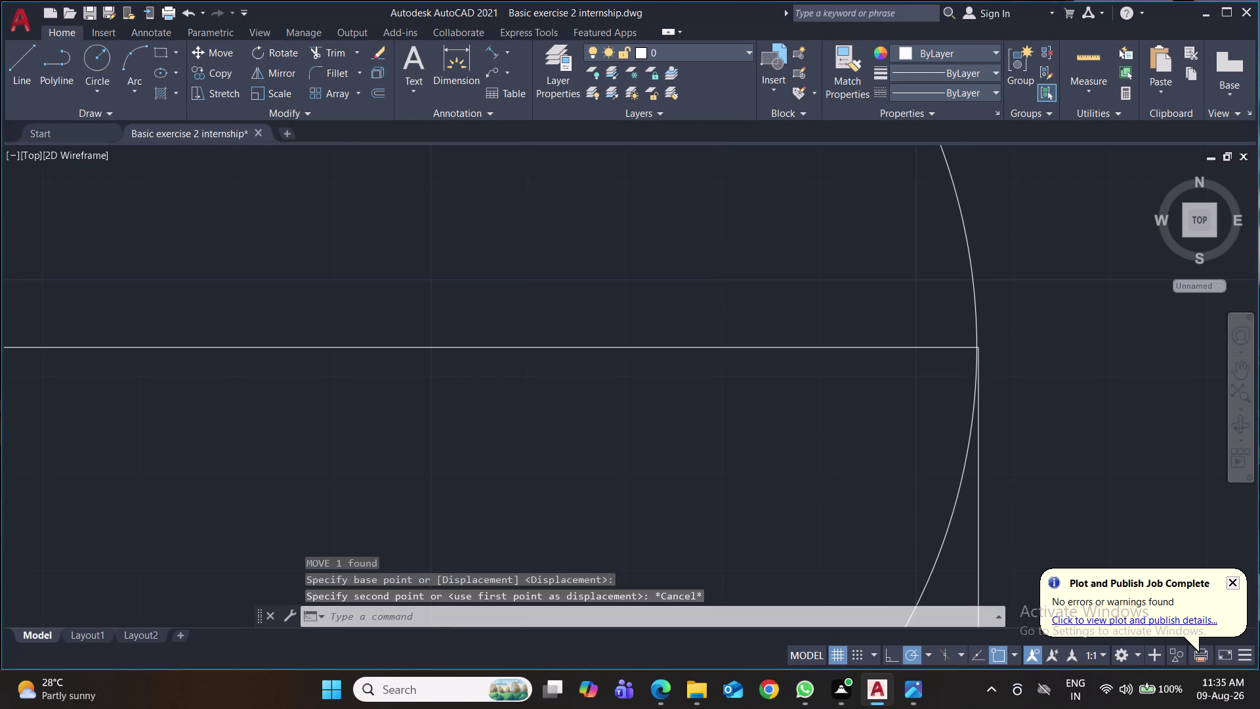
scroll(up, 3)
scroll(up, 3)
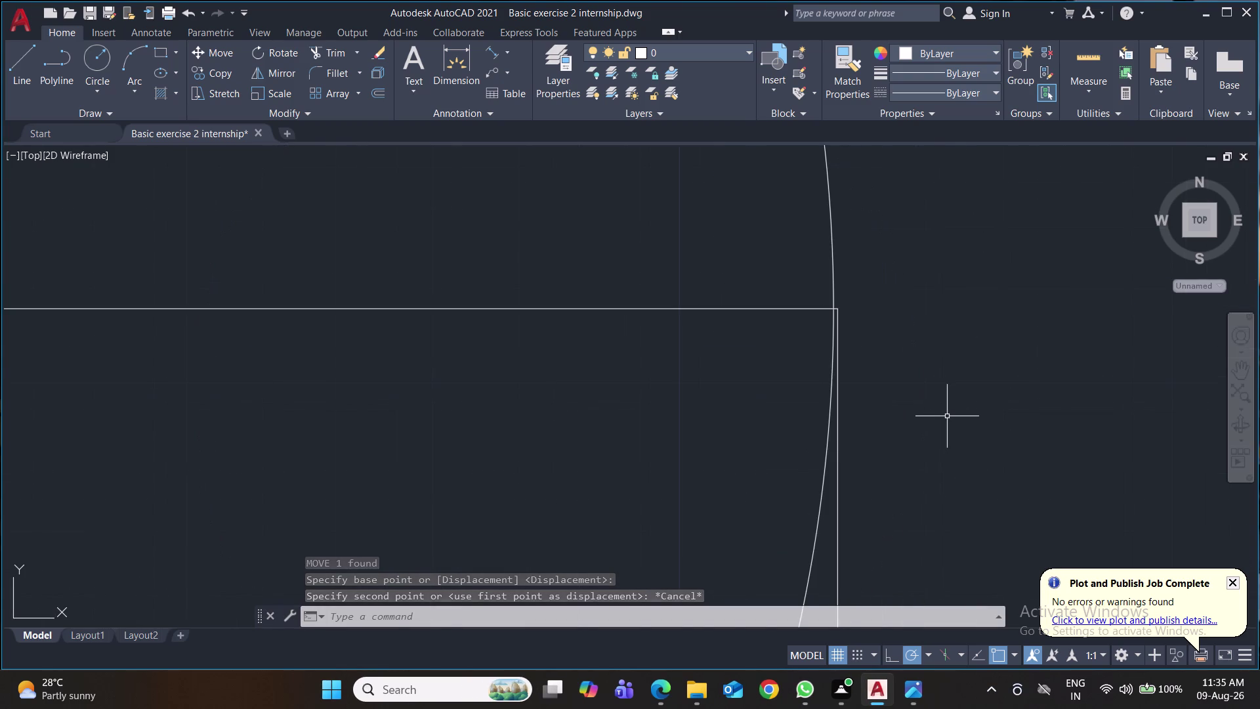
scroll(up, 3)
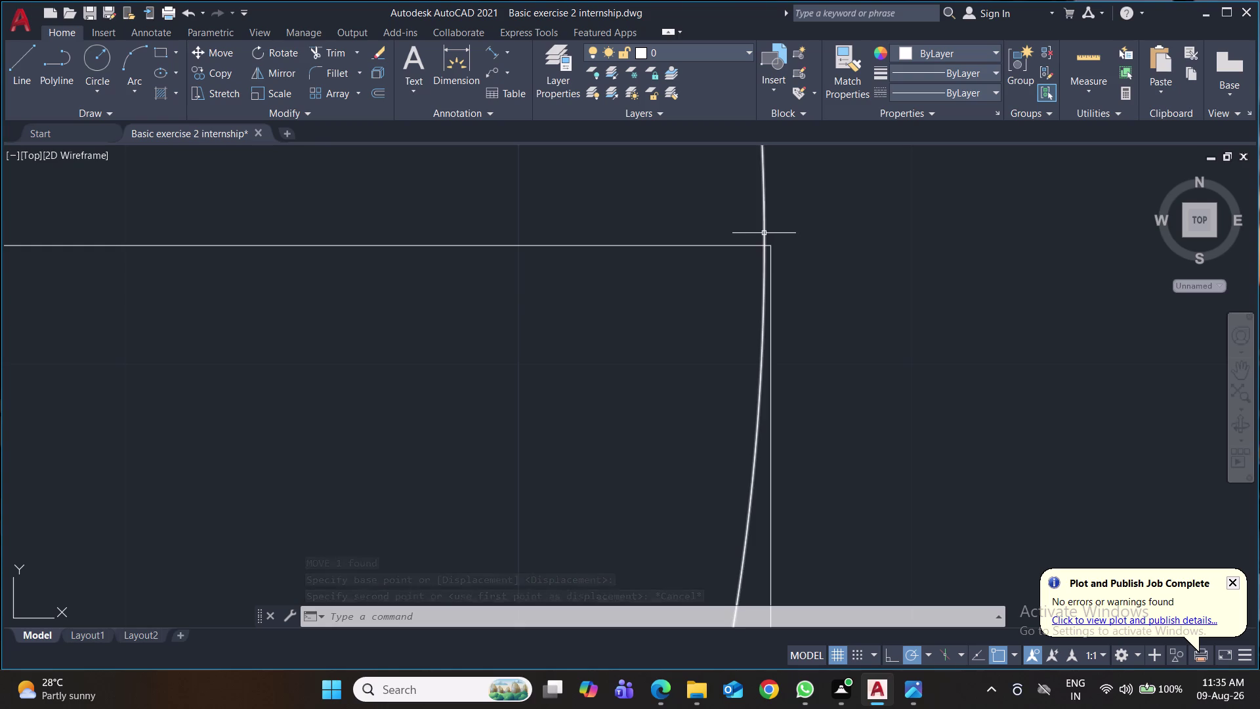
Stretch the horizontal line's right endpoint onto the circle and save the drawing.
click(764, 233)
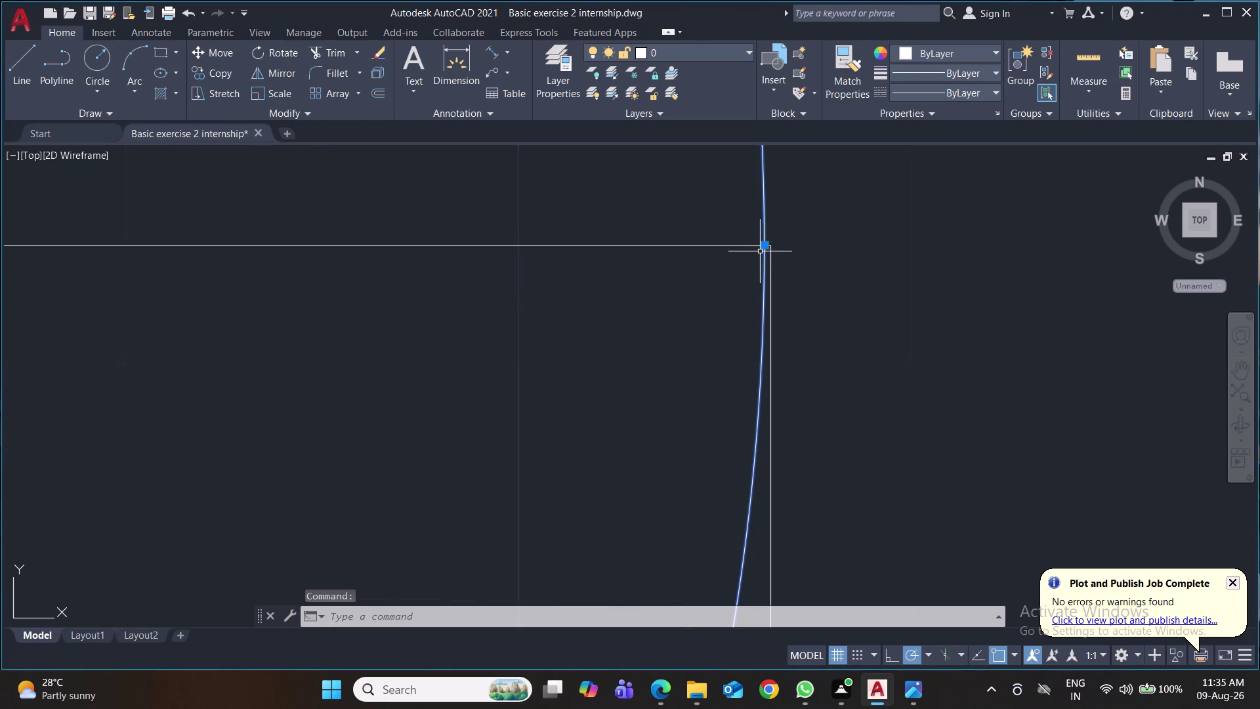
drag(763, 247, 764, 246)
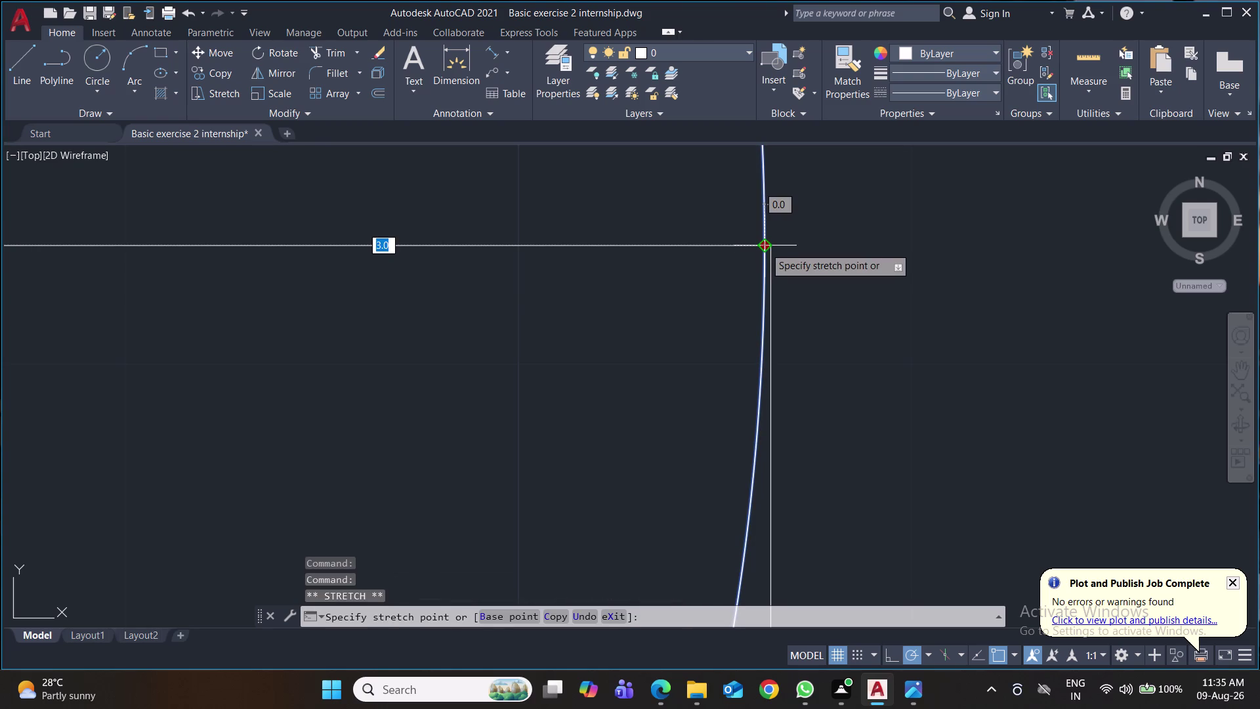
drag(764, 247, 772, 247)
click(772, 247)
scroll(down, 3)
scroll(down, 3)
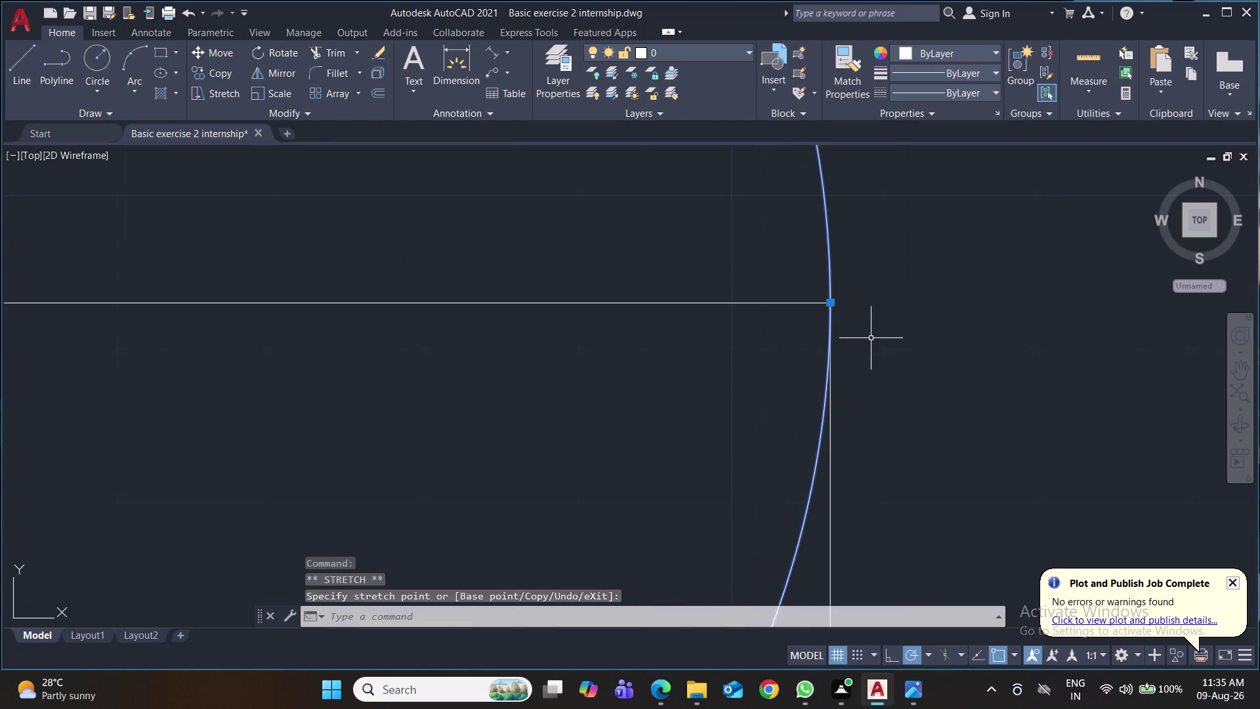
scroll(down, 3)
scroll(down, 3)
scroll(down, 3)
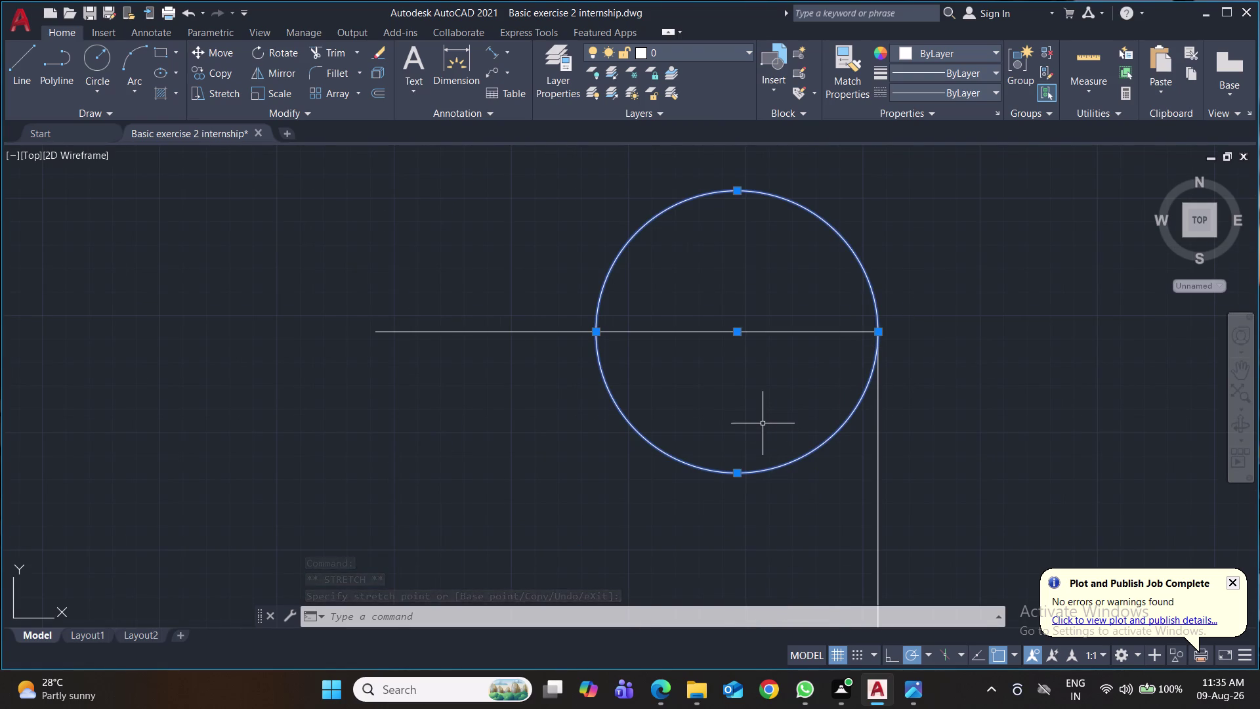
key(ctrl+s)
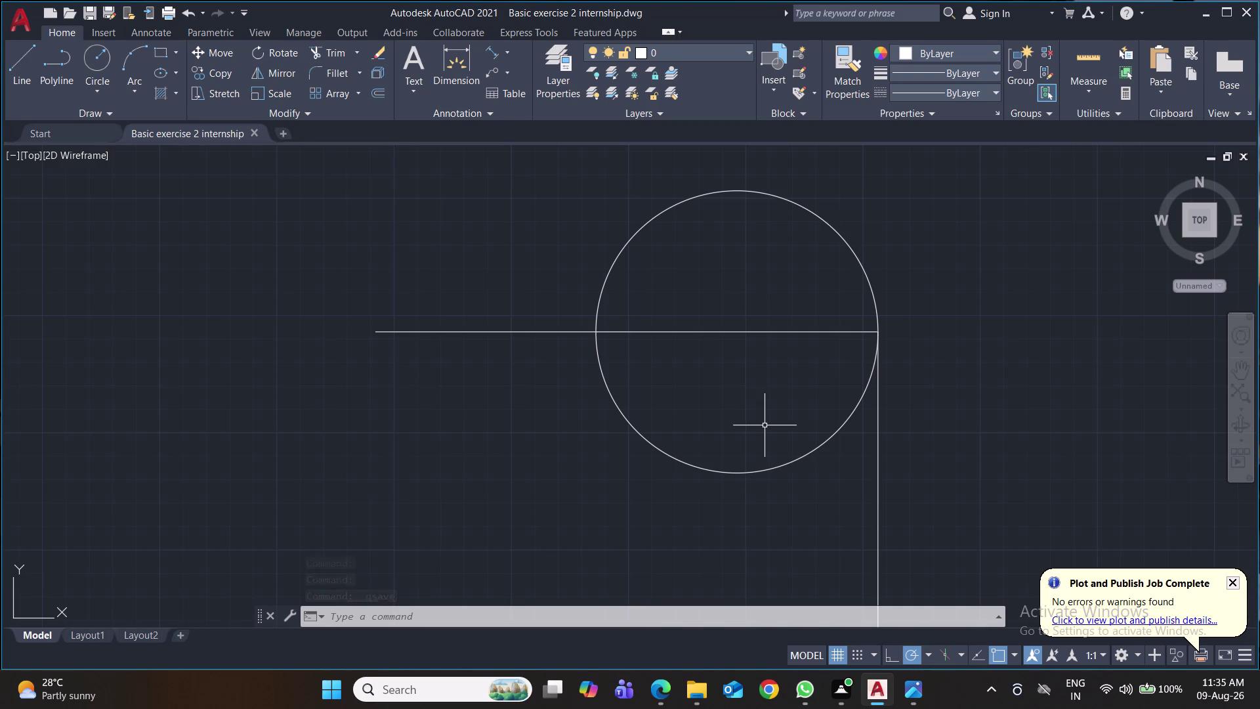
Trim the inner line, the circle's lower half and the left line, leaving an upper arch.
text(tr)
key(Return)
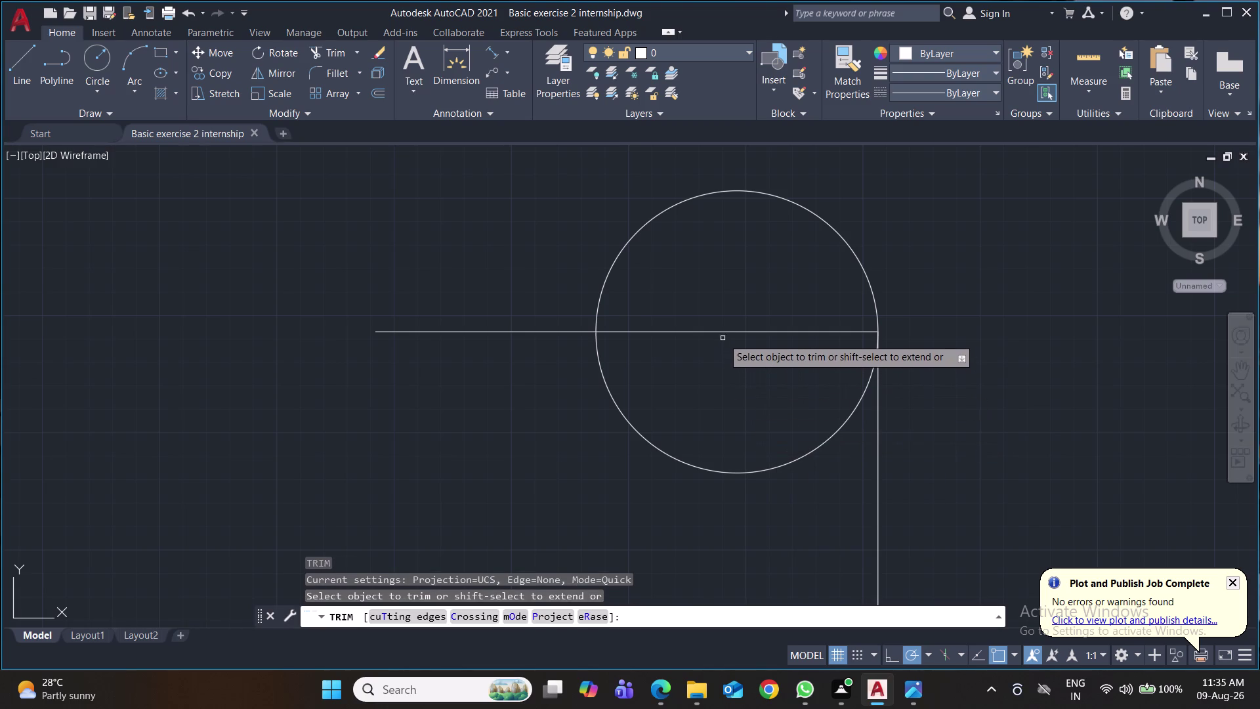
click(723, 333)
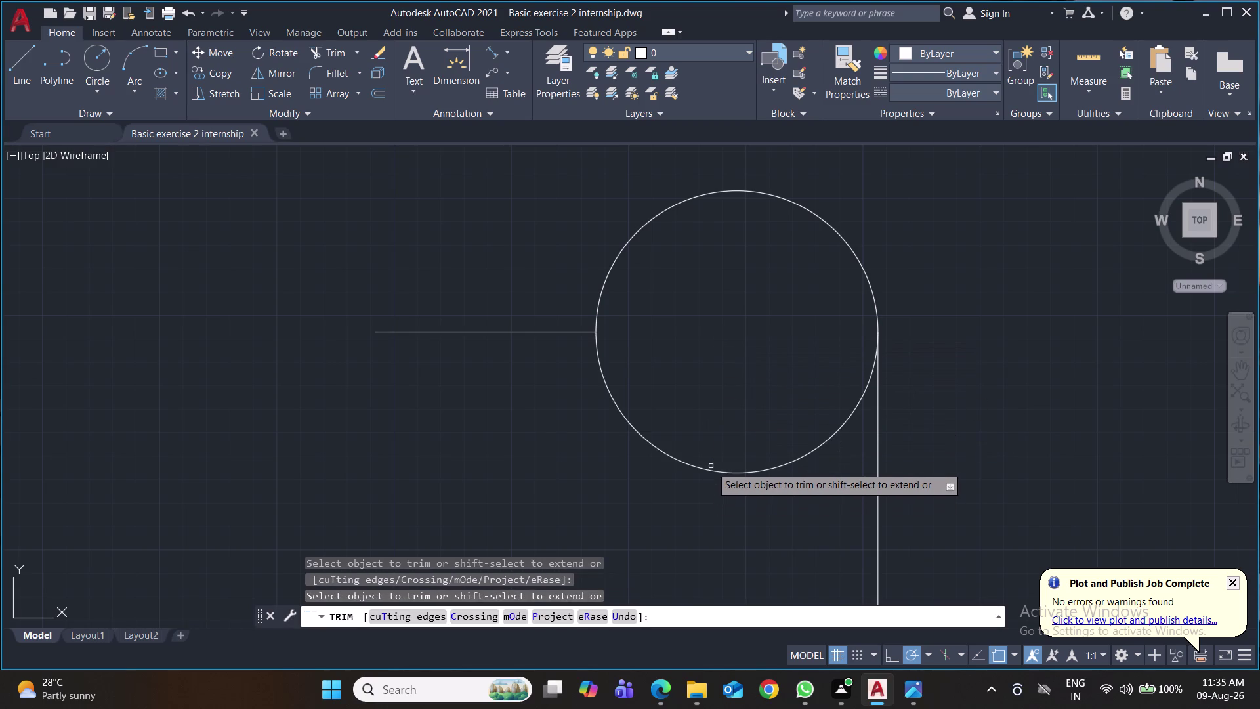
click(712, 470)
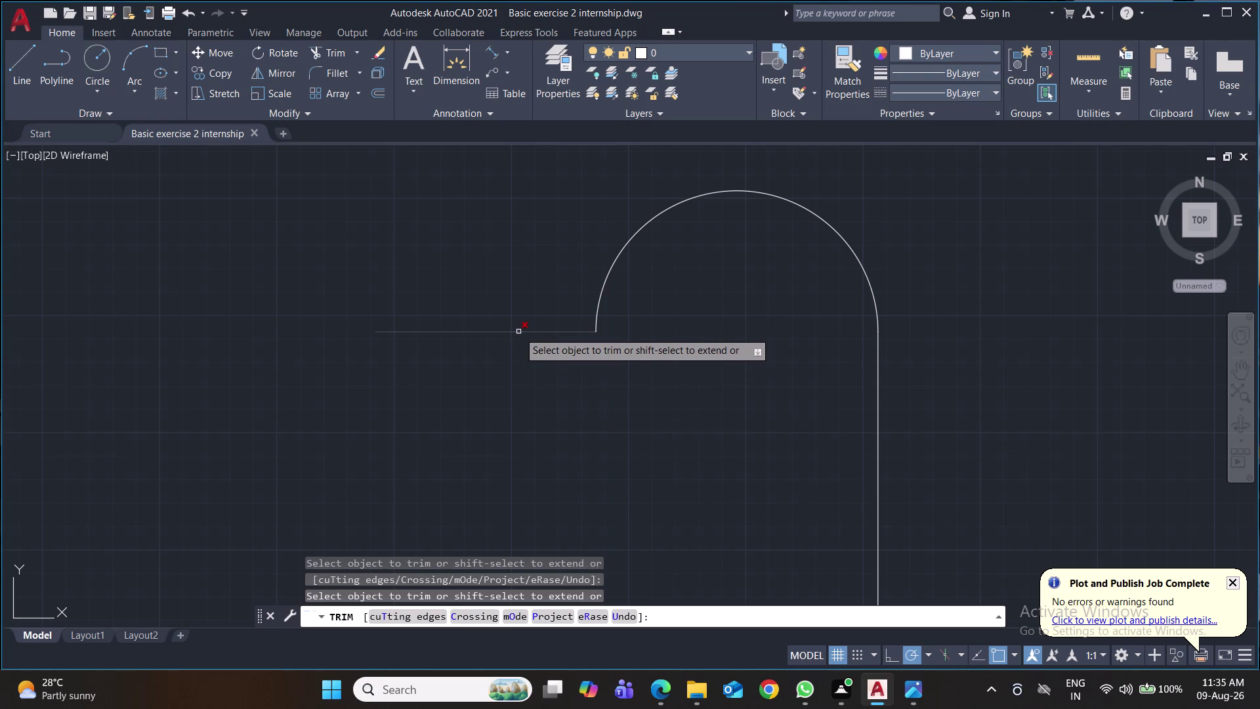
click(518, 331)
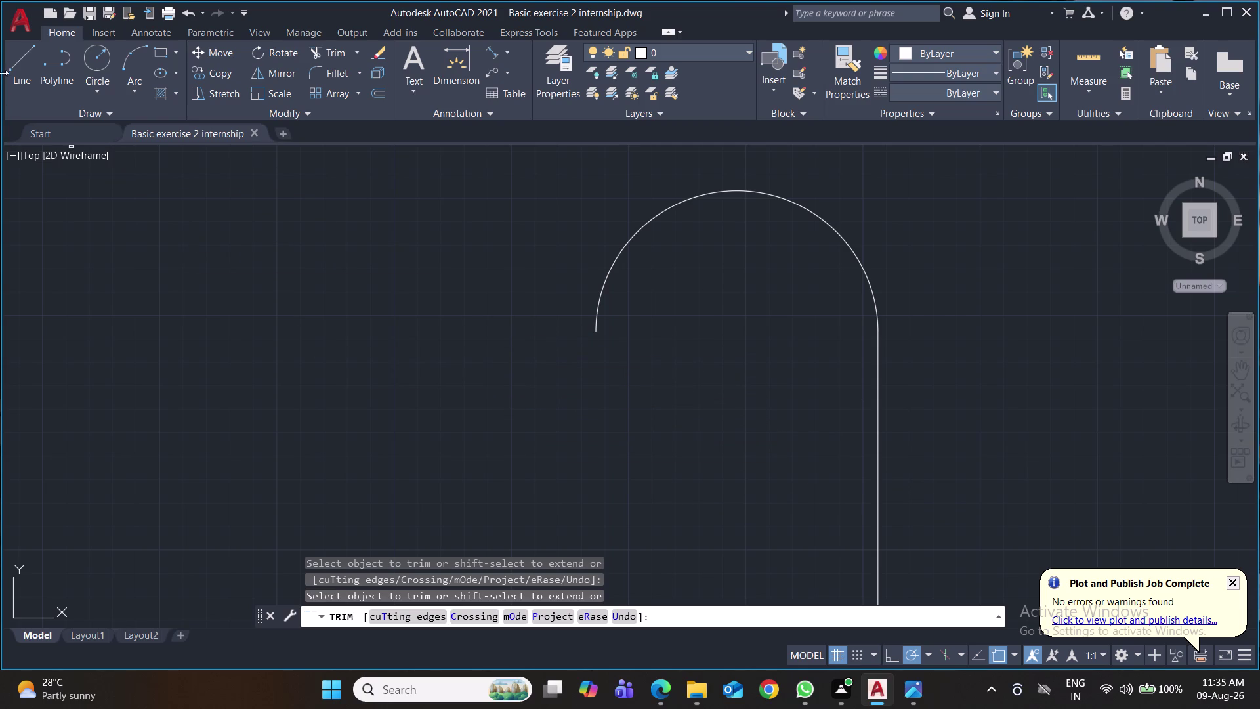
click(22, 63)
Draw a 20.4-long horizontal line leftward from the arch's left end.
scroll(down, 3)
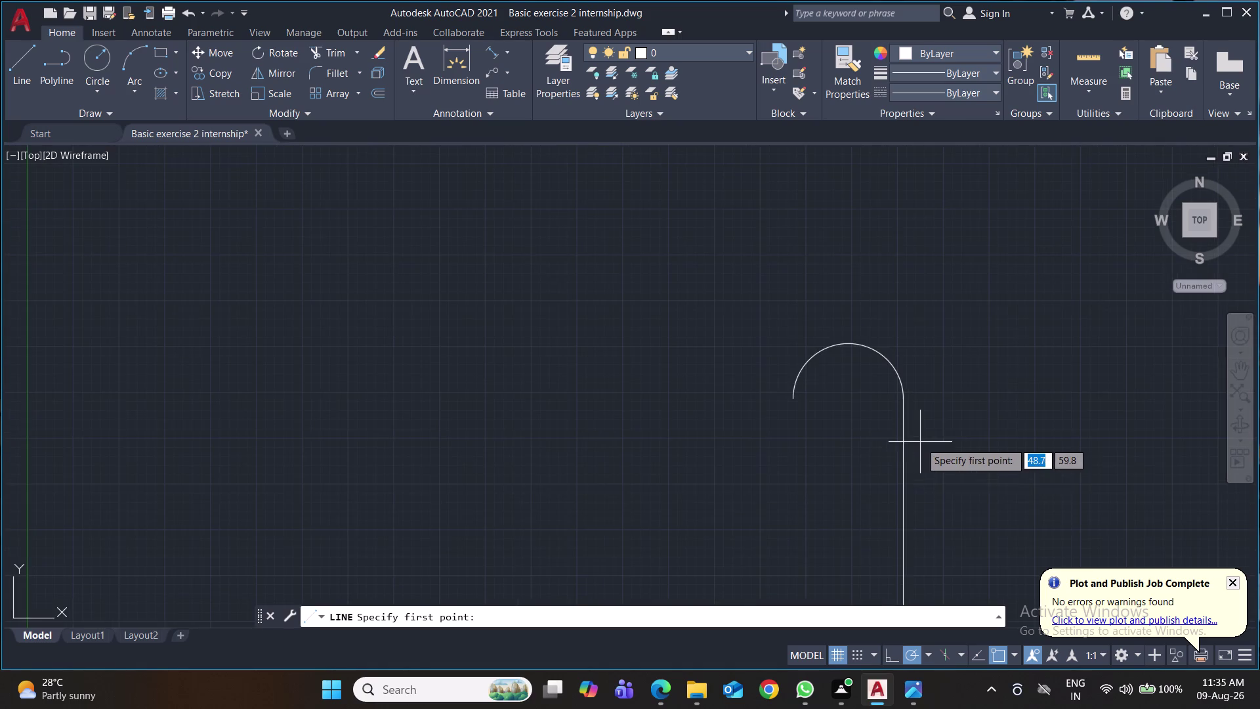
middle_drag(920, 459, 881, 385)
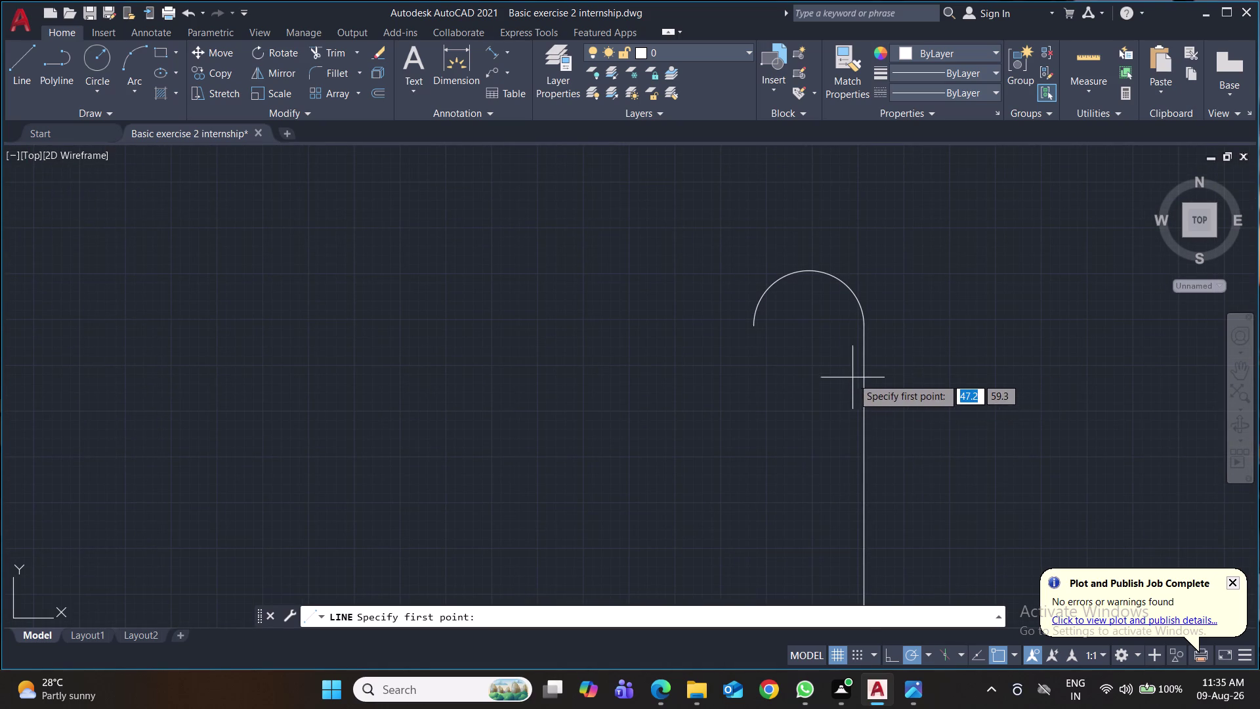
click(863, 322)
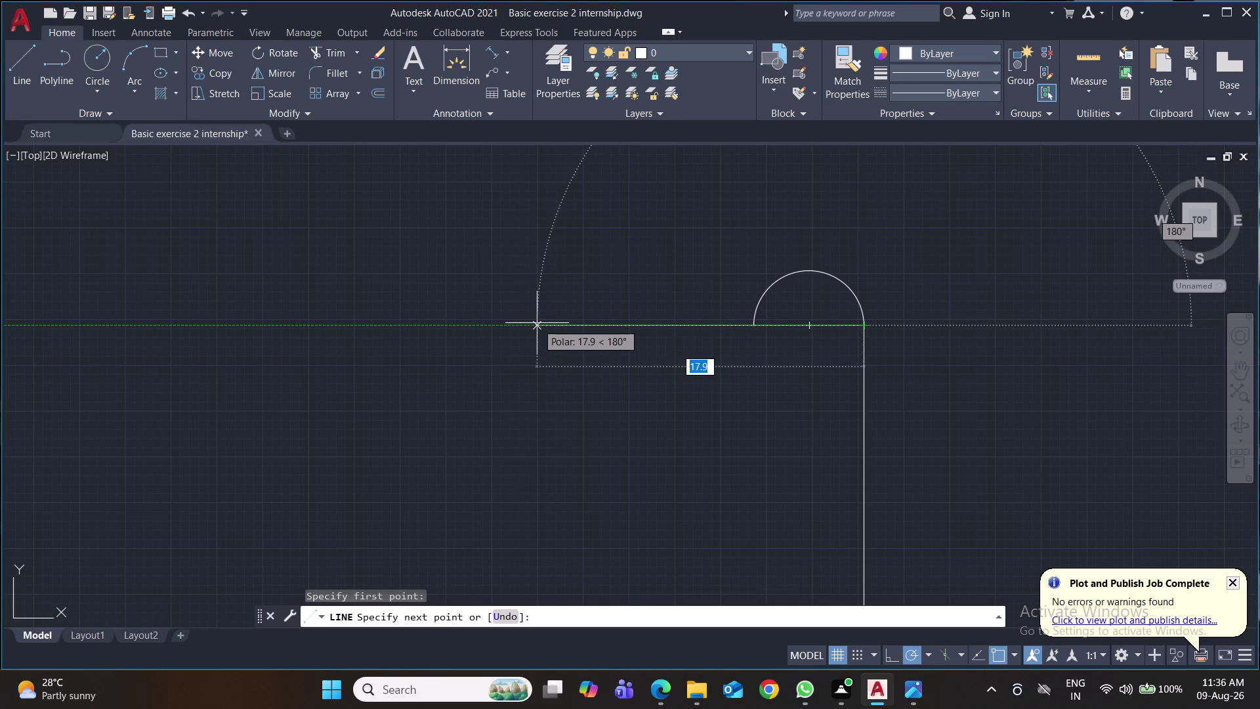
text(20)
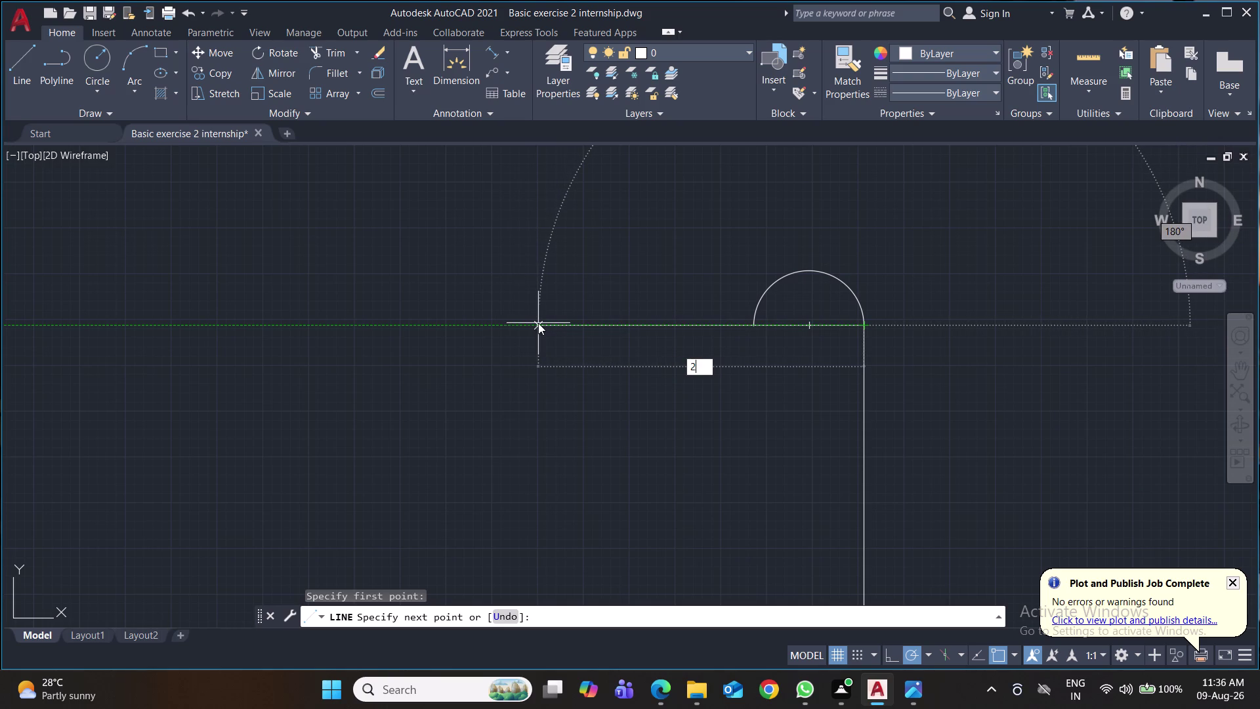
text(.4)
key(Return)
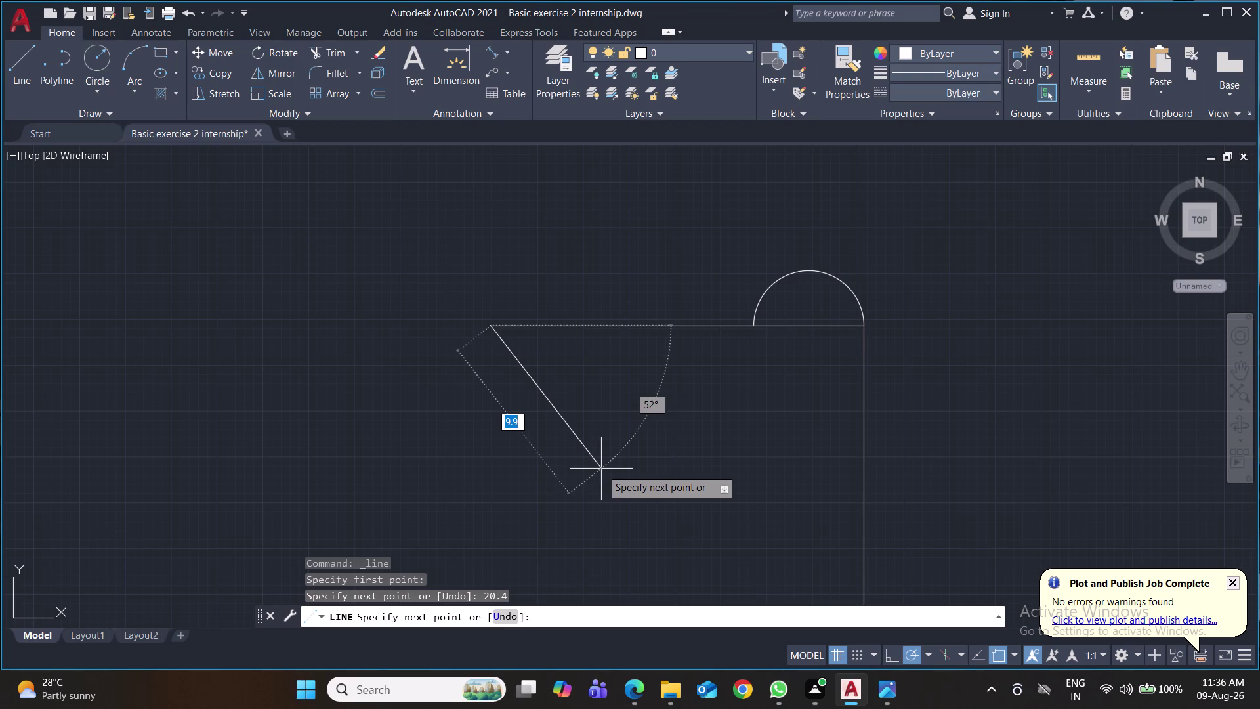
Remove the stray slanted line that was drawn by mistake.
scroll(down, 3)
middle_drag(577, 486, 542, 393)
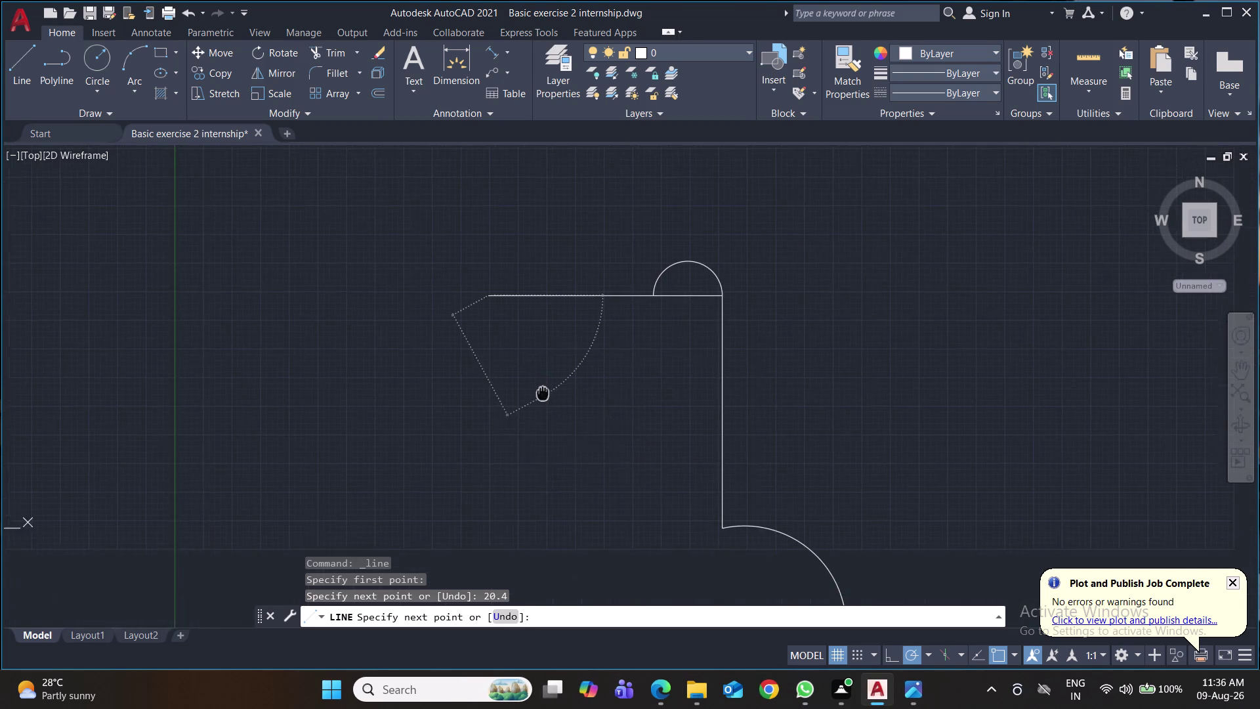
middle_drag(543, 393, 537, 379)
key(Delete)
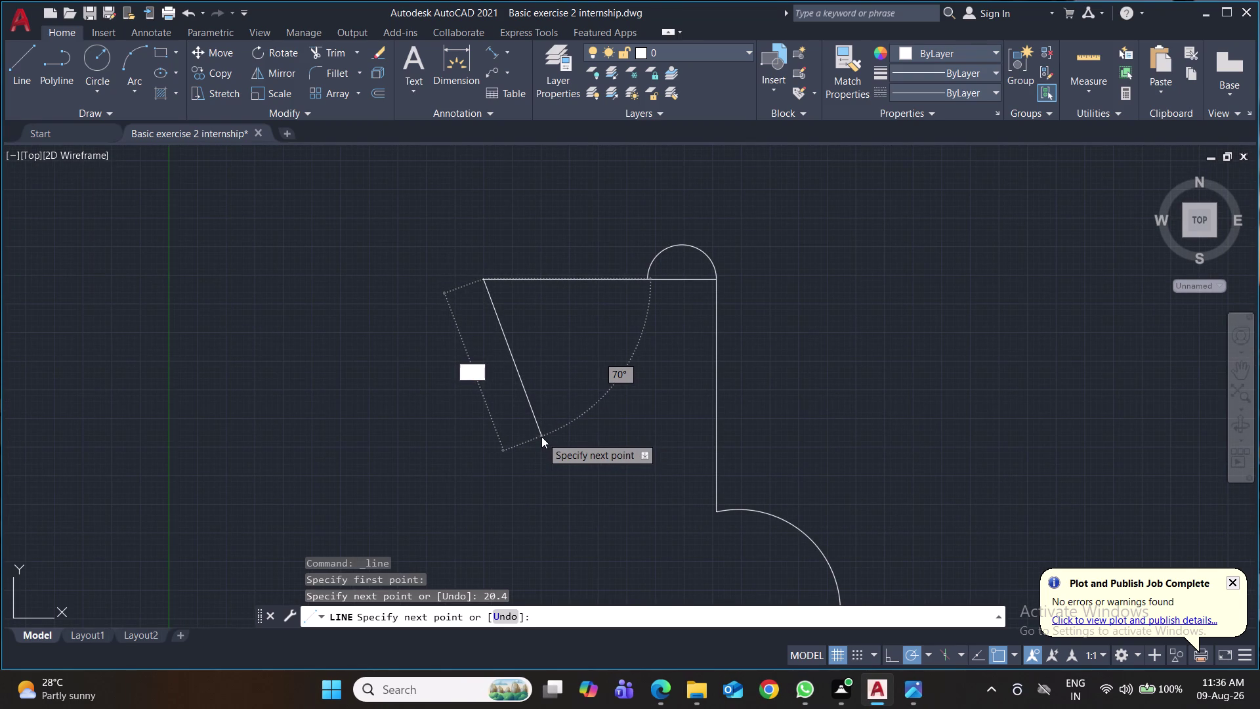
key(Escape)
click(542, 436)
key(Escape)
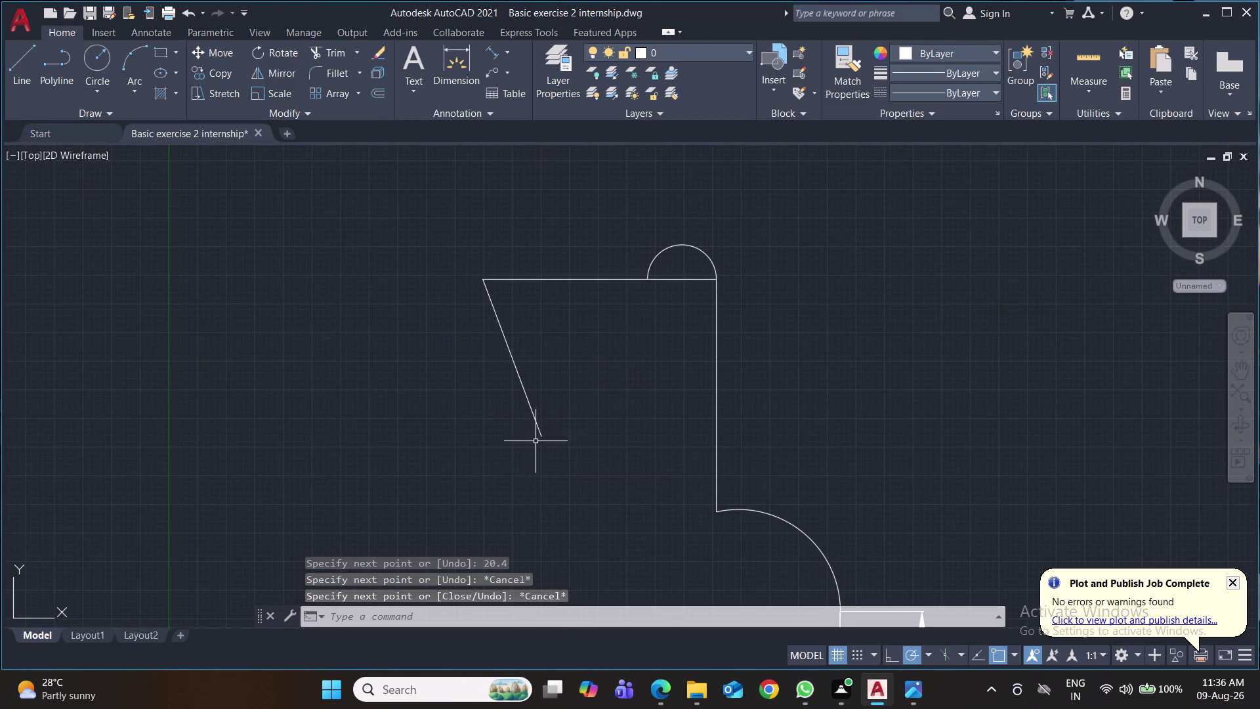
click(540, 428)
key(Delete)
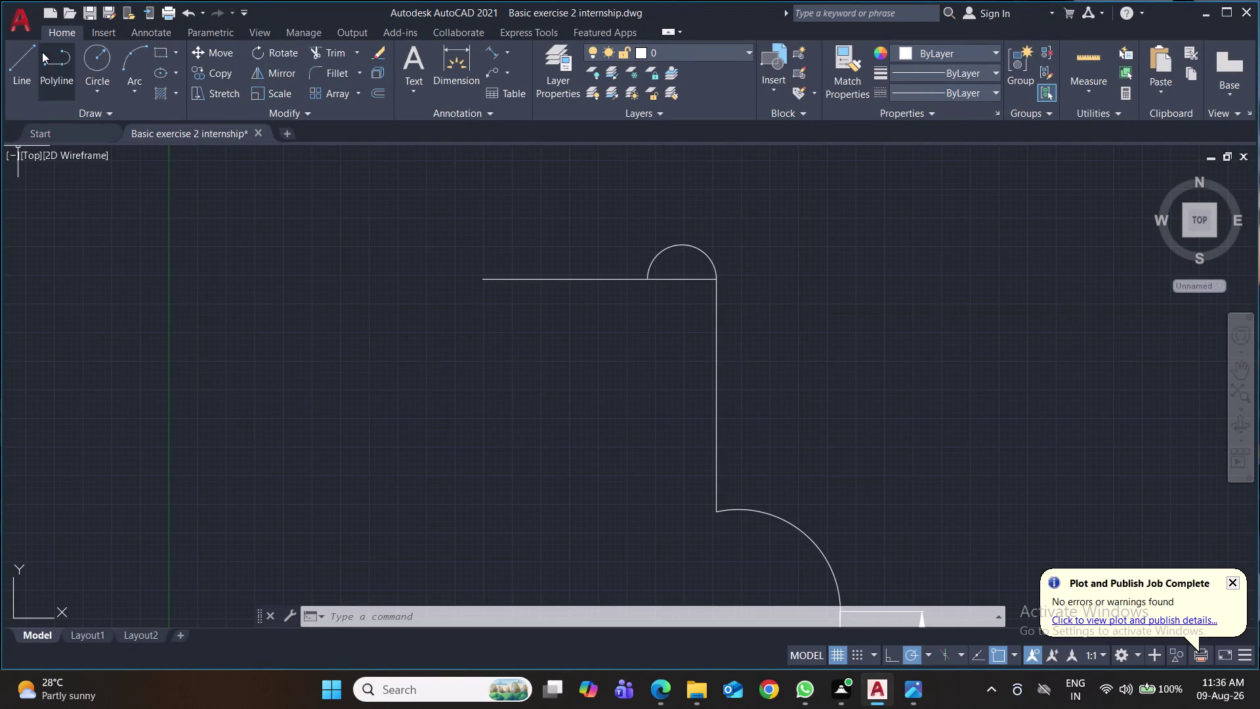
Draw a vertical line dropping down from the left end of the 20.4 line.
click(13, 64)
click(483, 282)
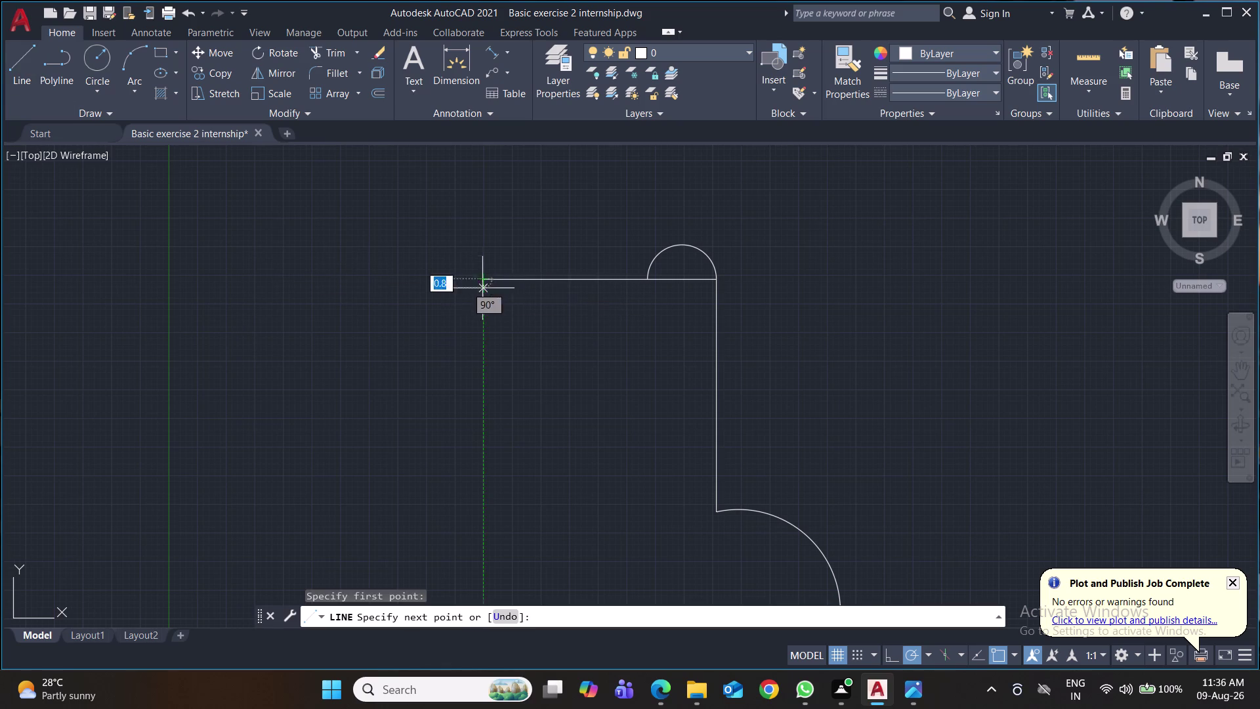
click(486, 424)
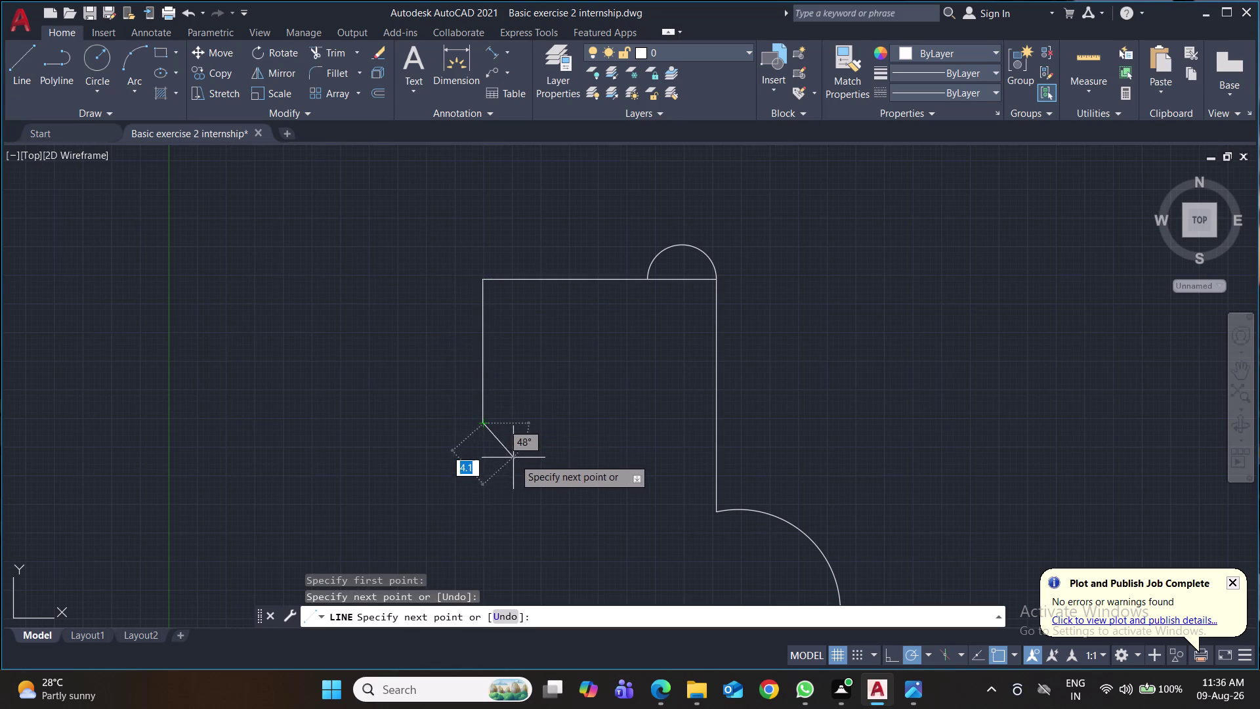
key(Return)
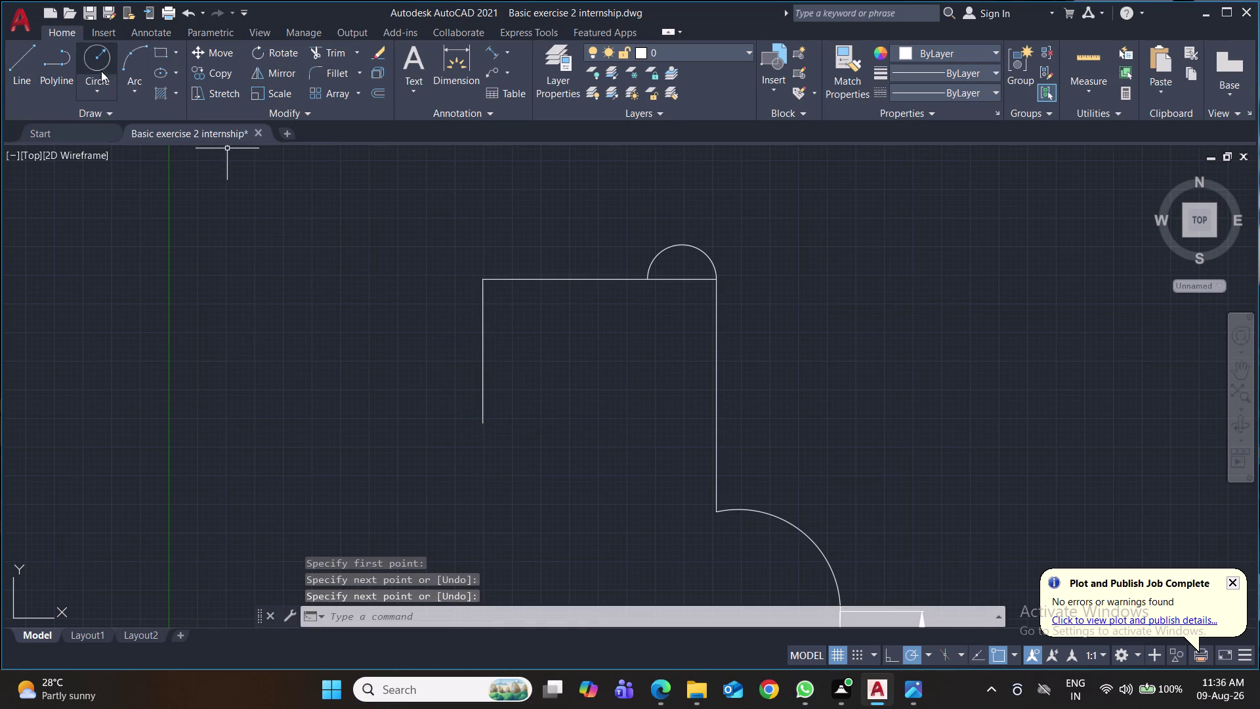
Draw a radius-5 Tan, Tan, Radius circle tangent to the horizontal and vertical corner lines.
click(99, 91)
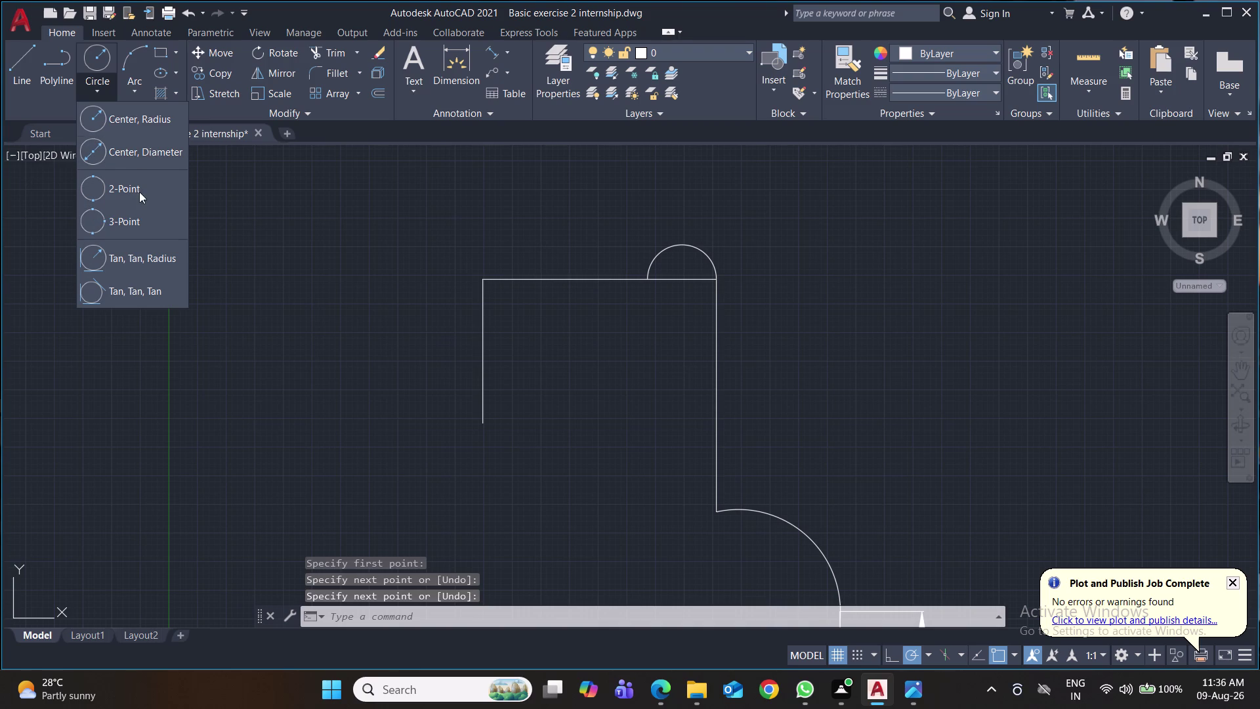
click(147, 256)
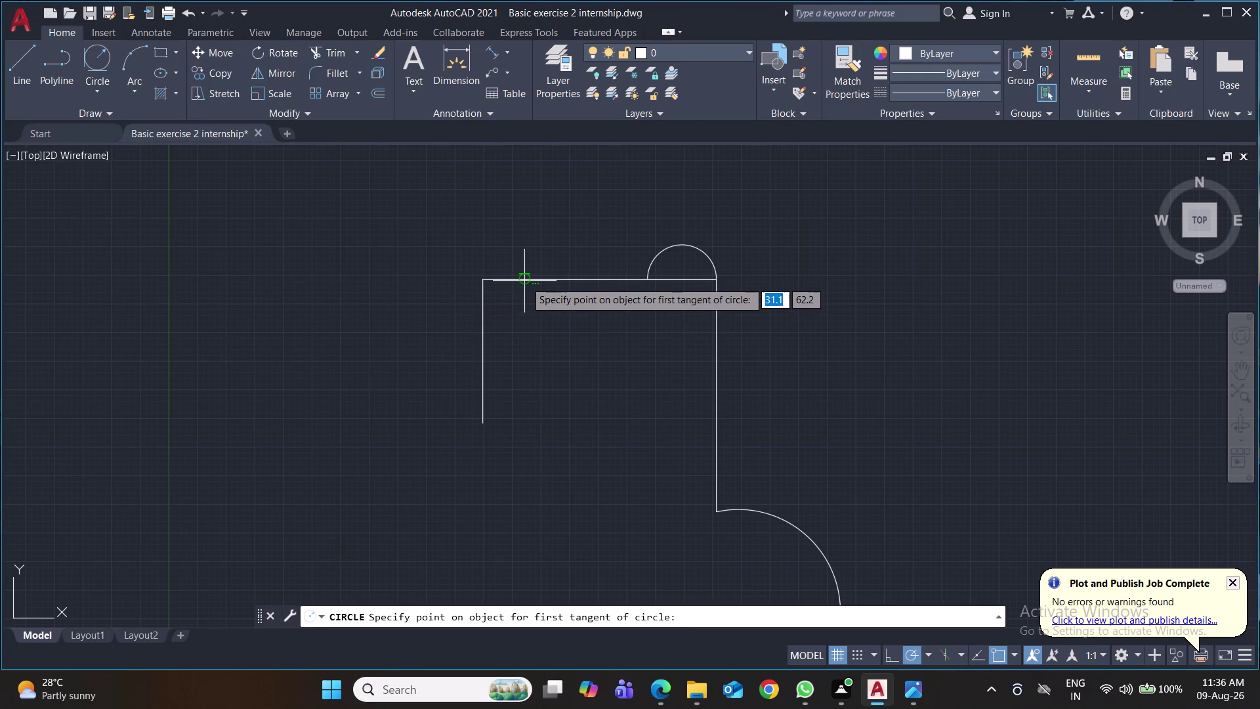
click(522, 279)
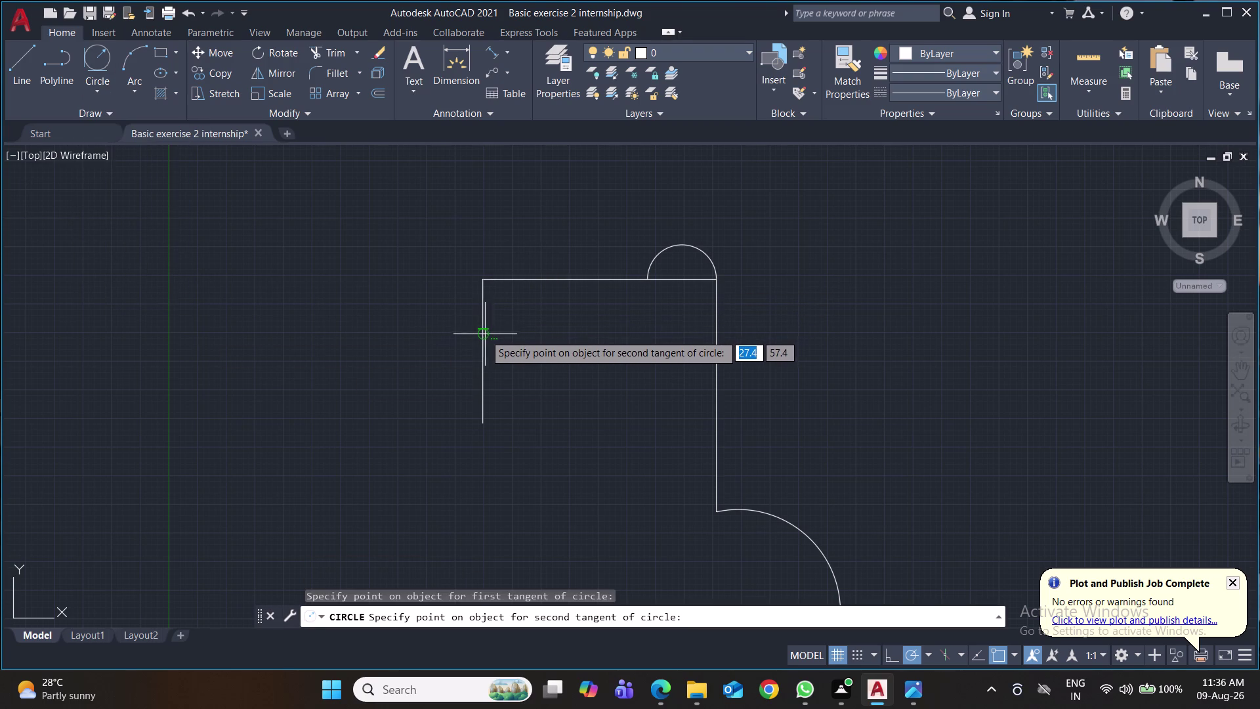
click(481, 336)
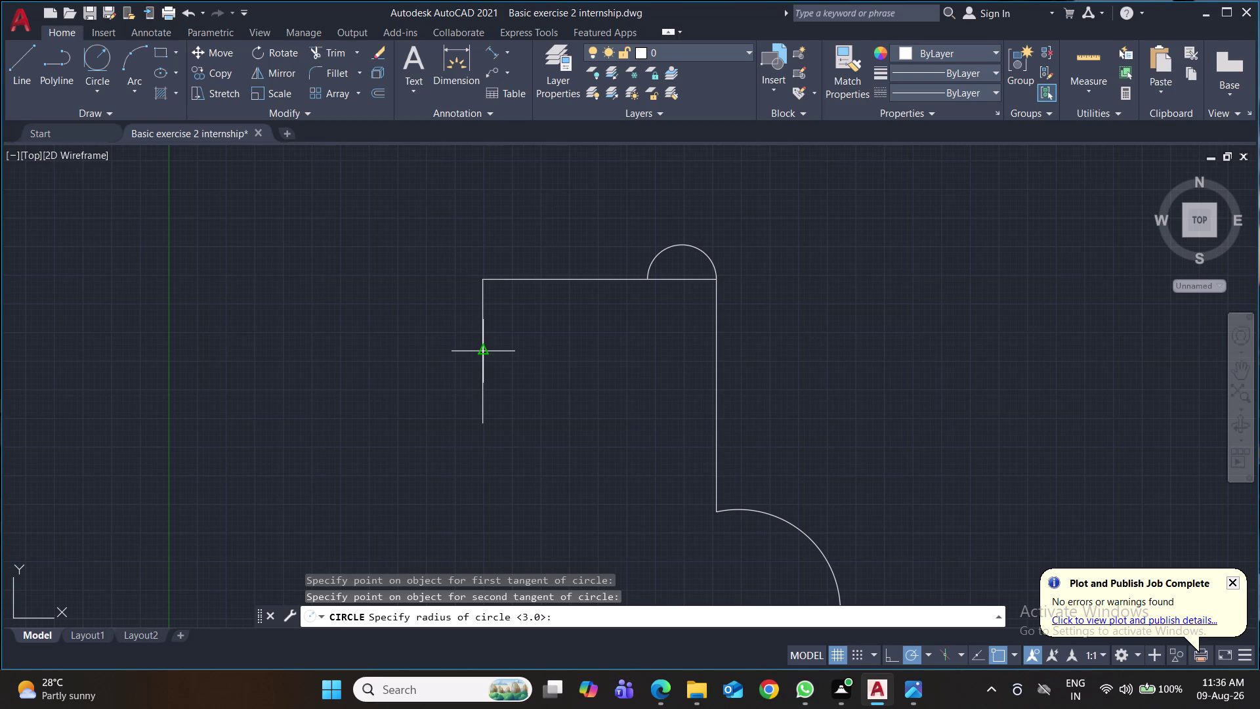
key(5)
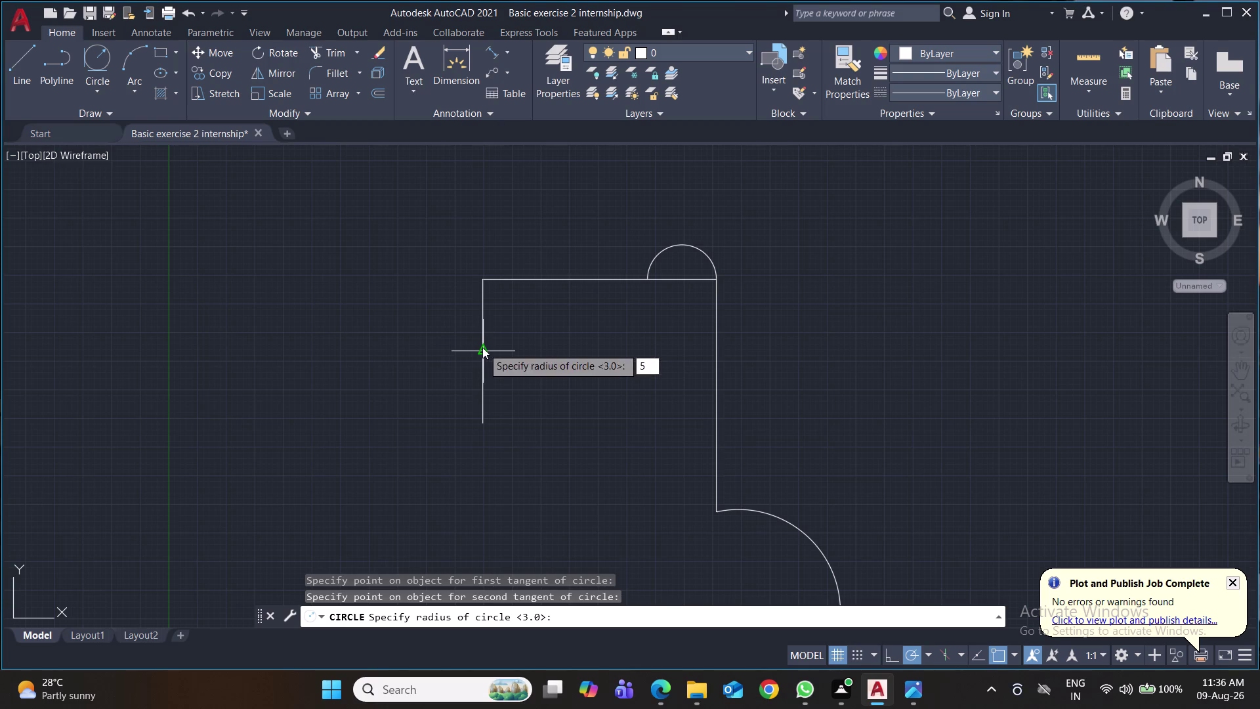
key(Return)
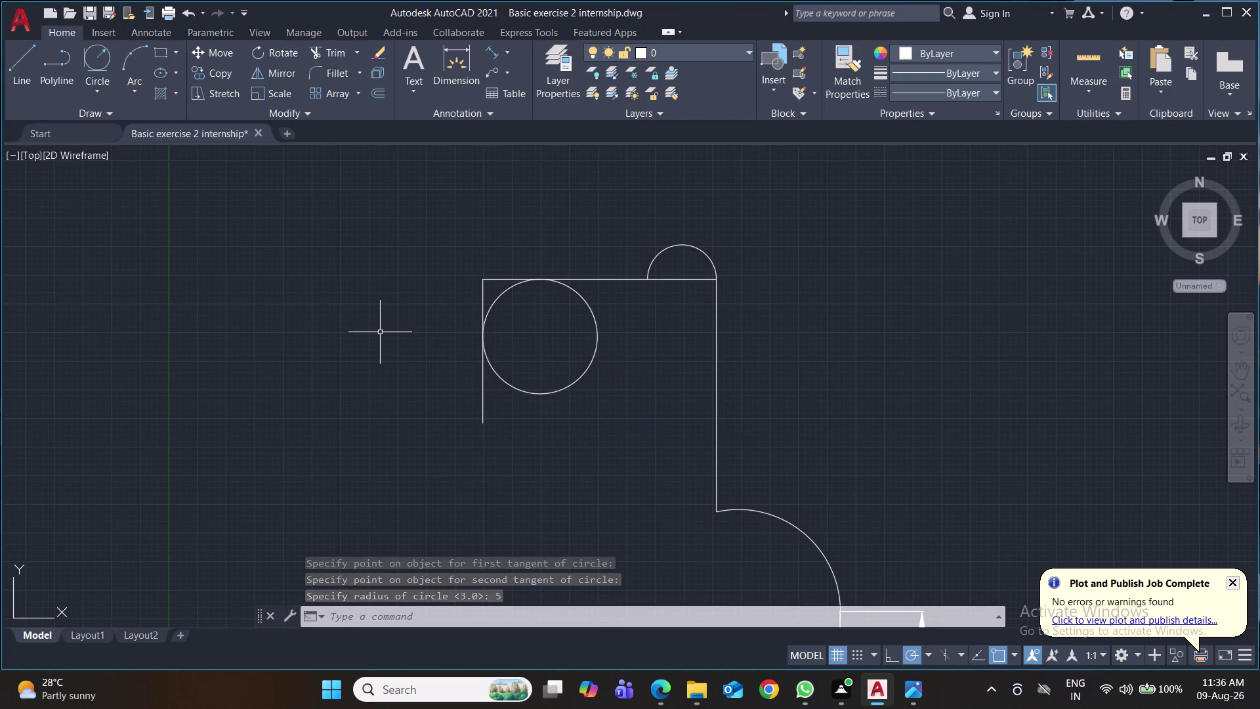
Trim the corner line stubs and the circle's excess, leaving the R5 arc.
text(tr)
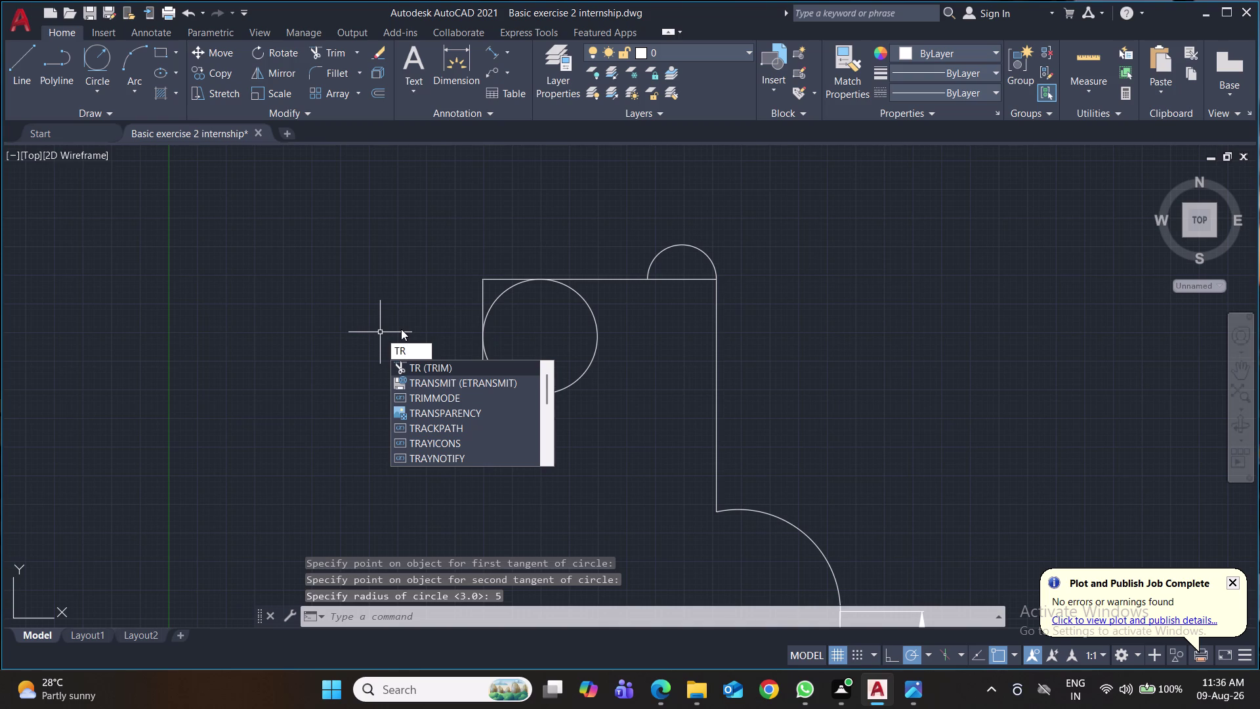
key(Return)
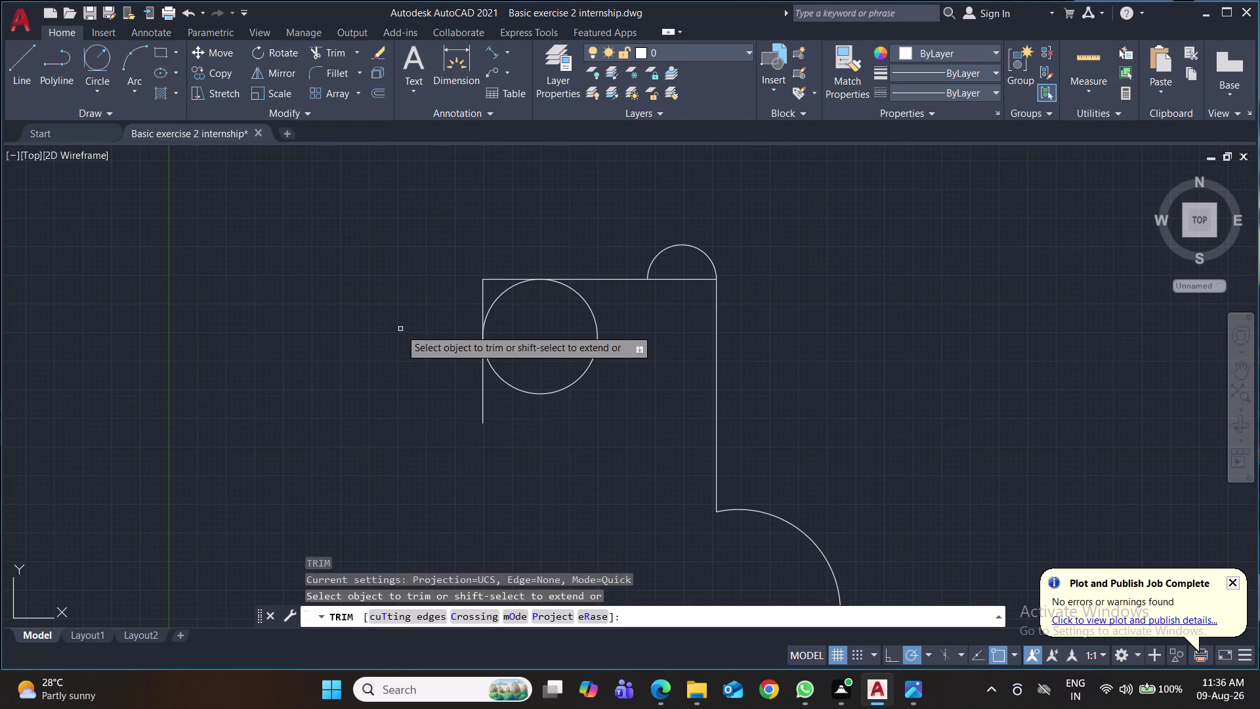
click(489, 279)
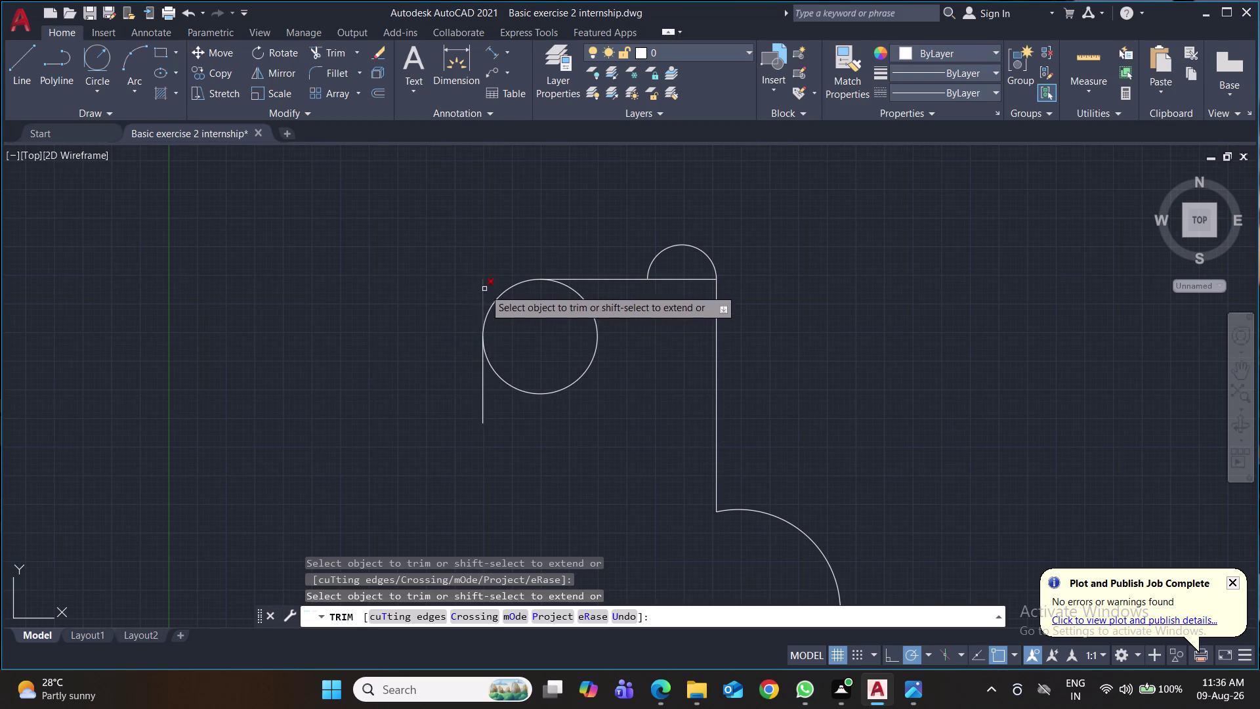
click(483, 291)
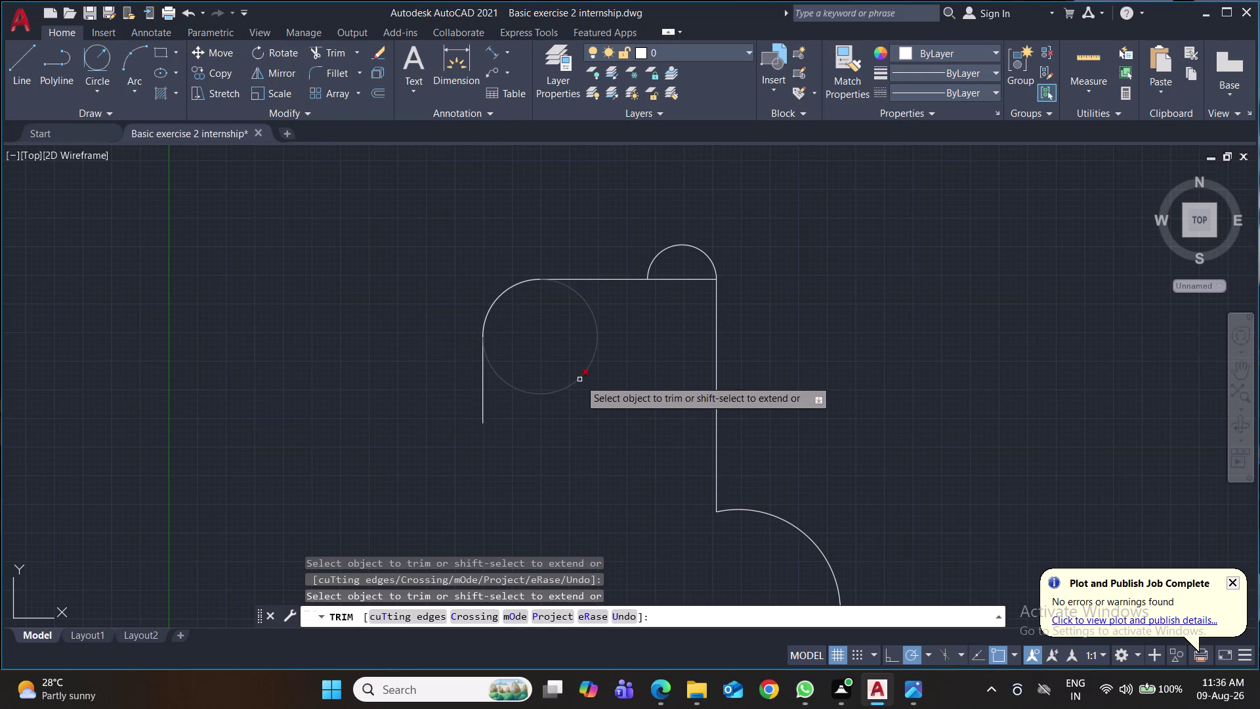
click(579, 379)
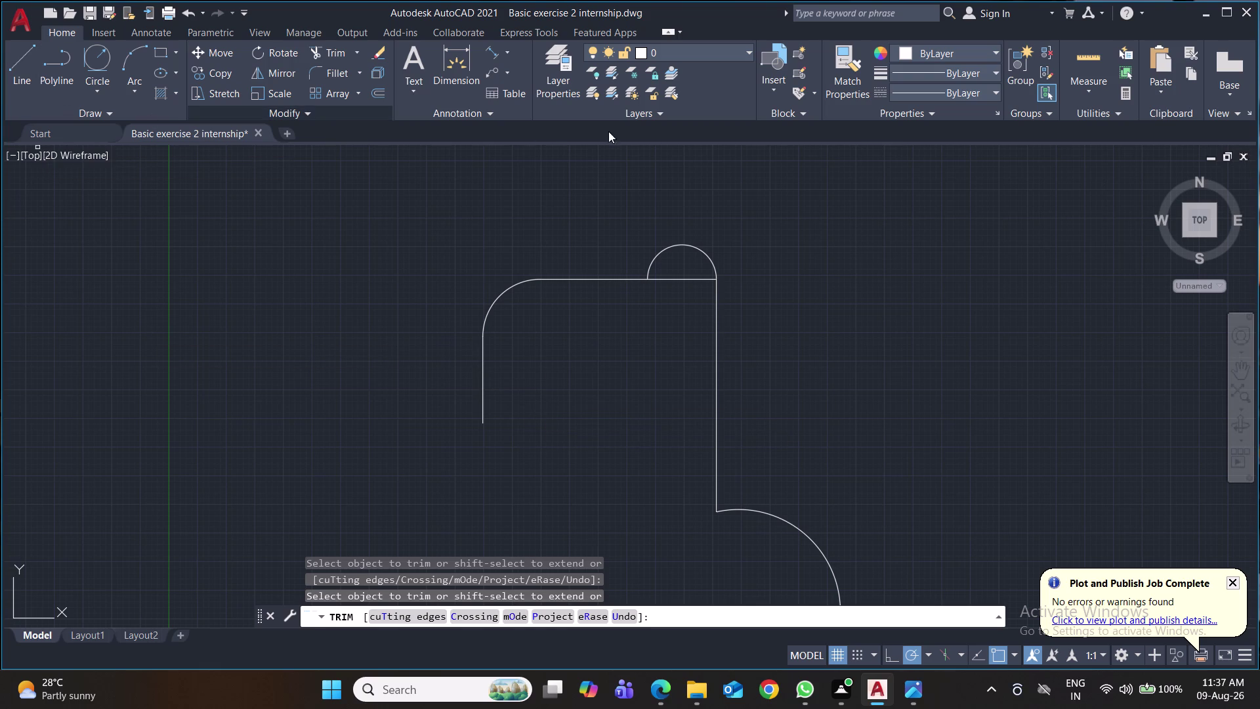
click(494, 49)
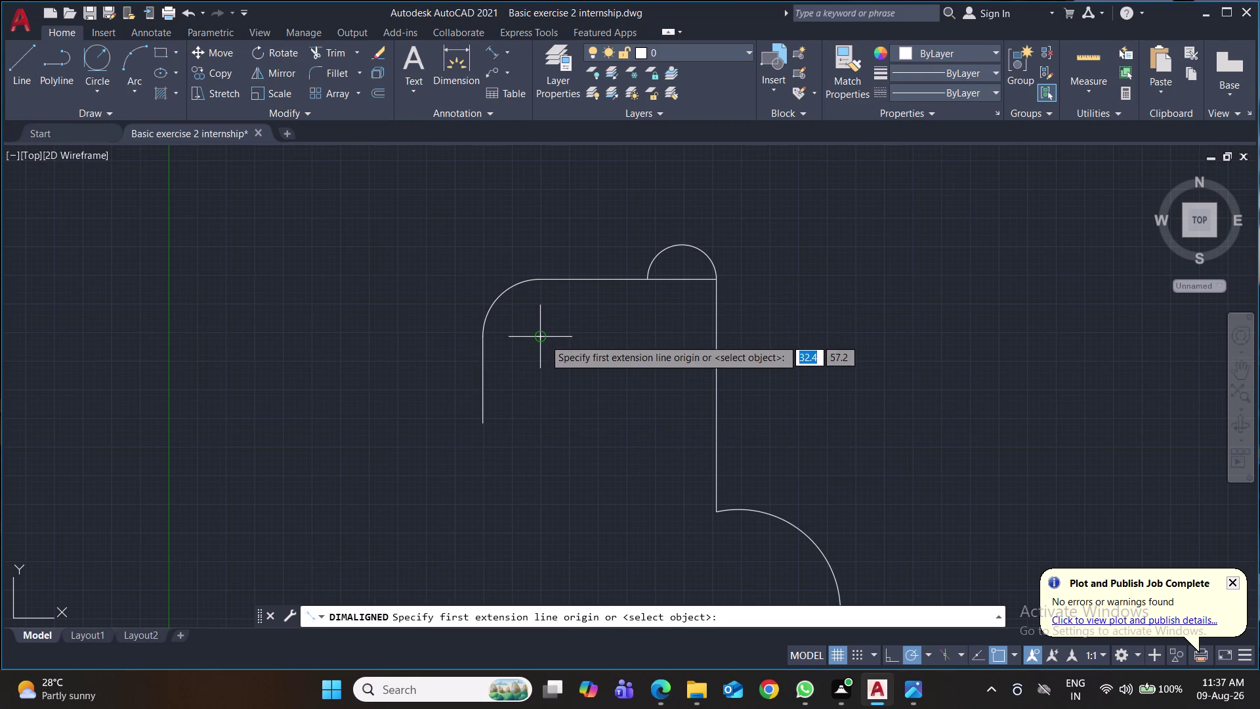
click(544, 339)
click(716, 337)
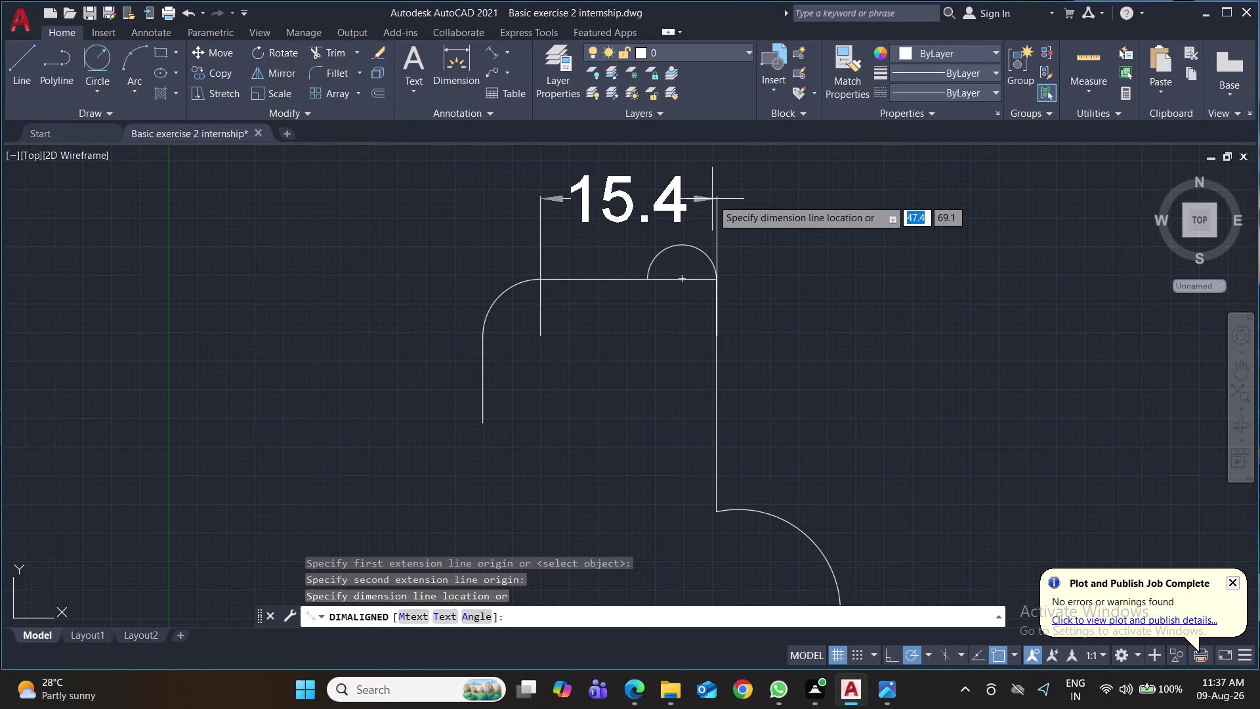
click(710, 200)
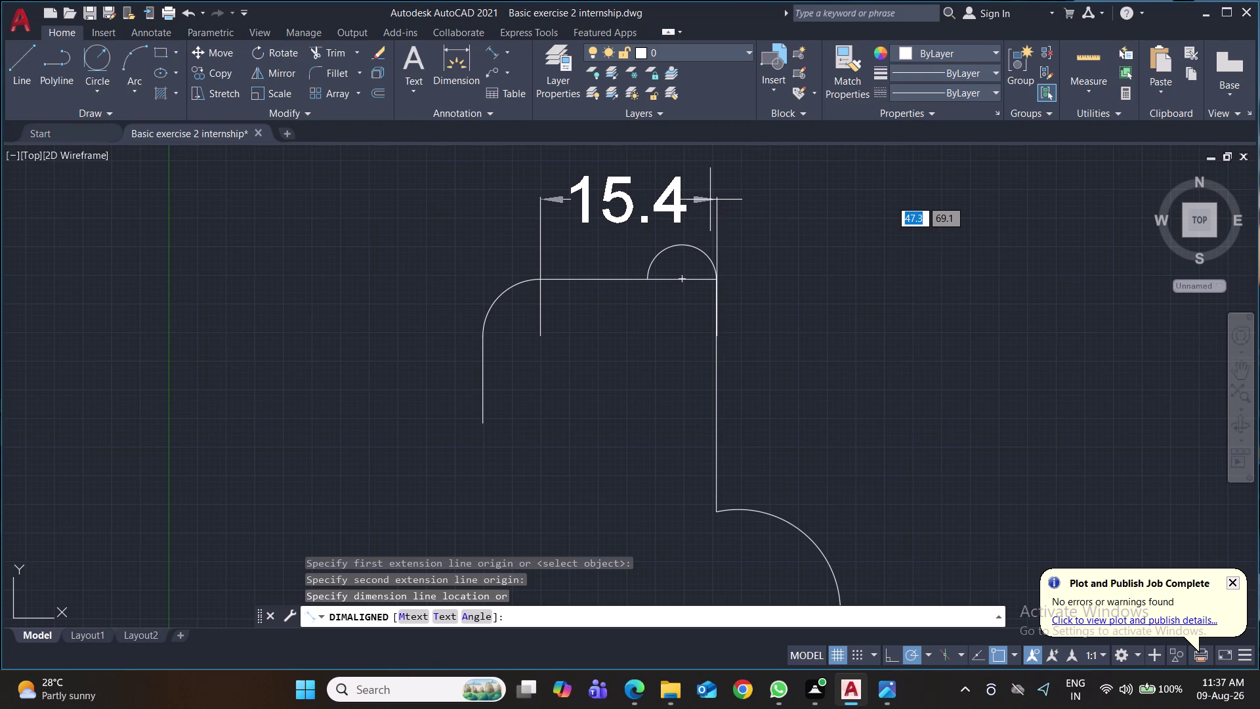
key(Delete)
click(691, 204)
key(Delete)
click(674, 206)
click(681, 203)
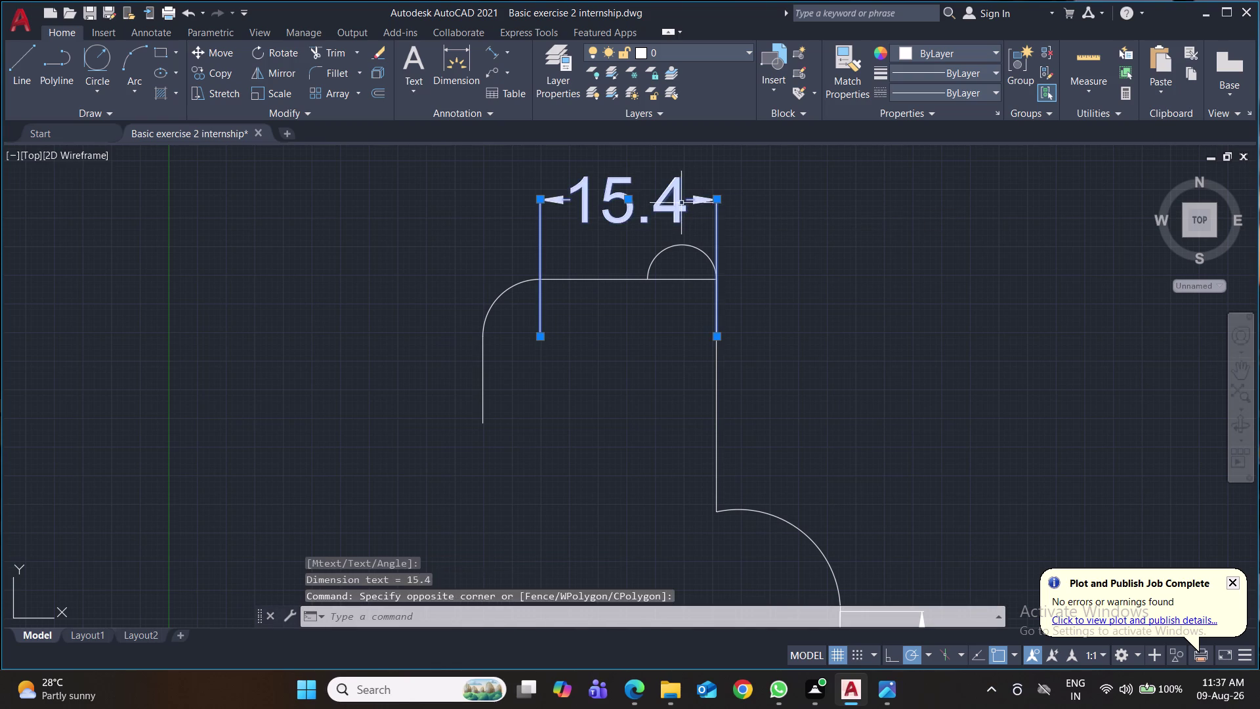
key(Delete)
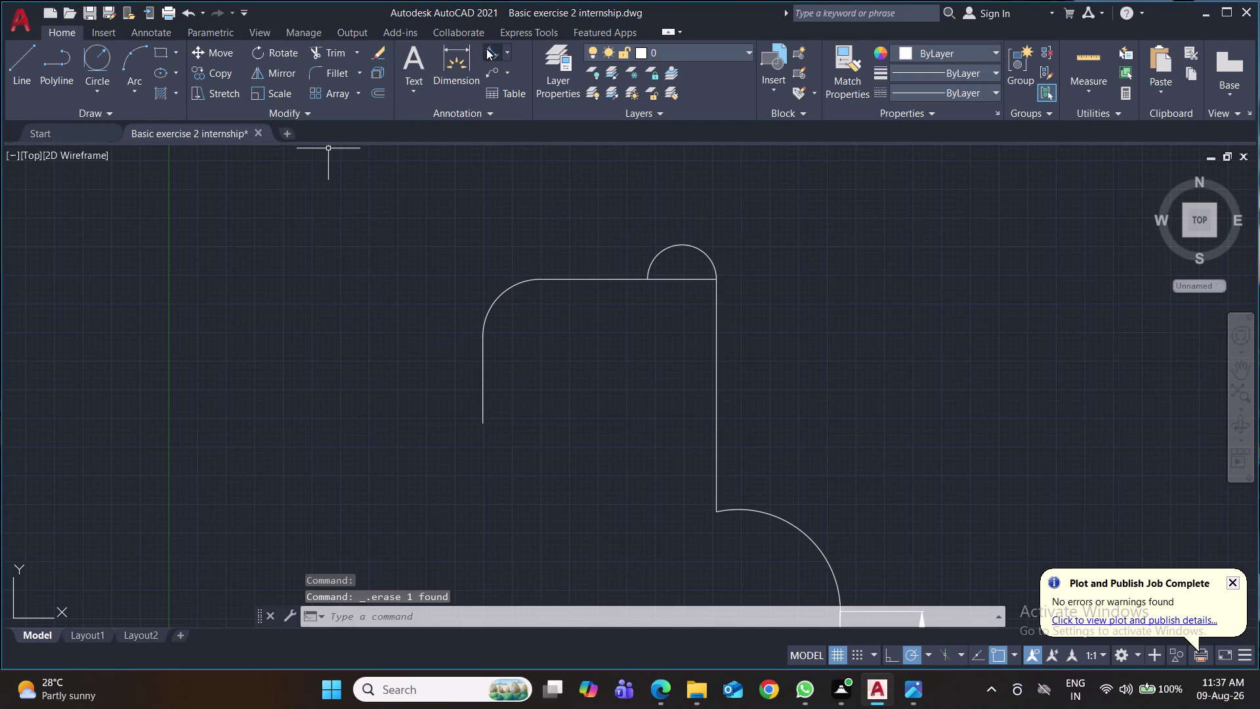
click(486, 48)
click(482, 380)
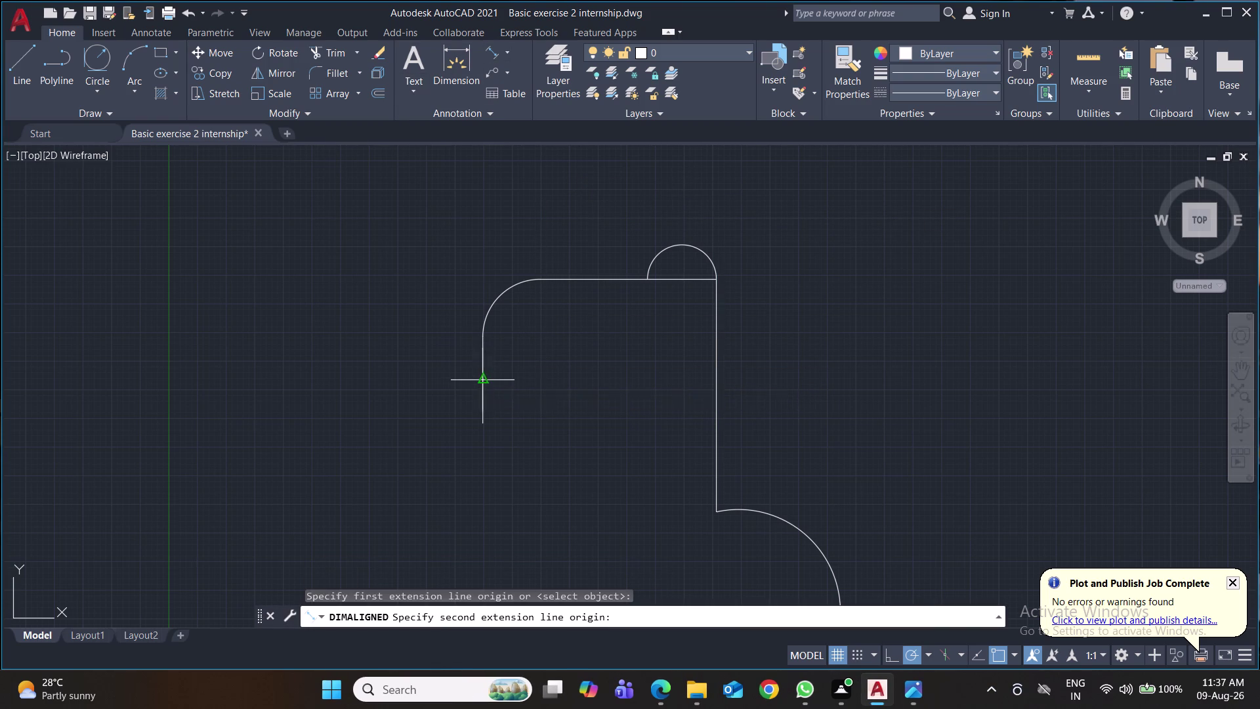
click(716, 384)
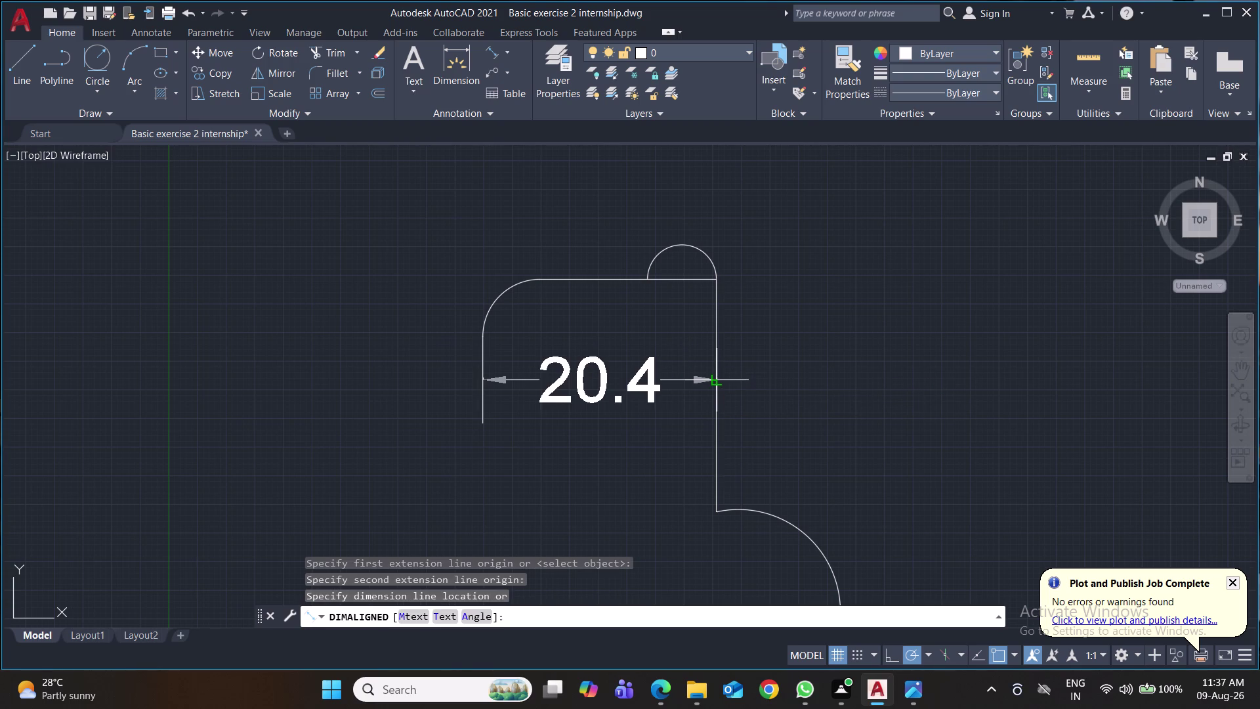
click(716, 384)
click(599, 394)
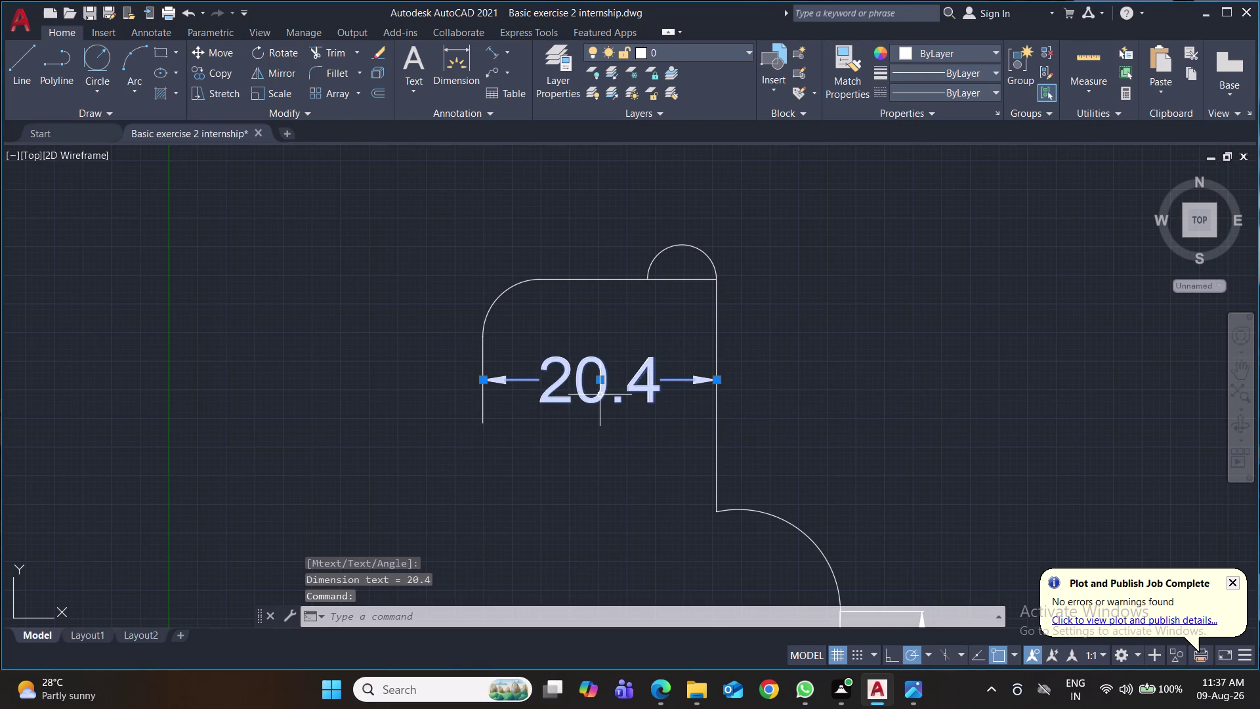
key(Delete)
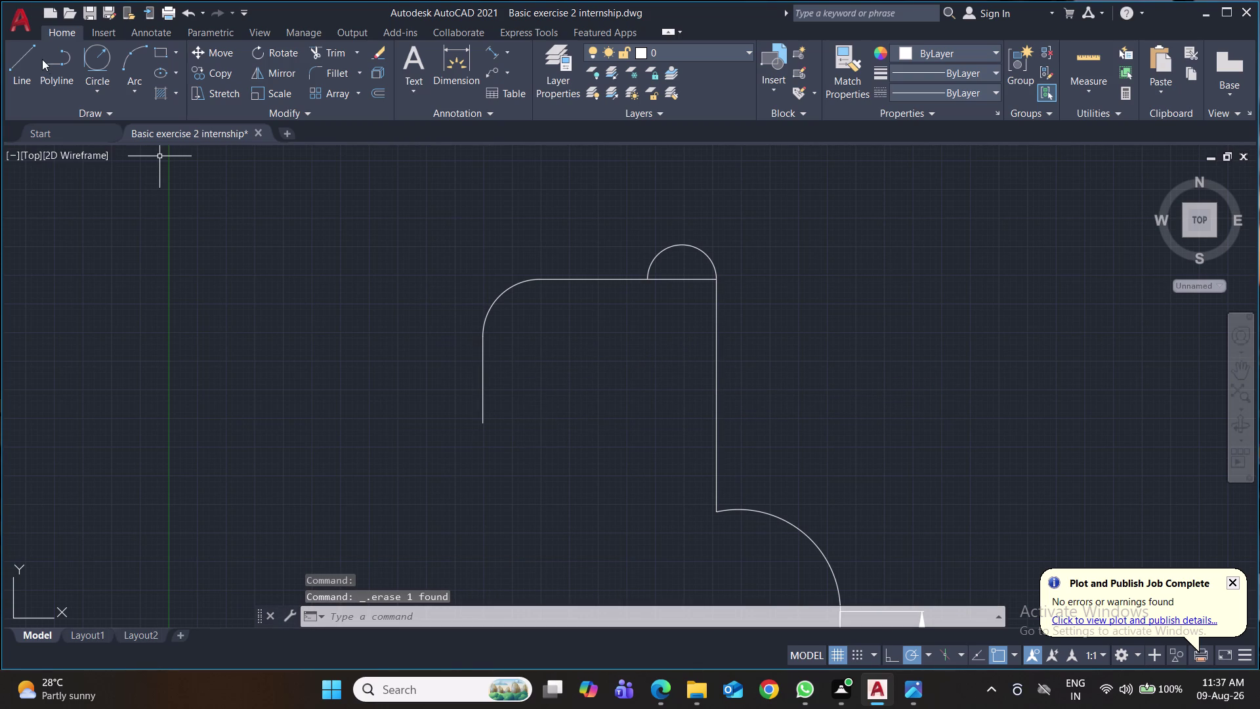
click(105, 58)
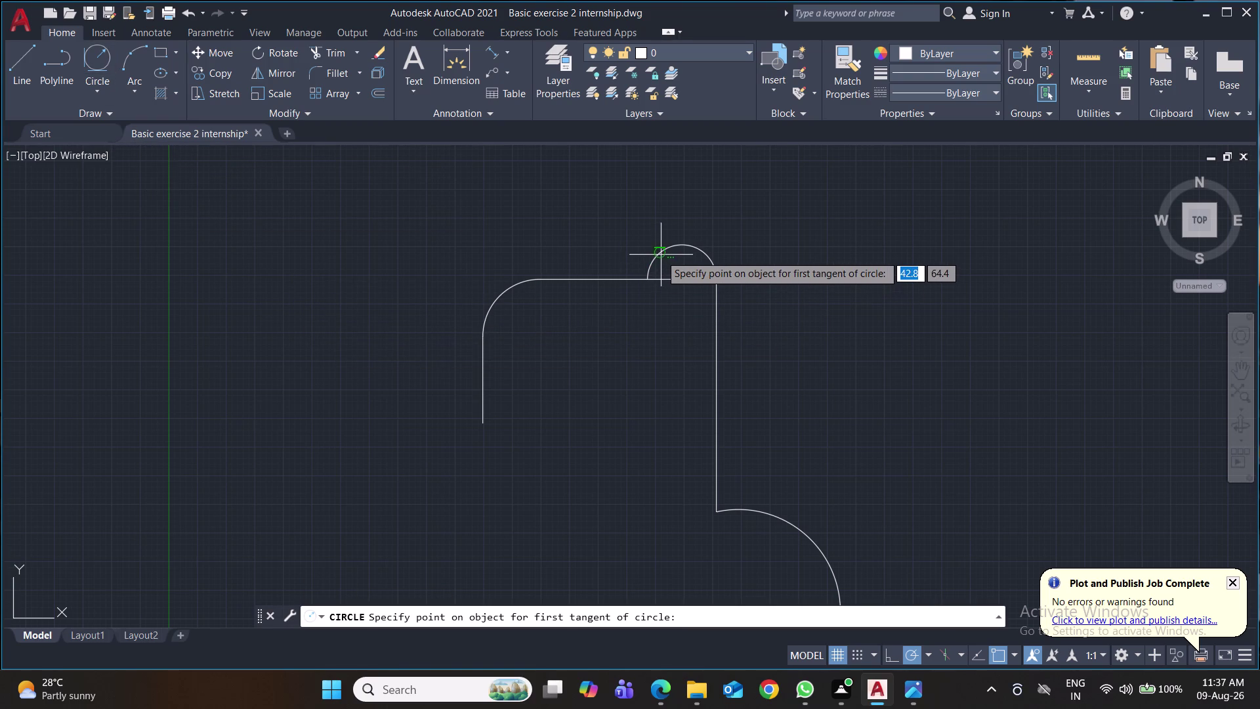
Draw a radius-10 circle tangent to the top semicircle and the top edge.
scroll(up, 3)
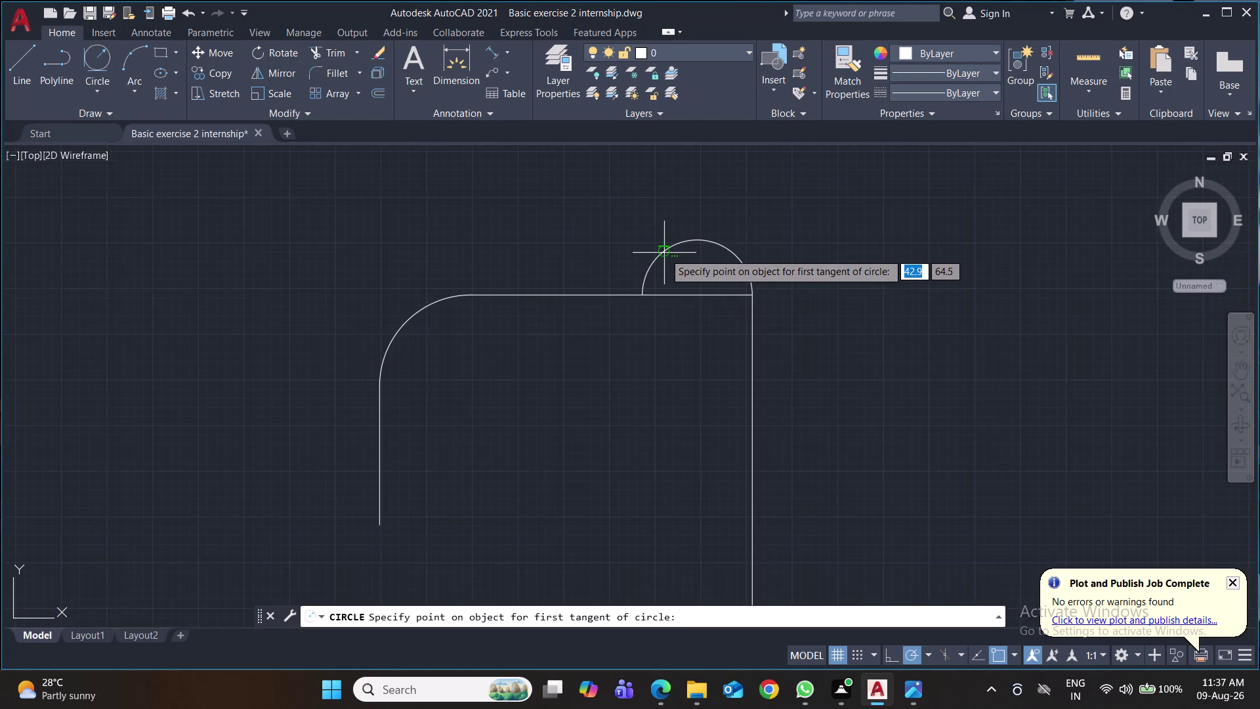
click(664, 251)
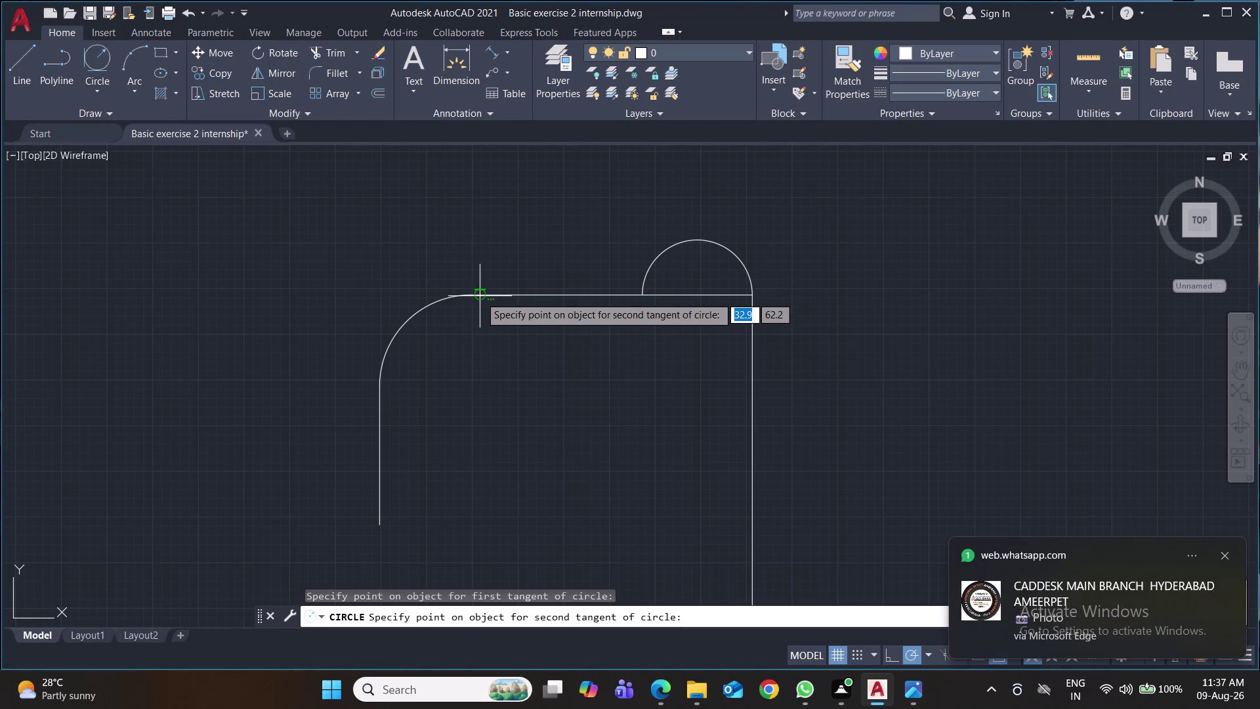
click(479, 296)
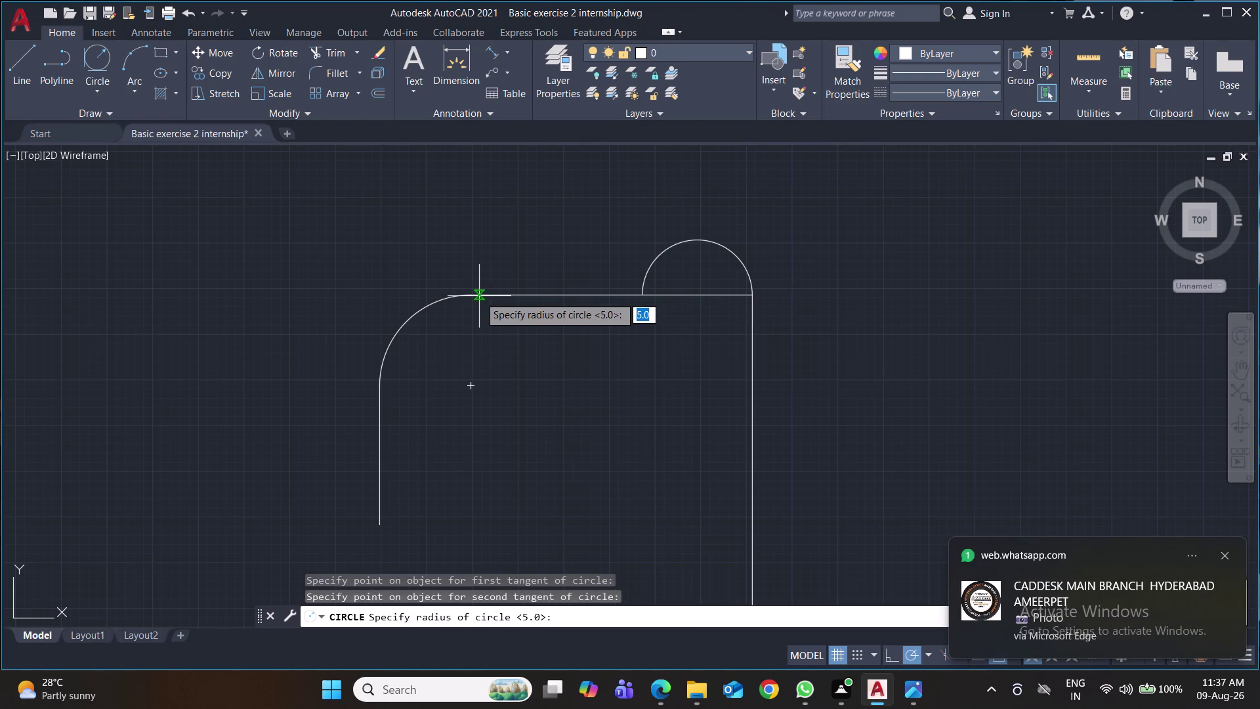
text(1)
text(0)
key(Return)
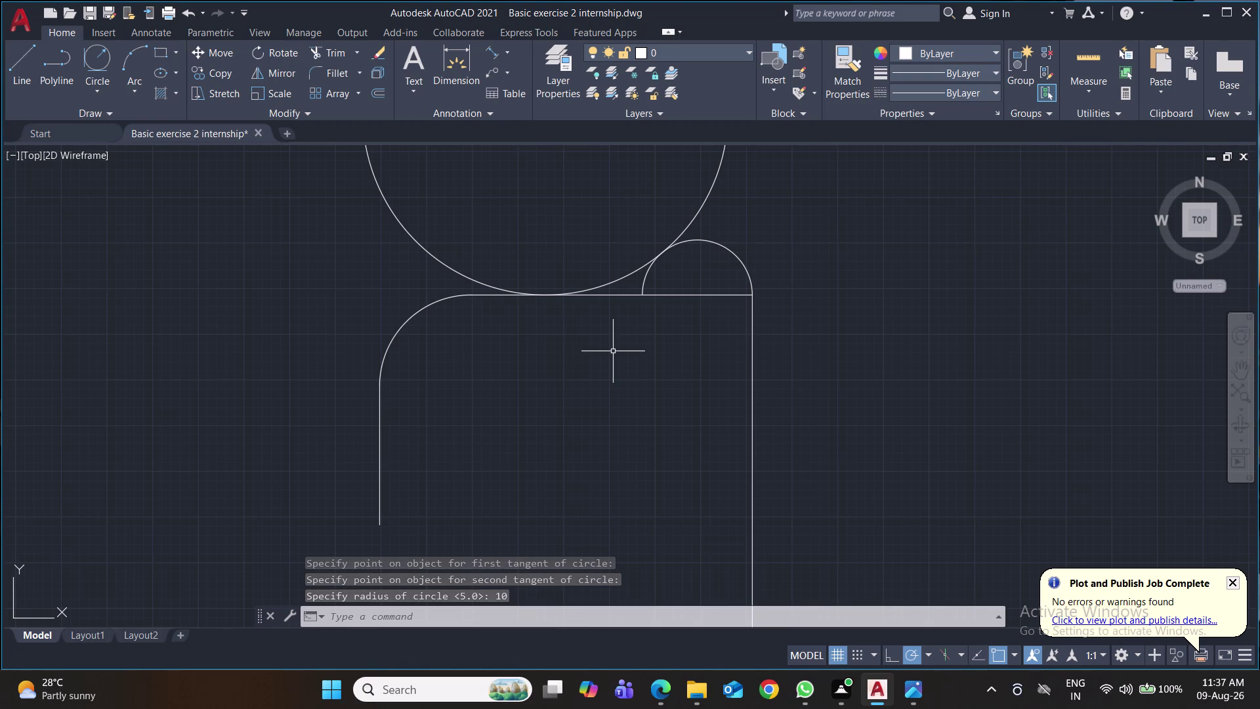
Trim the big circle's upper part, the top edge and leftover semicircle pieces.
key(t)
key(r)
key(Return)
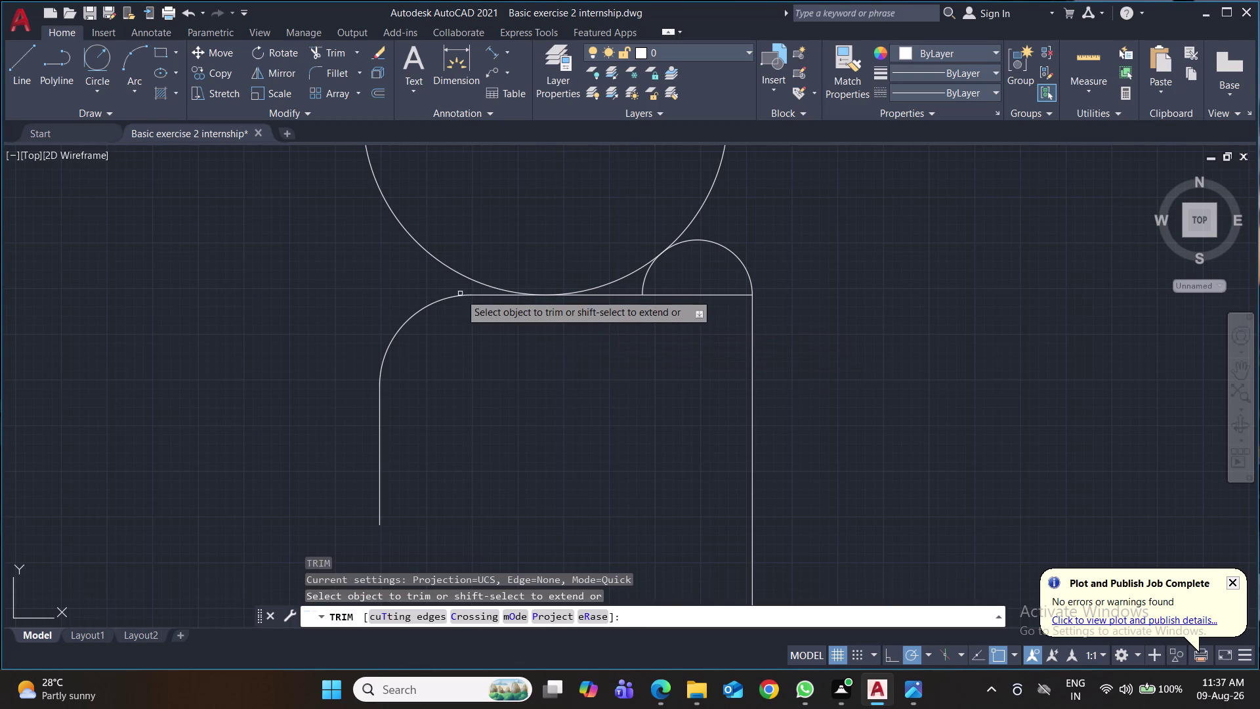
click(429, 254)
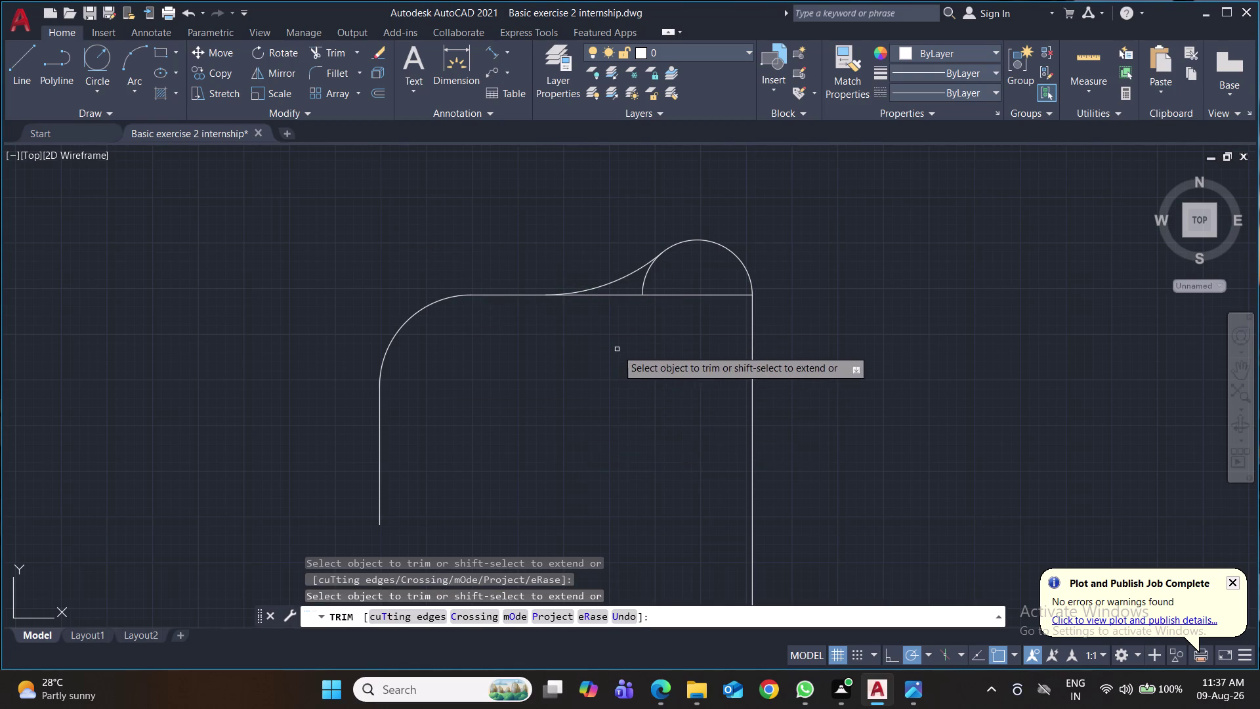
click(620, 296)
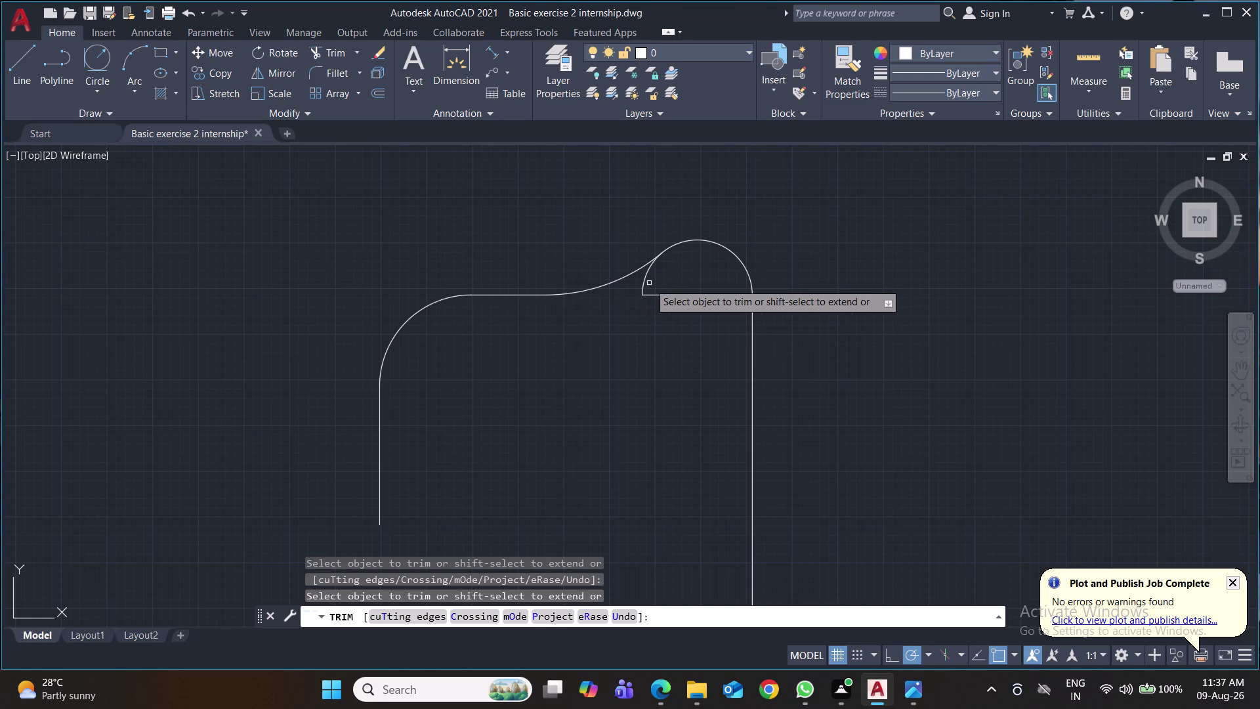
click(644, 280)
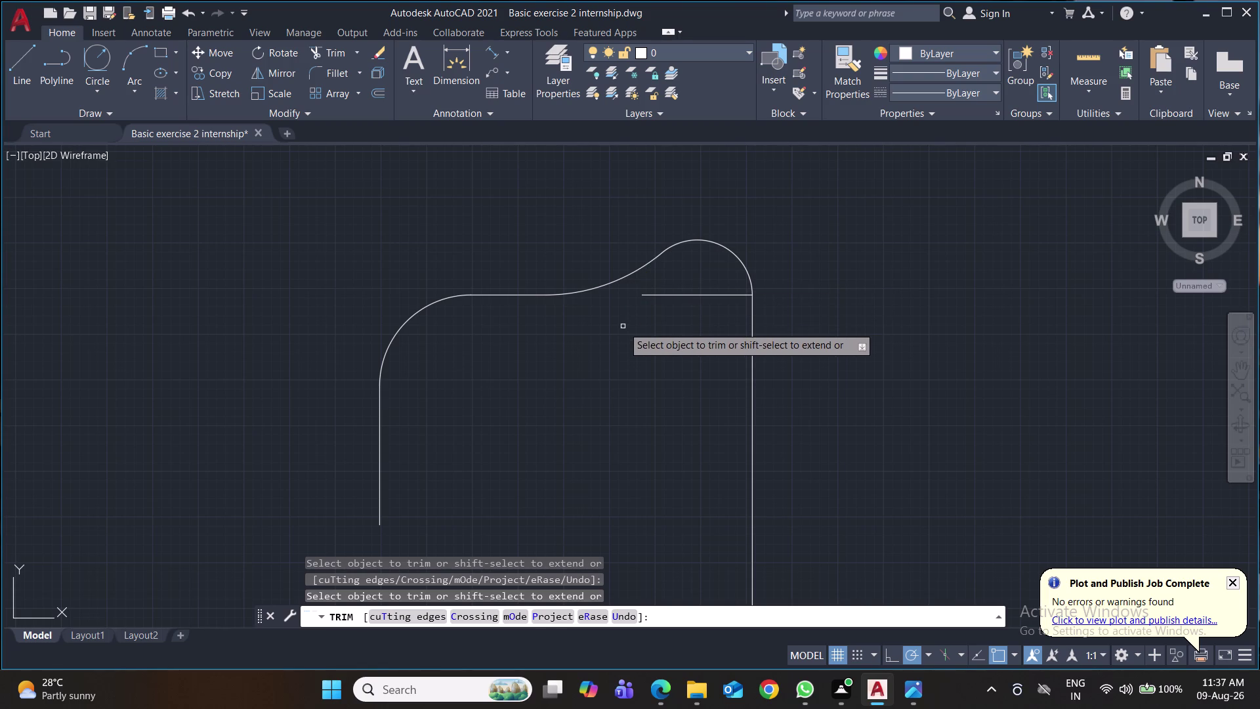
click(676, 294)
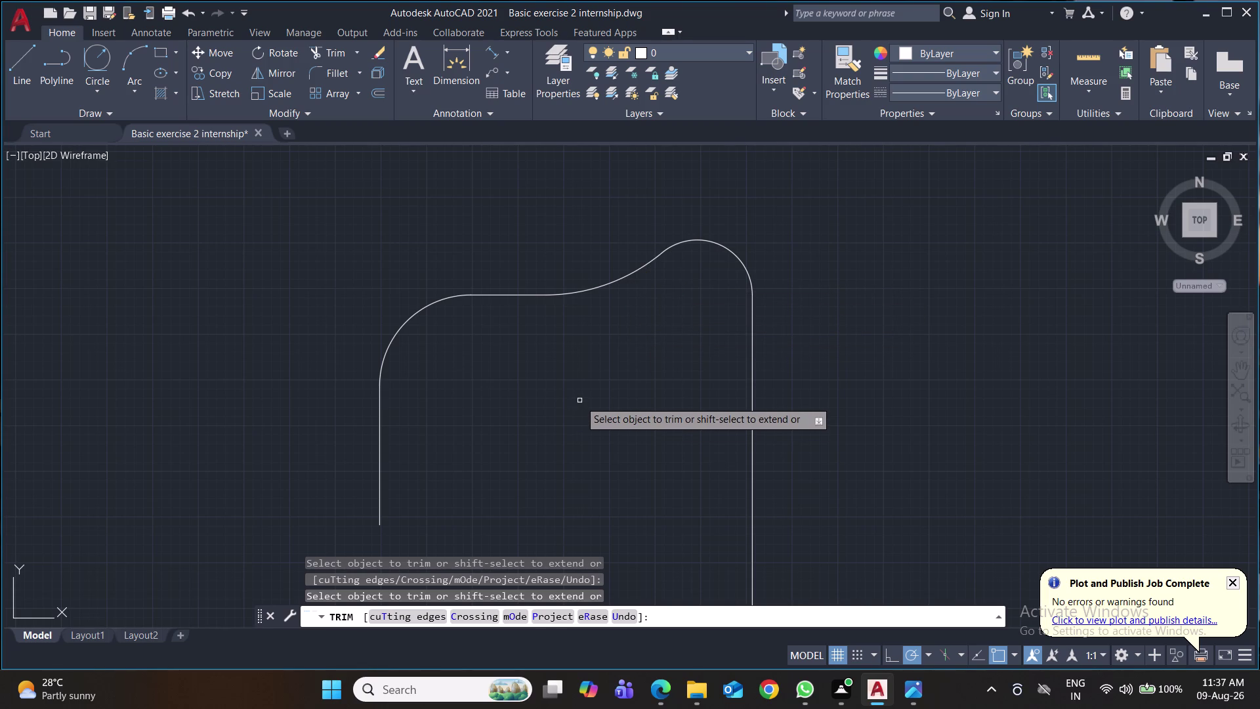
Bring the lower profile into view and save the drawing.
scroll(down, 3)
scroll(down, 3)
middle_drag(579, 401, 512, 345)
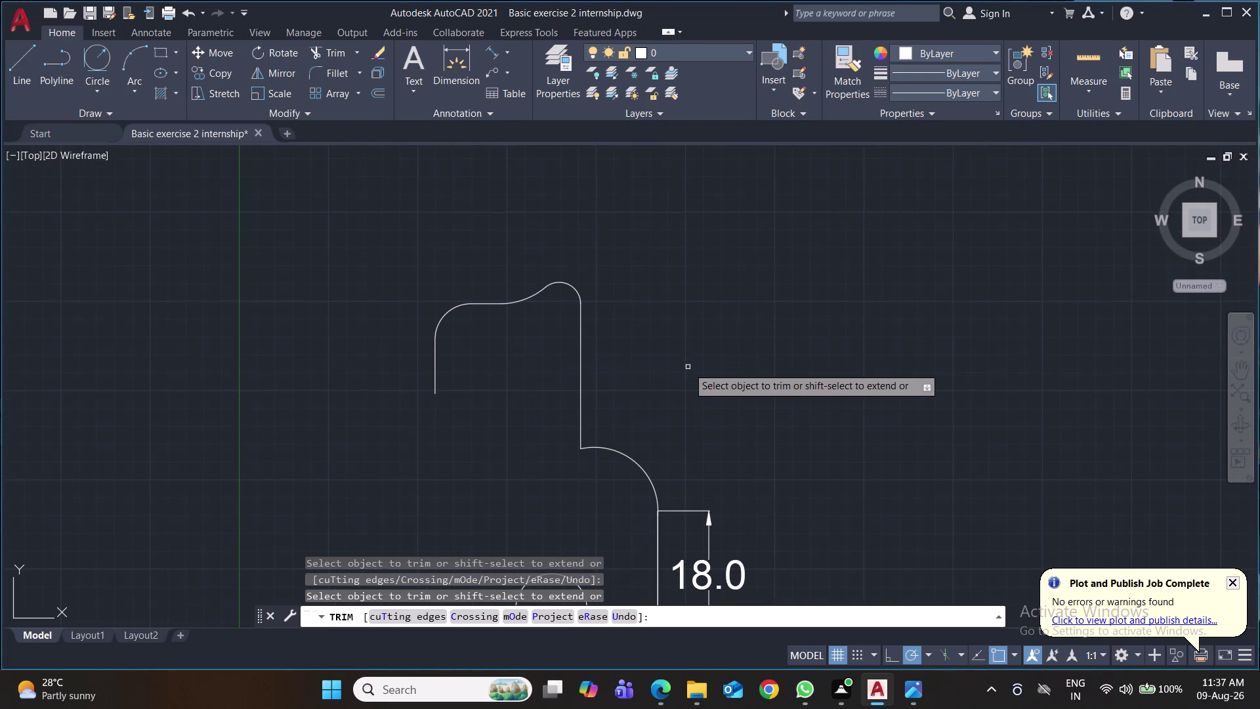
key(ctrl+s)
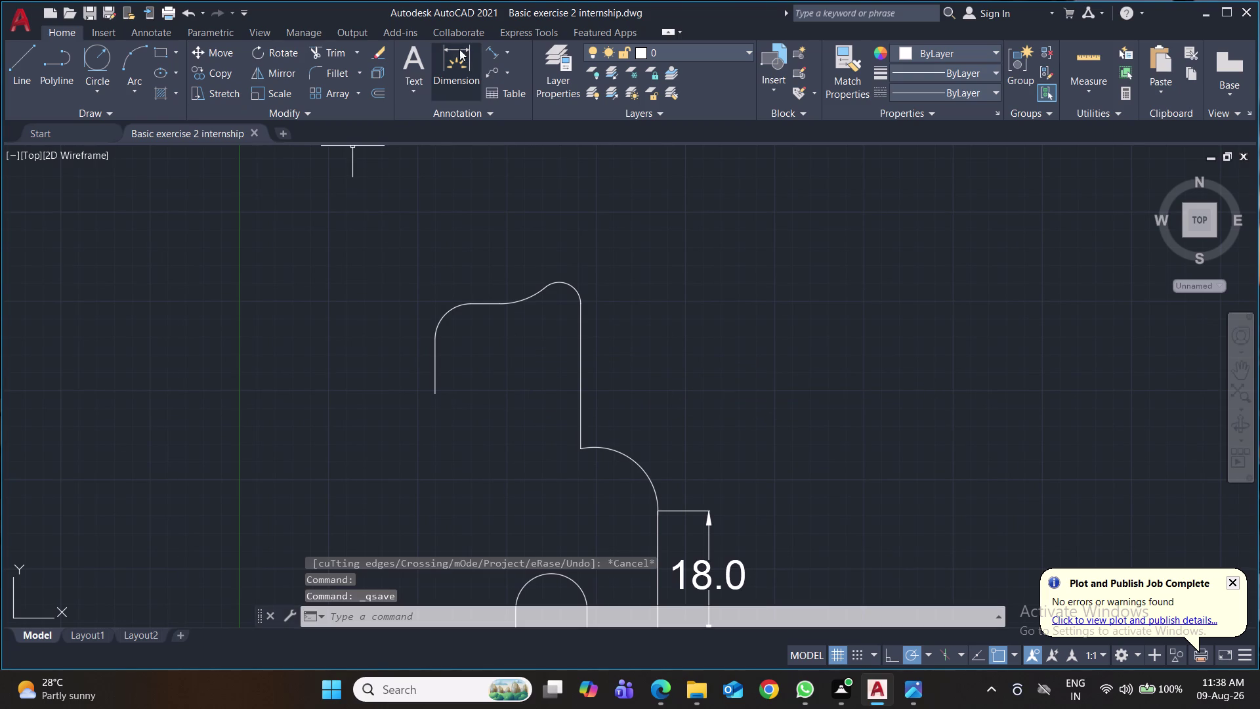
Add radius dimensions R10.0 on the blend arc, R3.0 on the top arc, R5.0 on the left arc.
click(506, 51)
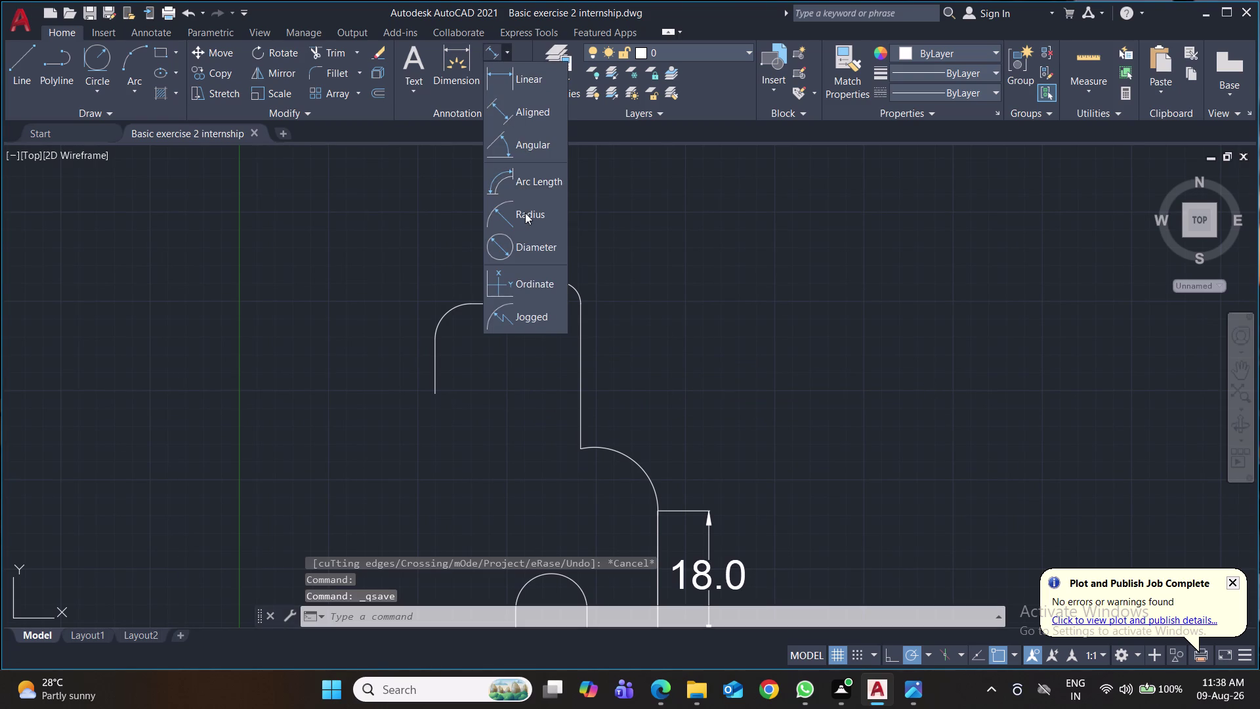
click(525, 213)
click(509, 304)
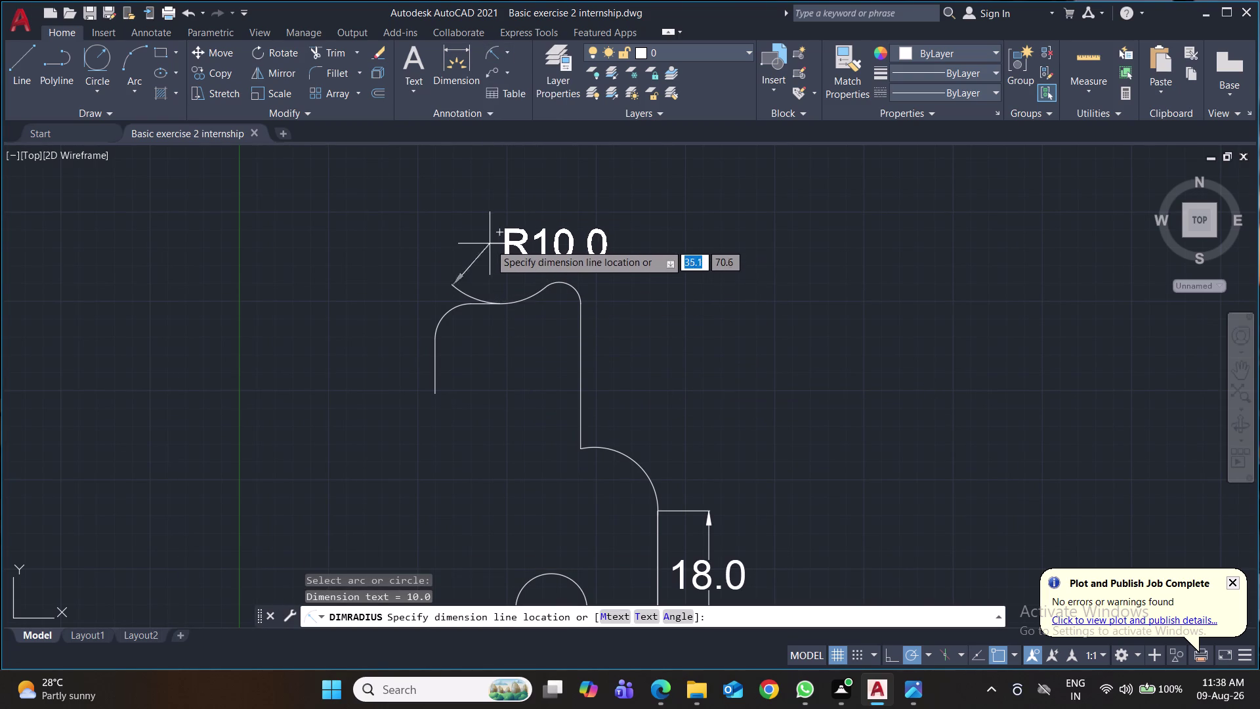
click(505, 254)
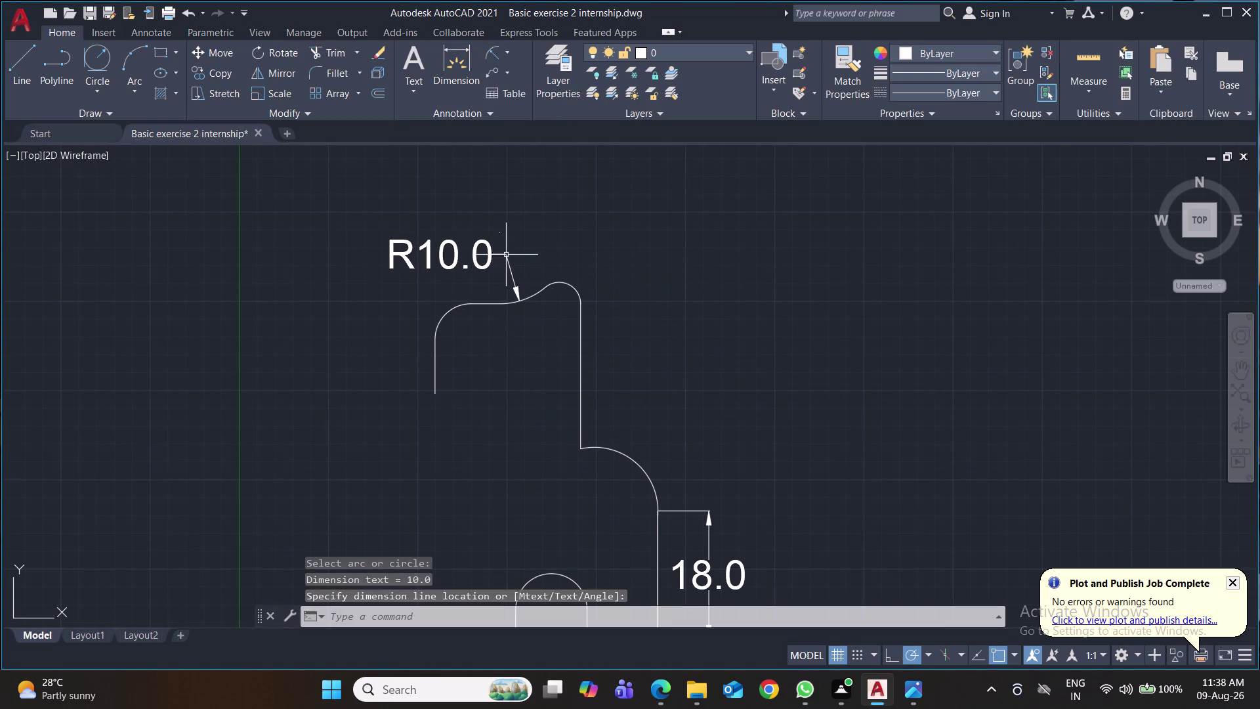
key(space)
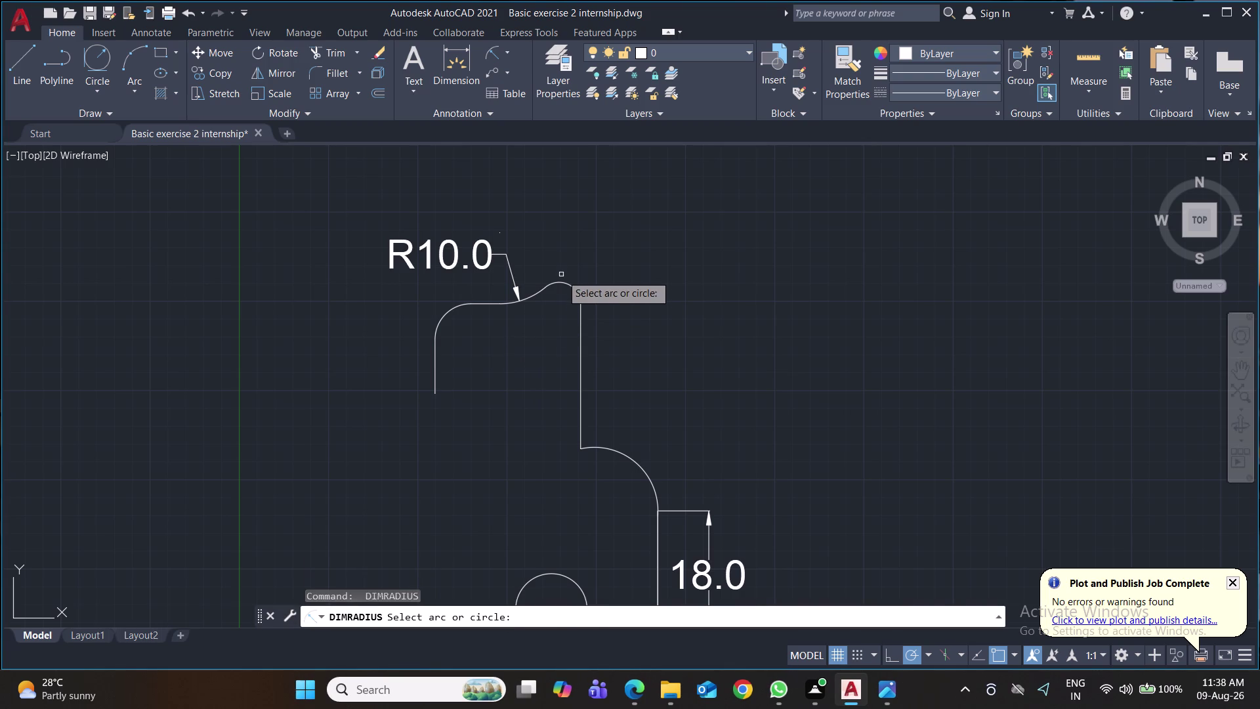
click(560, 283)
click(579, 260)
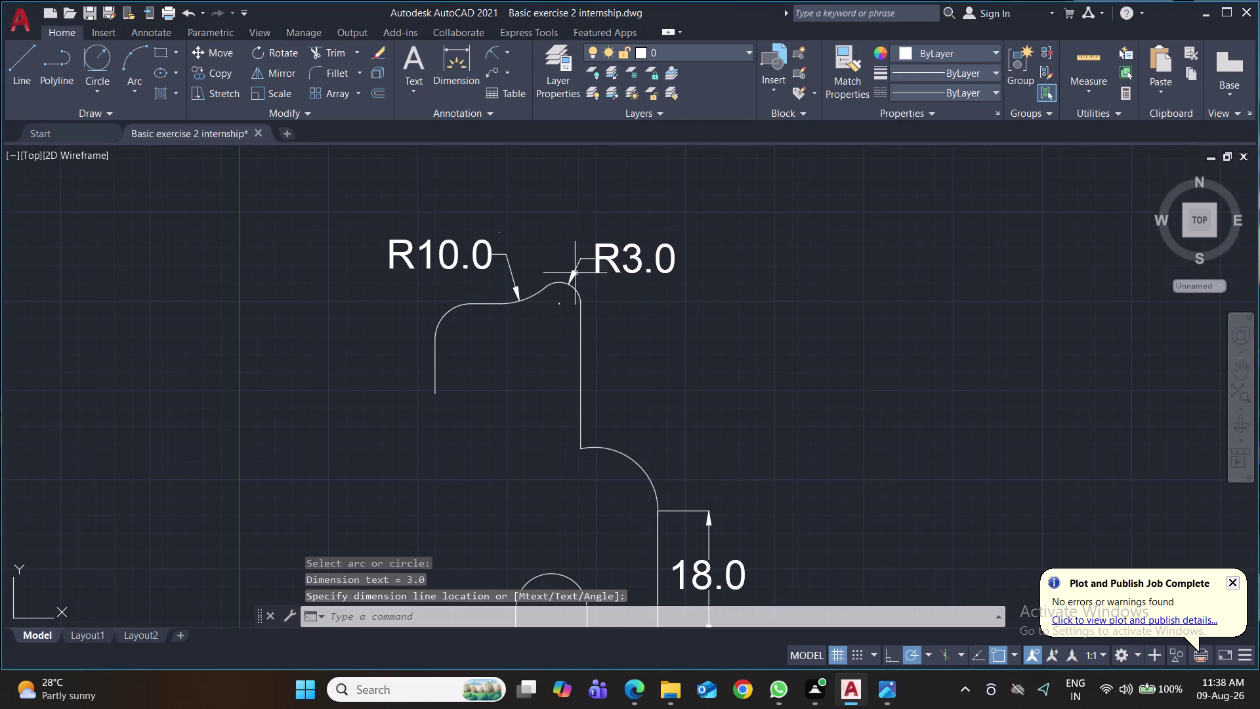
key(space)
click(446, 316)
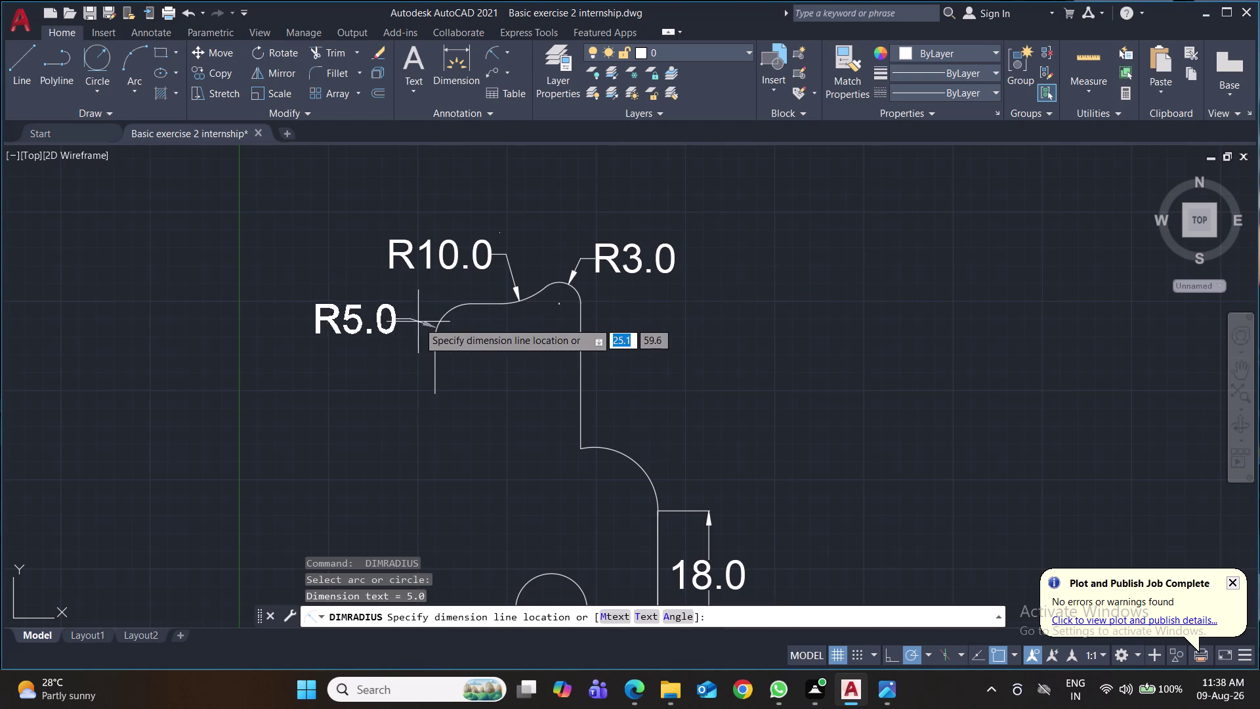
click(408, 324)
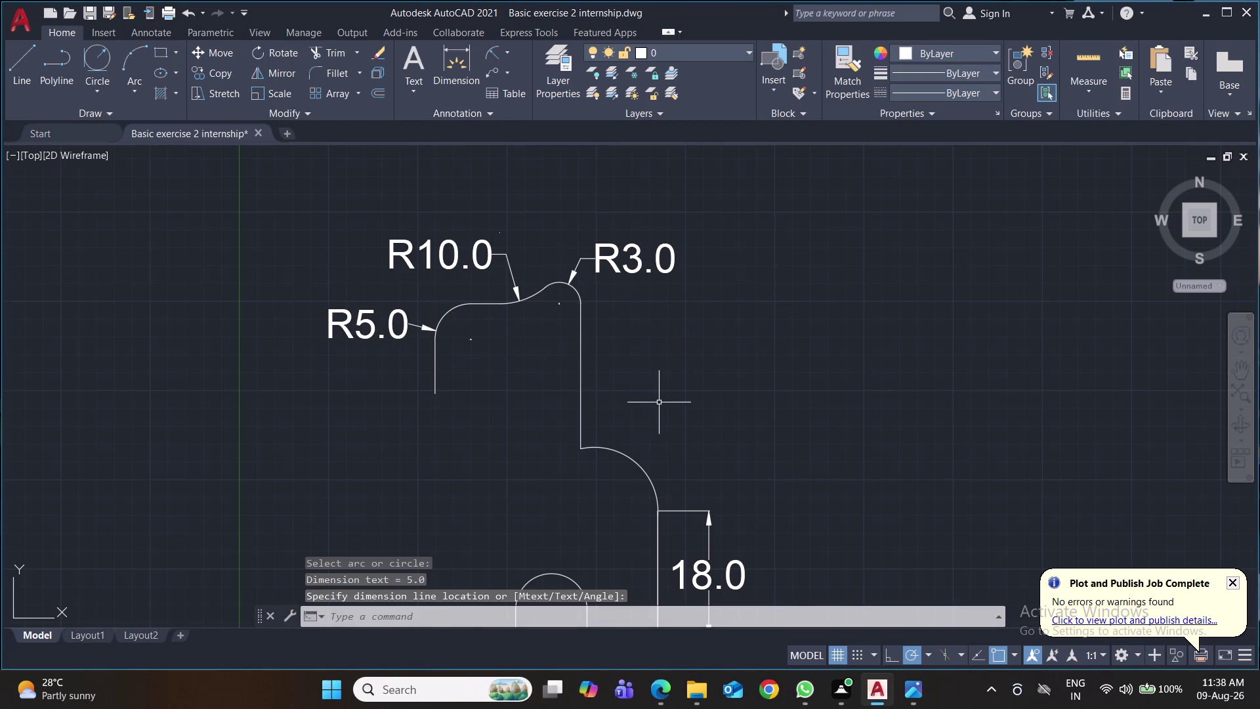
Add radius dimensions R8.9 on the quarter arc and R5.0 on the bottom arch.
key(space)
click(622, 453)
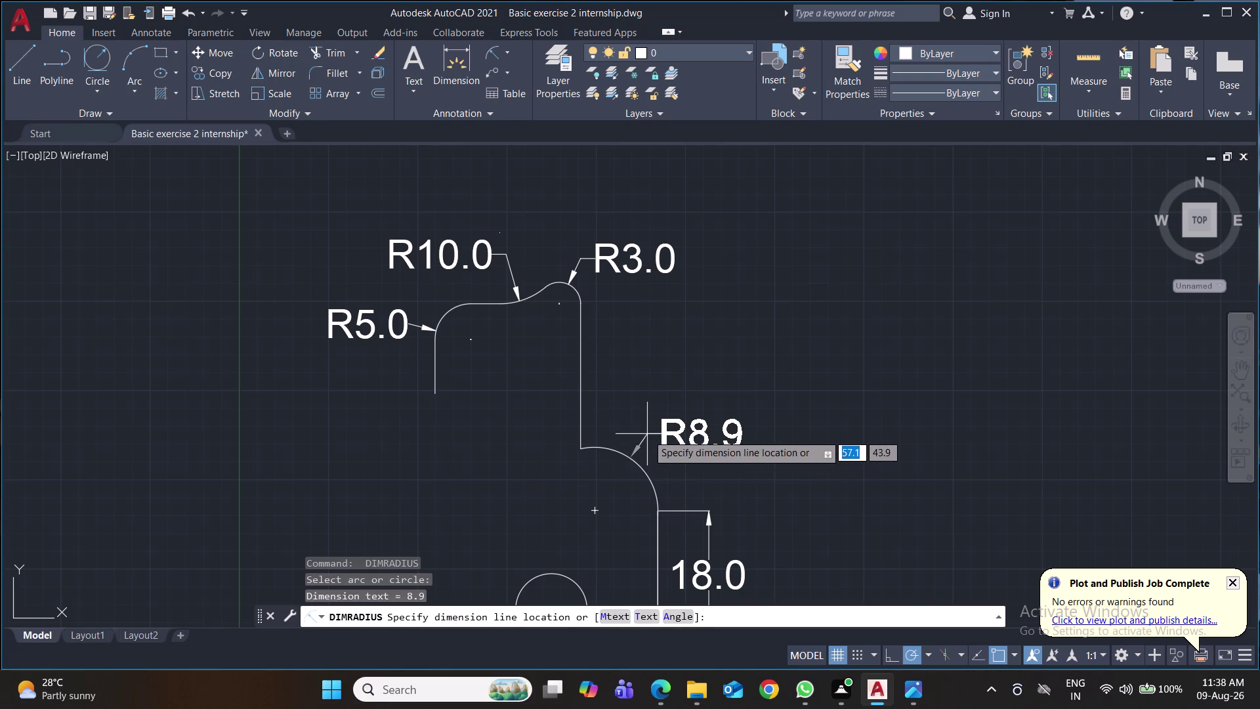
click(613, 465)
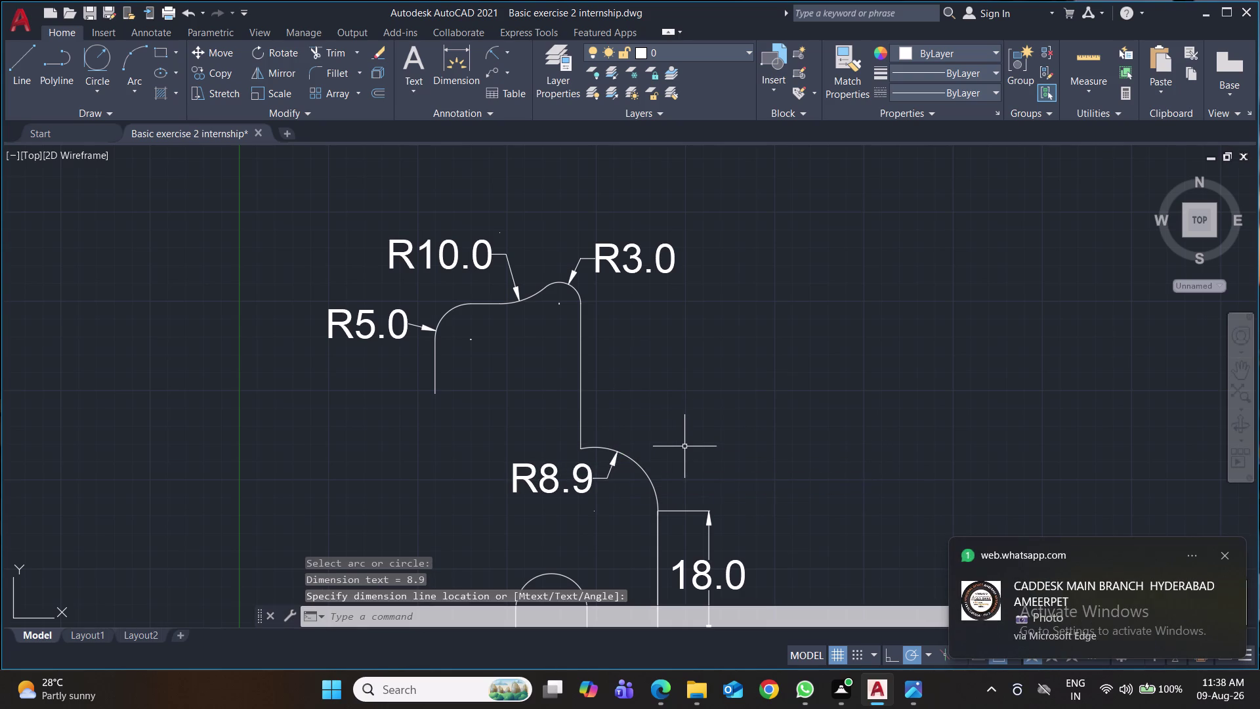
middle_drag(684, 442, 662, 400)
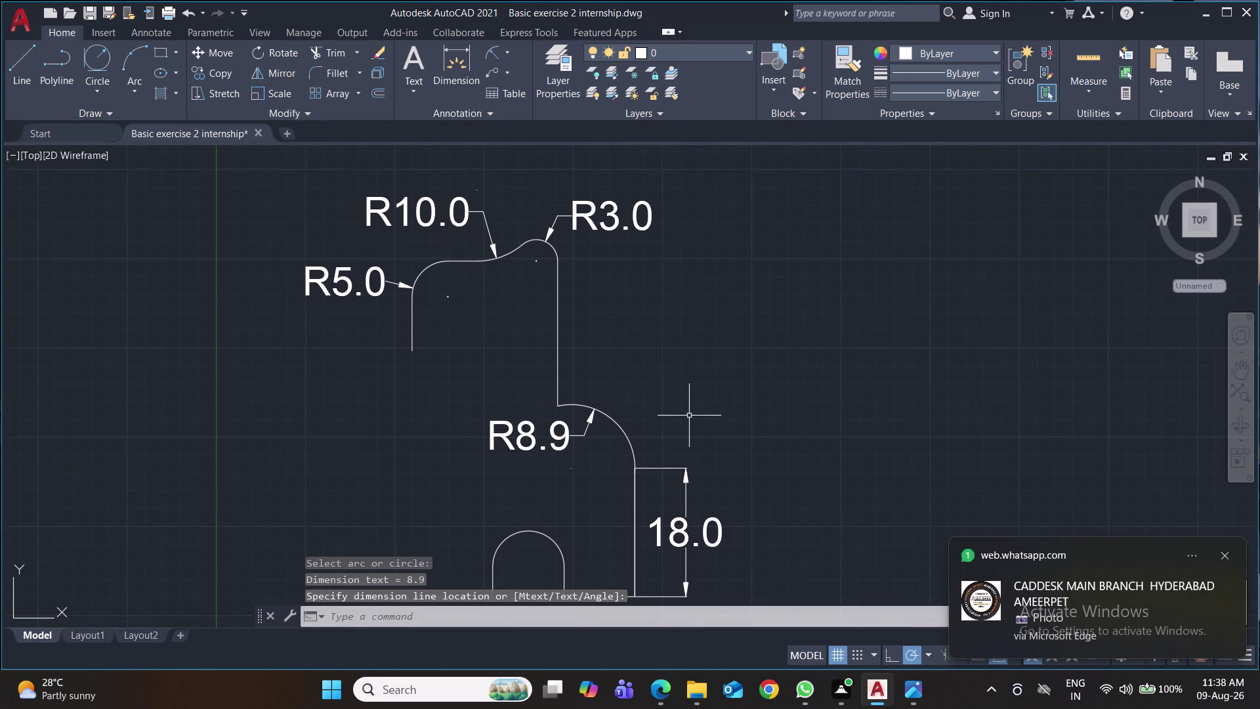
middle_drag(689, 416, 679, 381)
key(space)
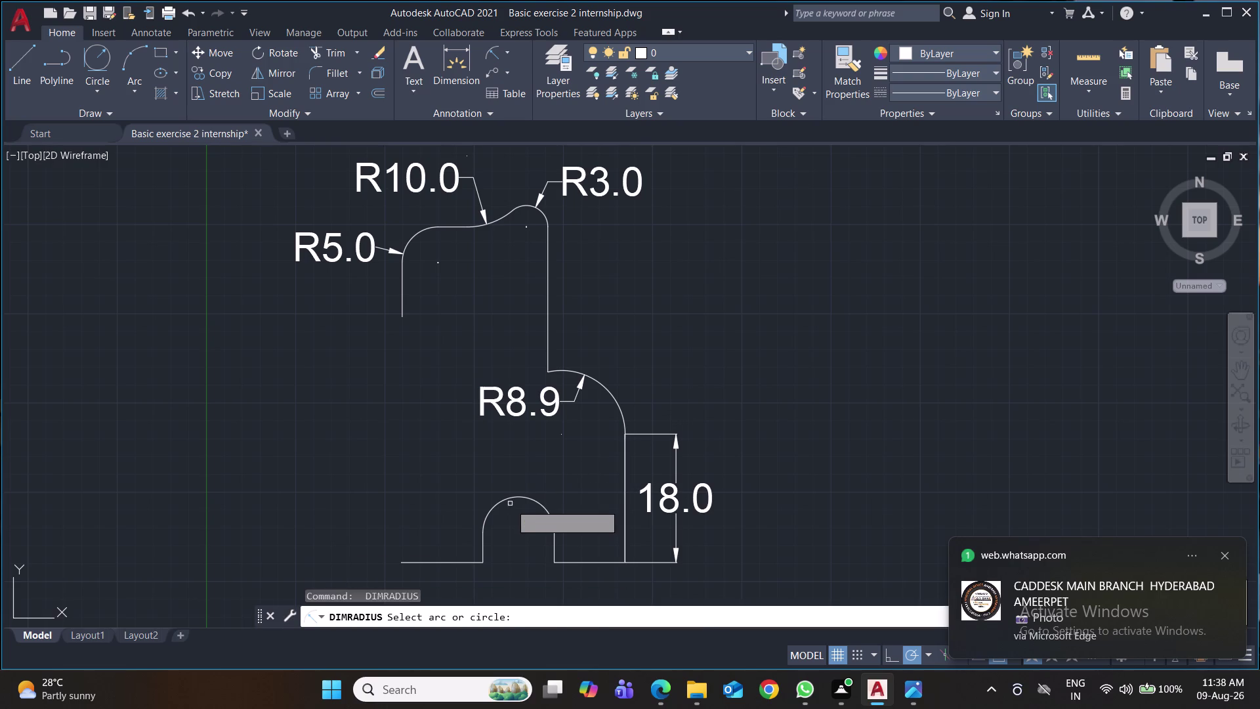
click(507, 500)
click(496, 478)
middle_drag(616, 464, 607, 390)
middle_drag(518, 533, 532, 514)
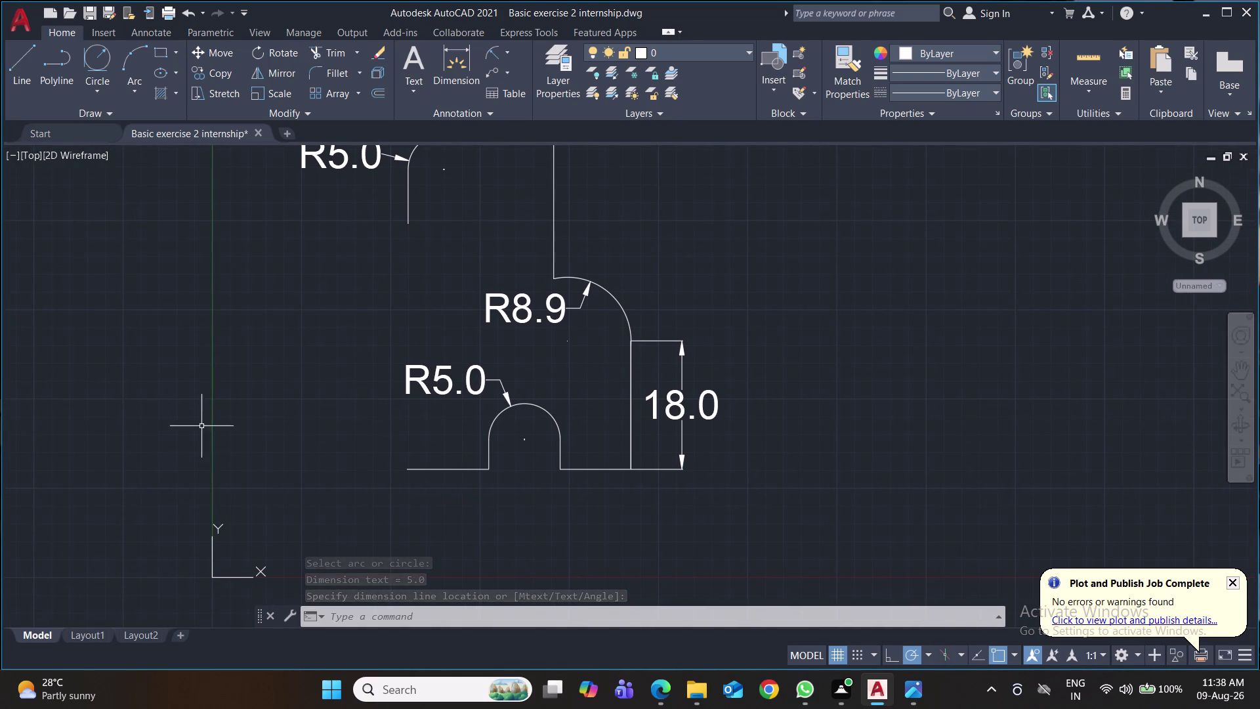
click(23, 66)
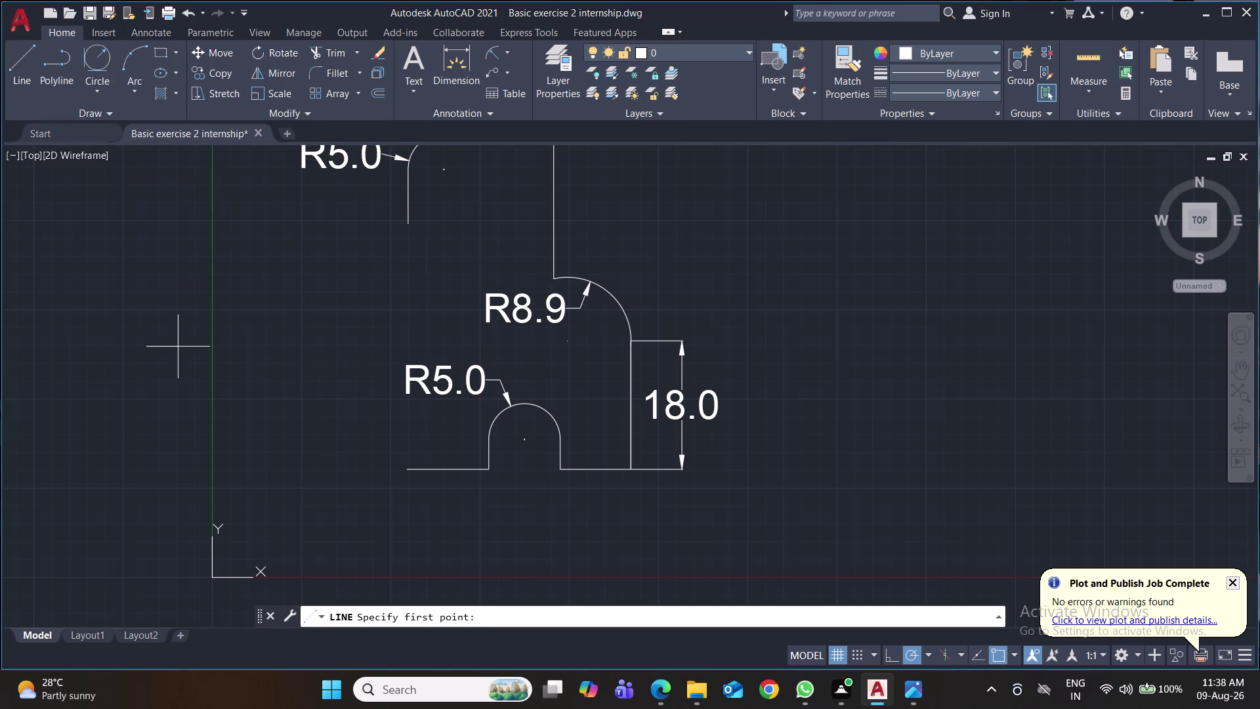
Draw a vertical line from the bottom-left corner straight up the profile's left side.
click(405, 473)
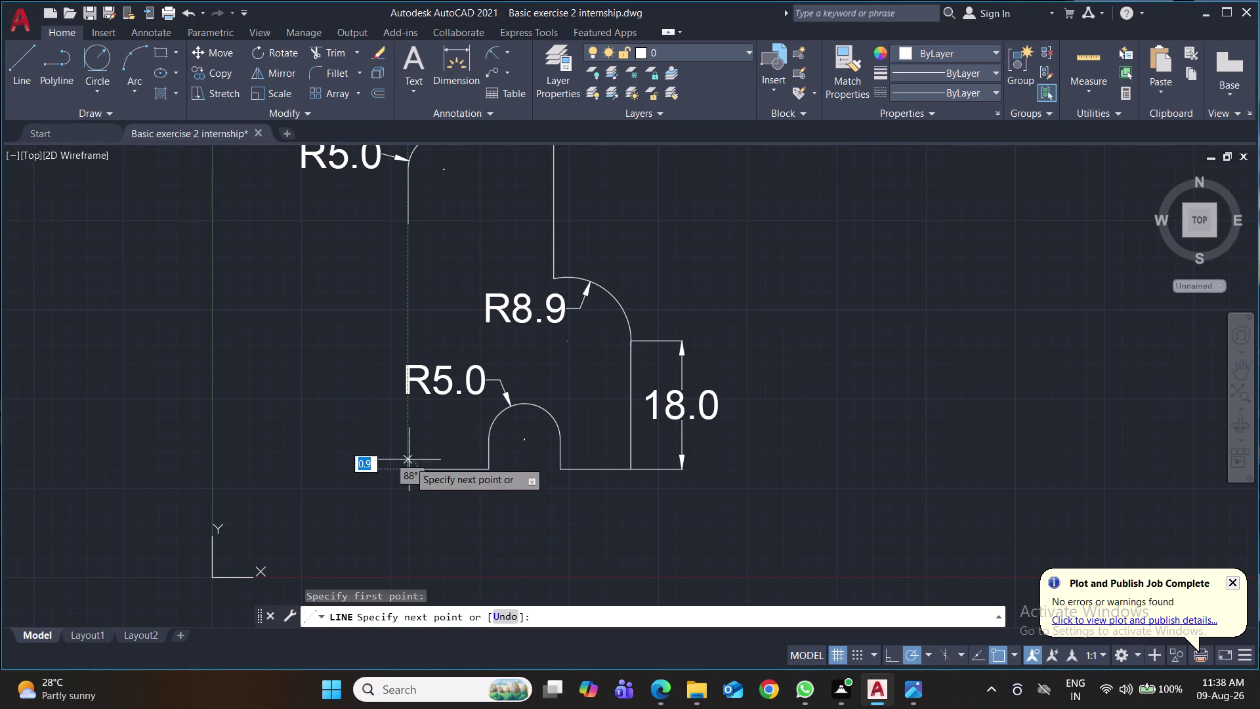
click(409, 227)
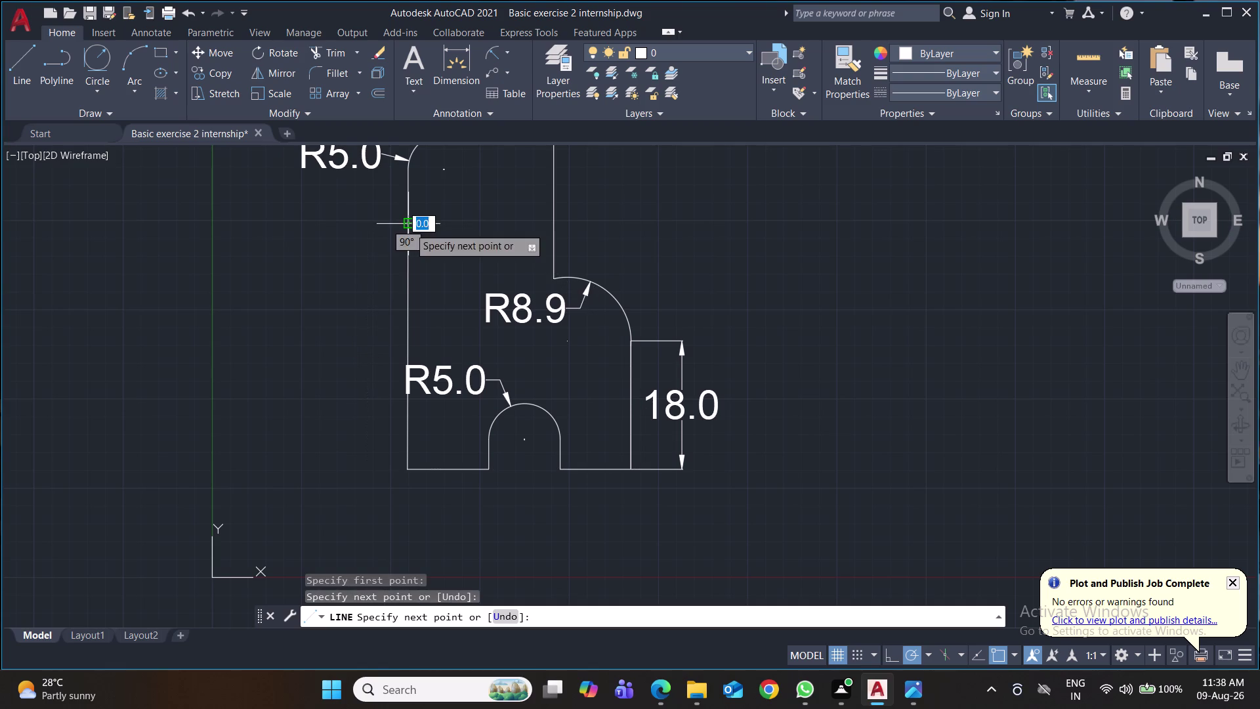
key(Return)
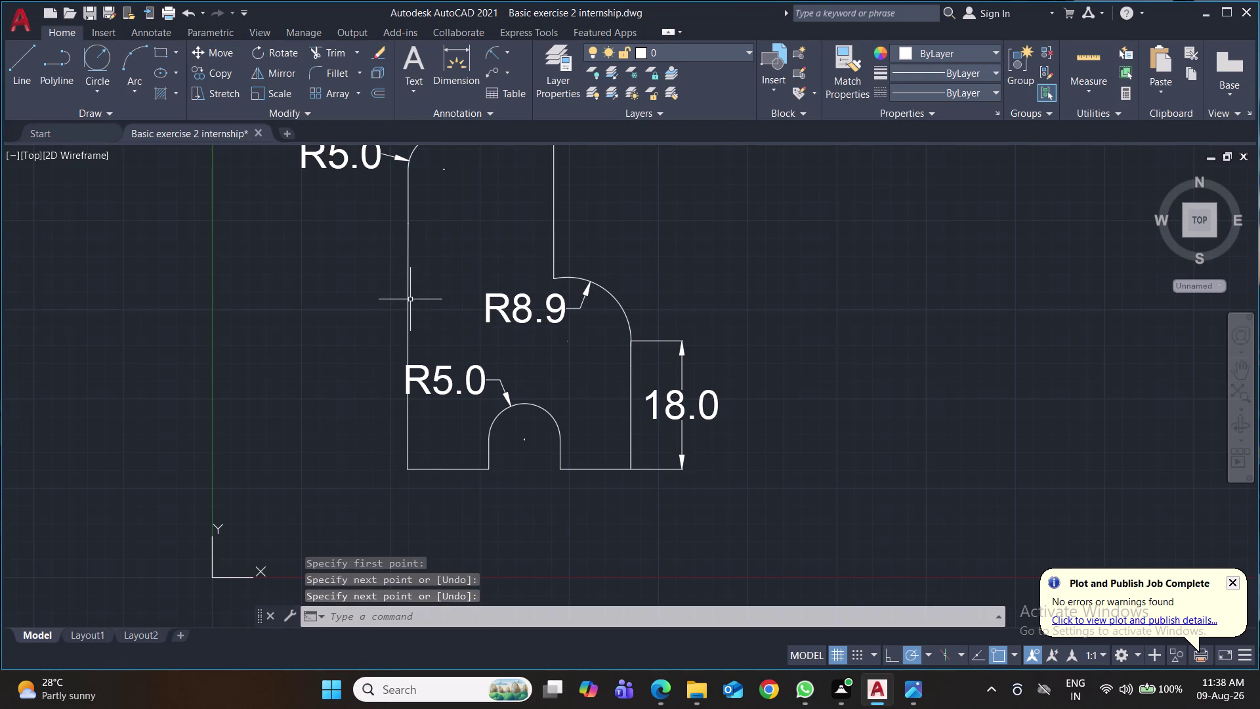
key(c)
key(Return)
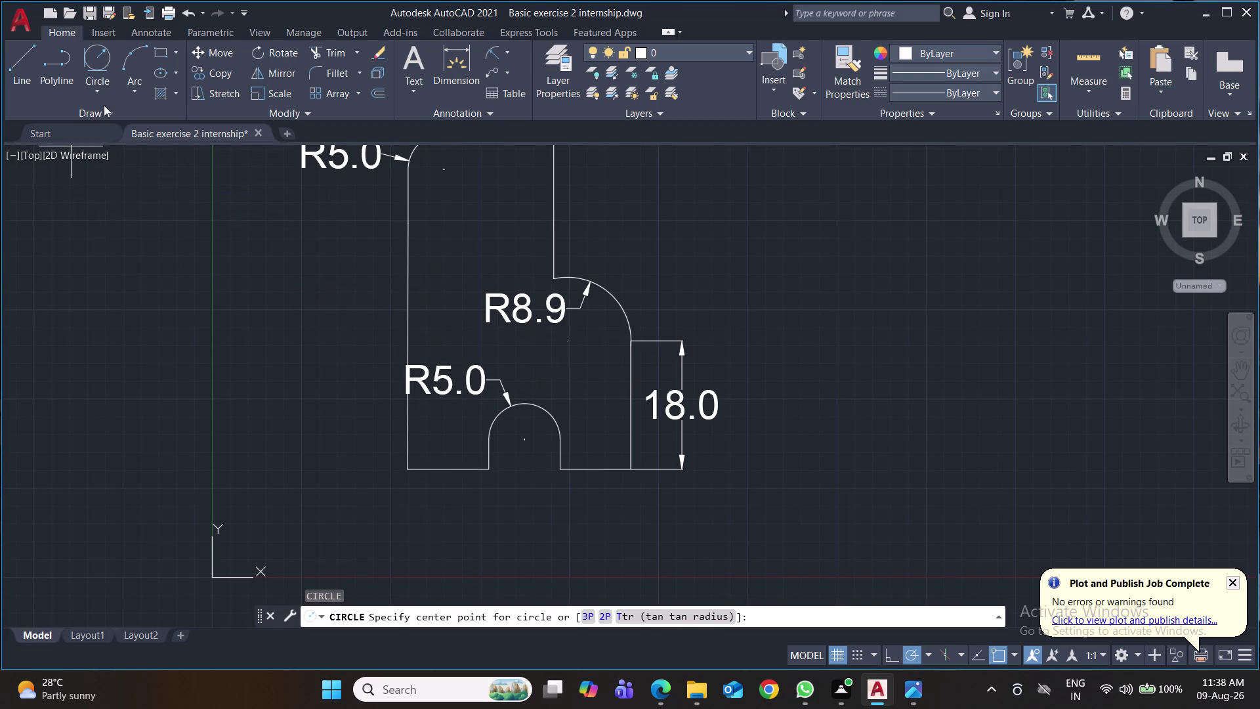
Draw a circle of radius 7.7 centred on the left edge.
click(104, 94)
click(109, 122)
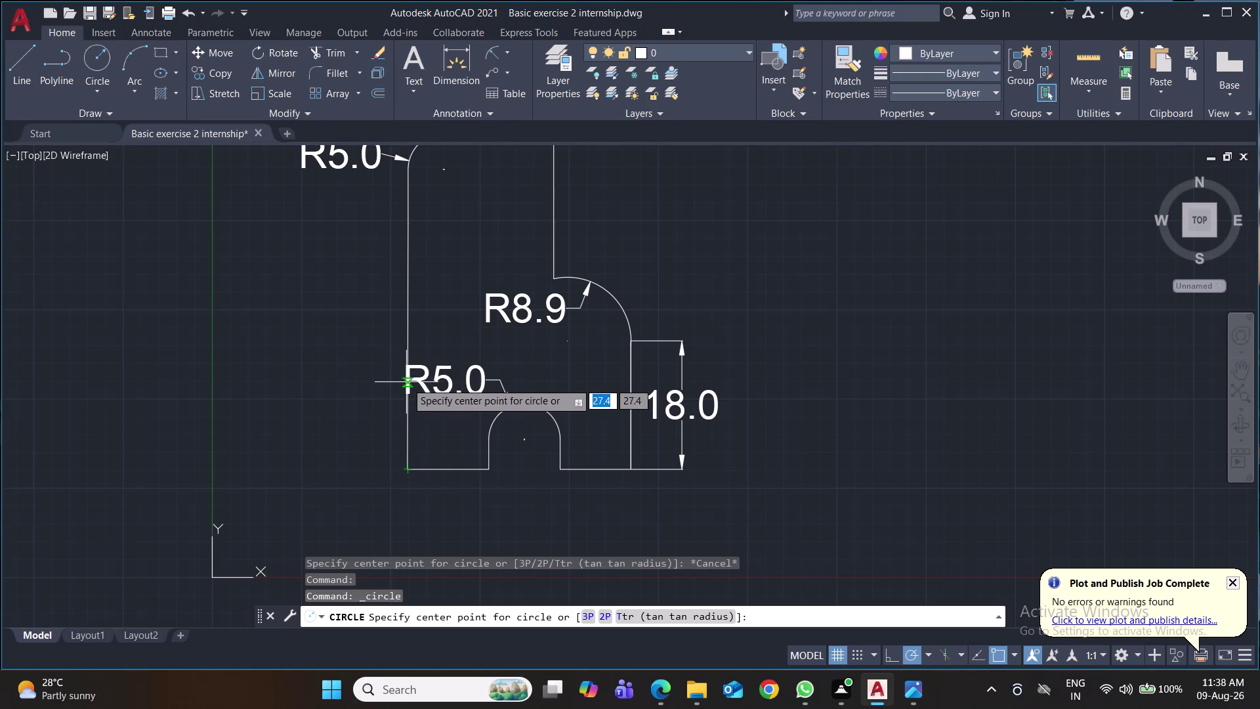
click(408, 344)
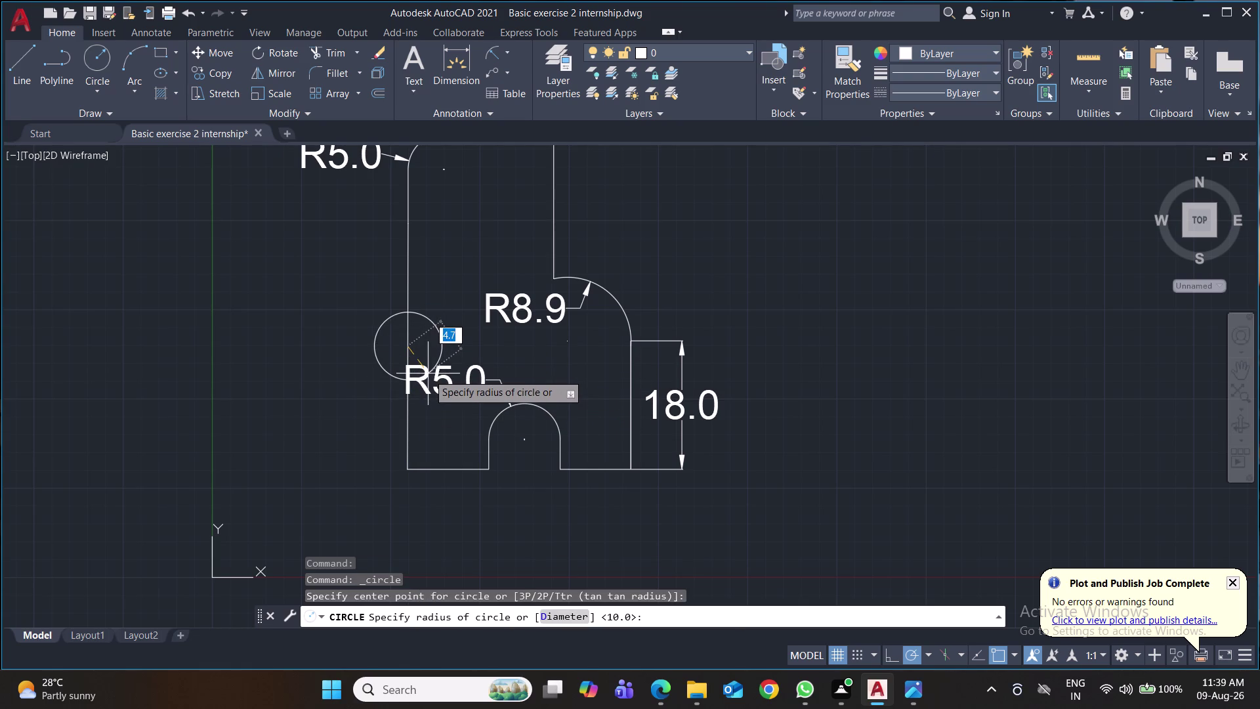
text(7.7)
key(Return)
Move the circle down to touch the bottom edge and save.
click(447, 307)
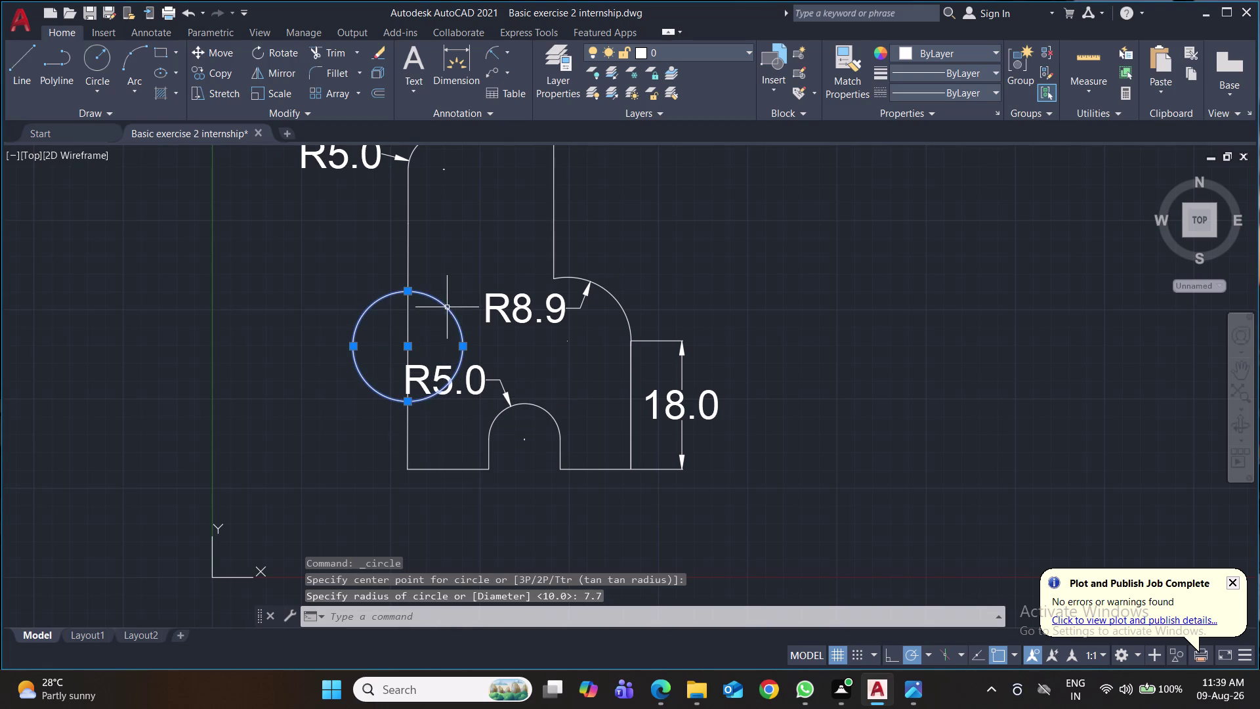
click(411, 403)
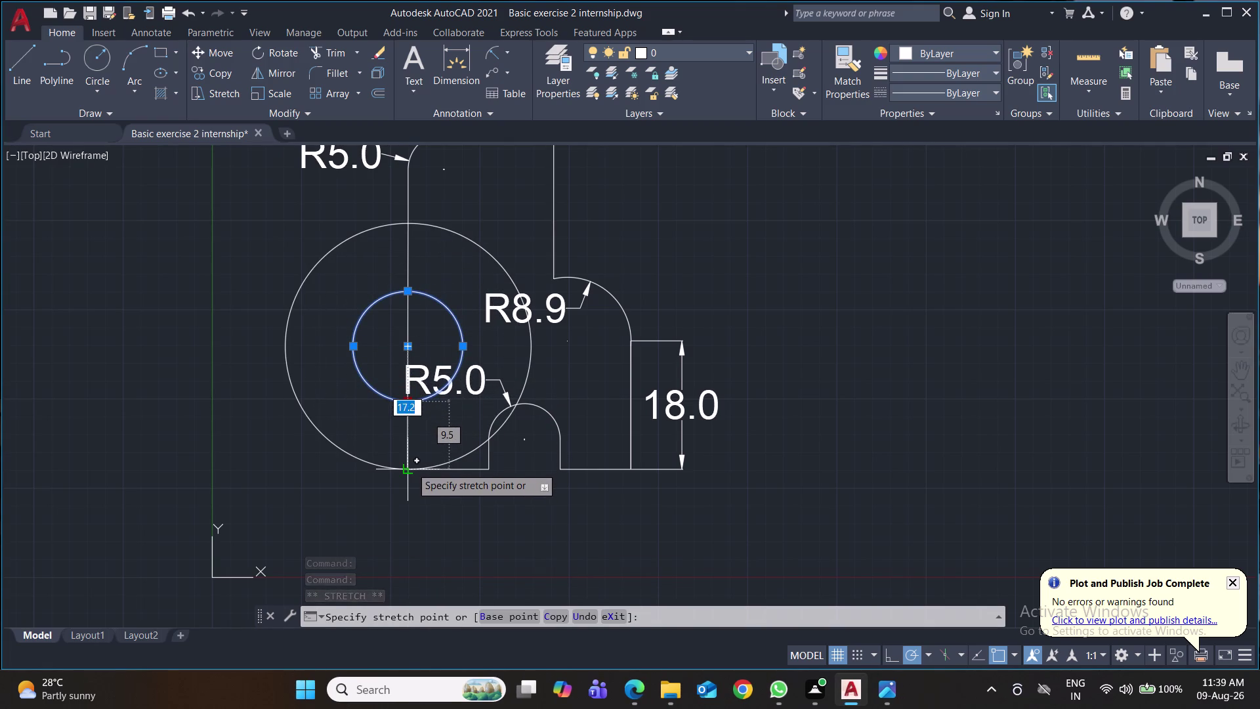
click(411, 466)
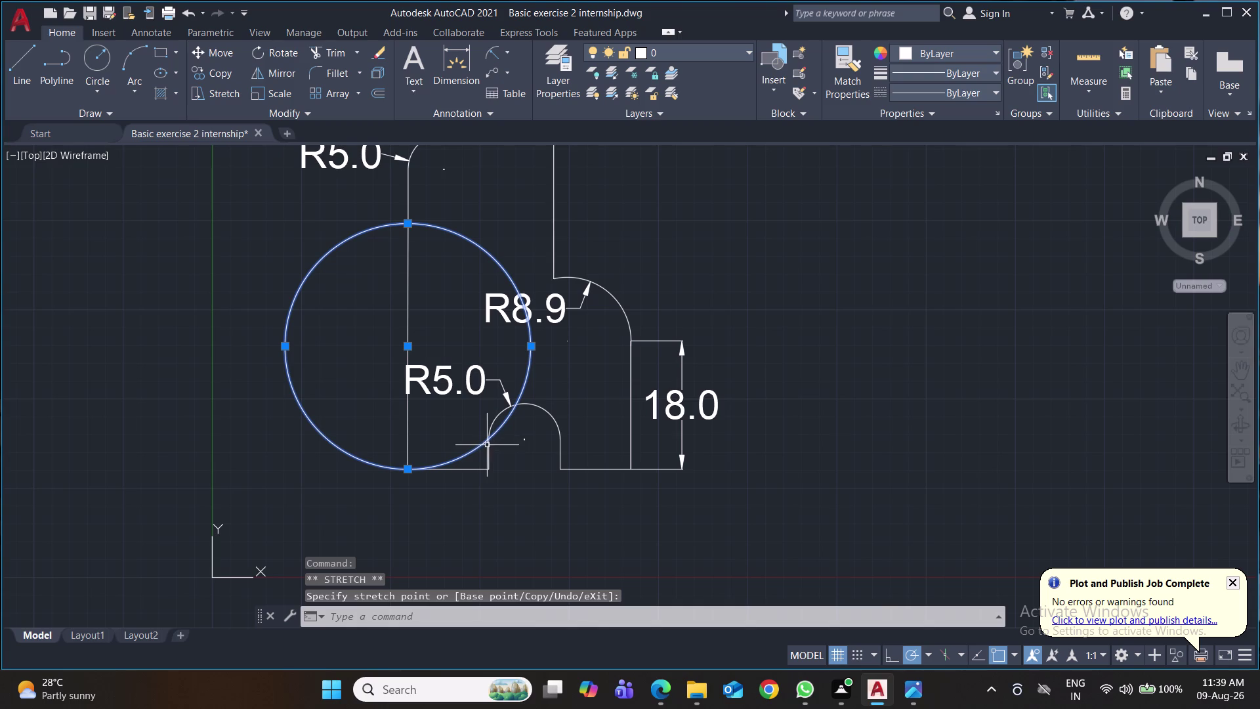
key(ctrl+z)
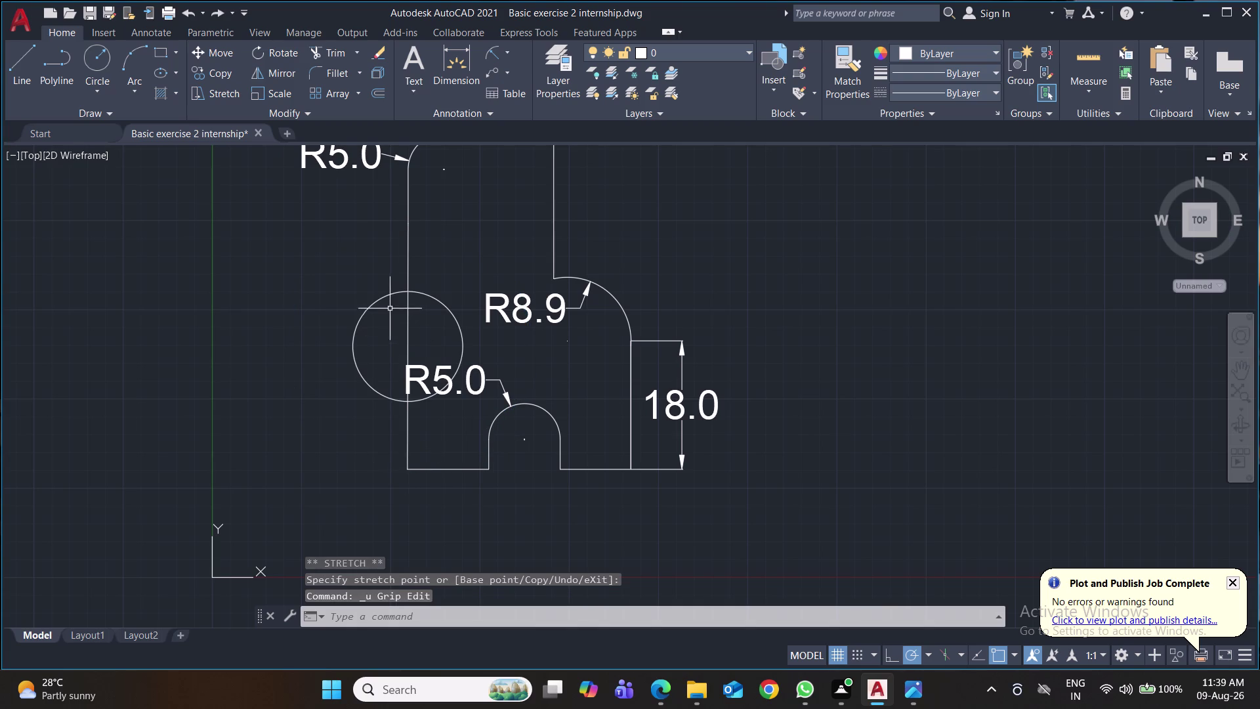
click(385, 298)
click(408, 346)
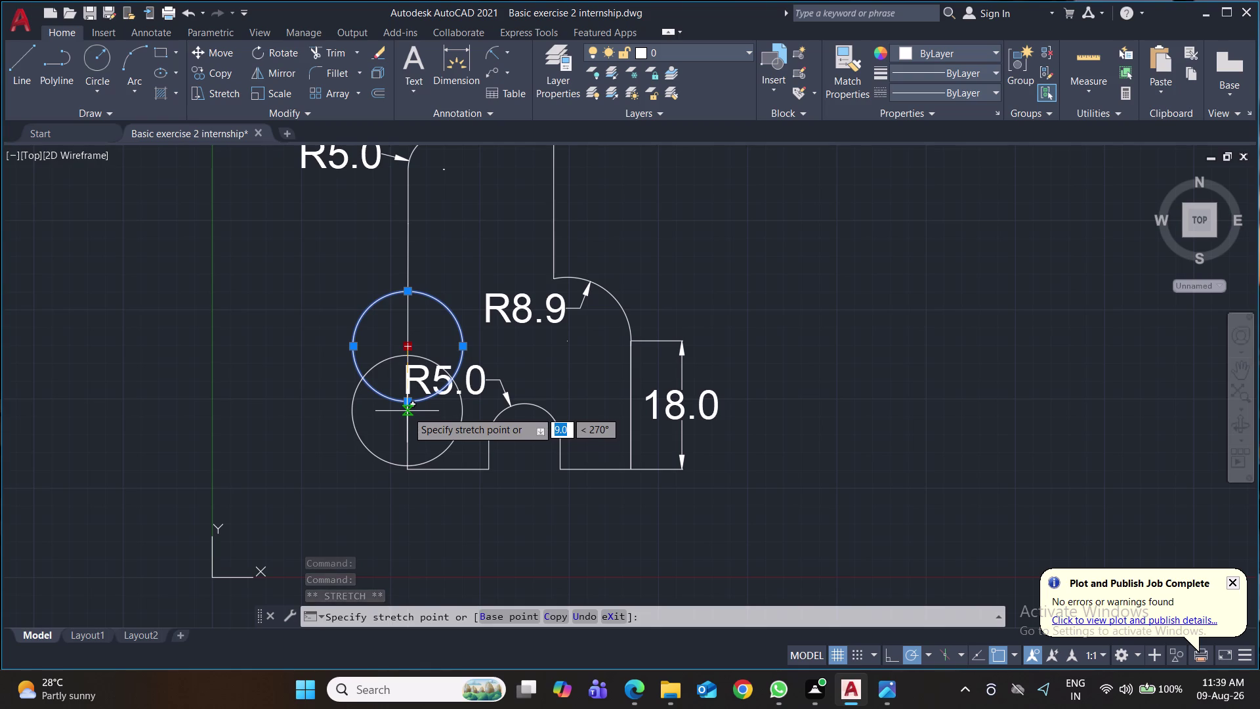
scroll(up, 3)
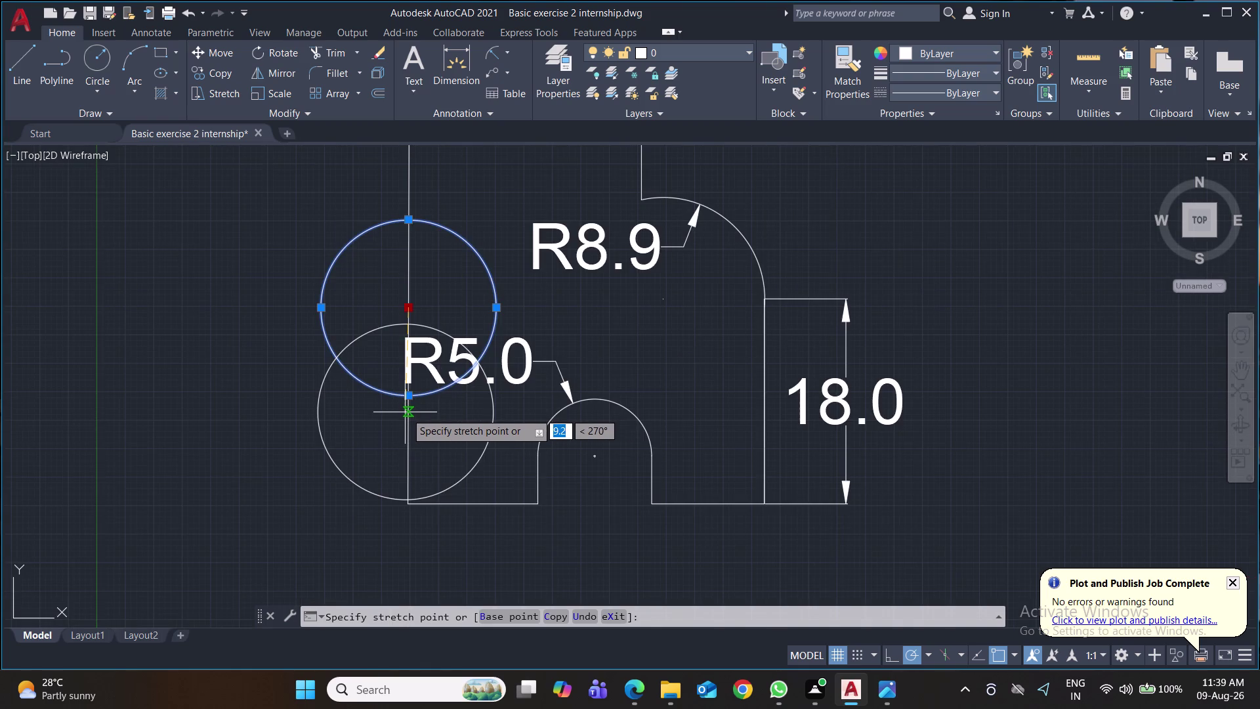
scroll(up, 3)
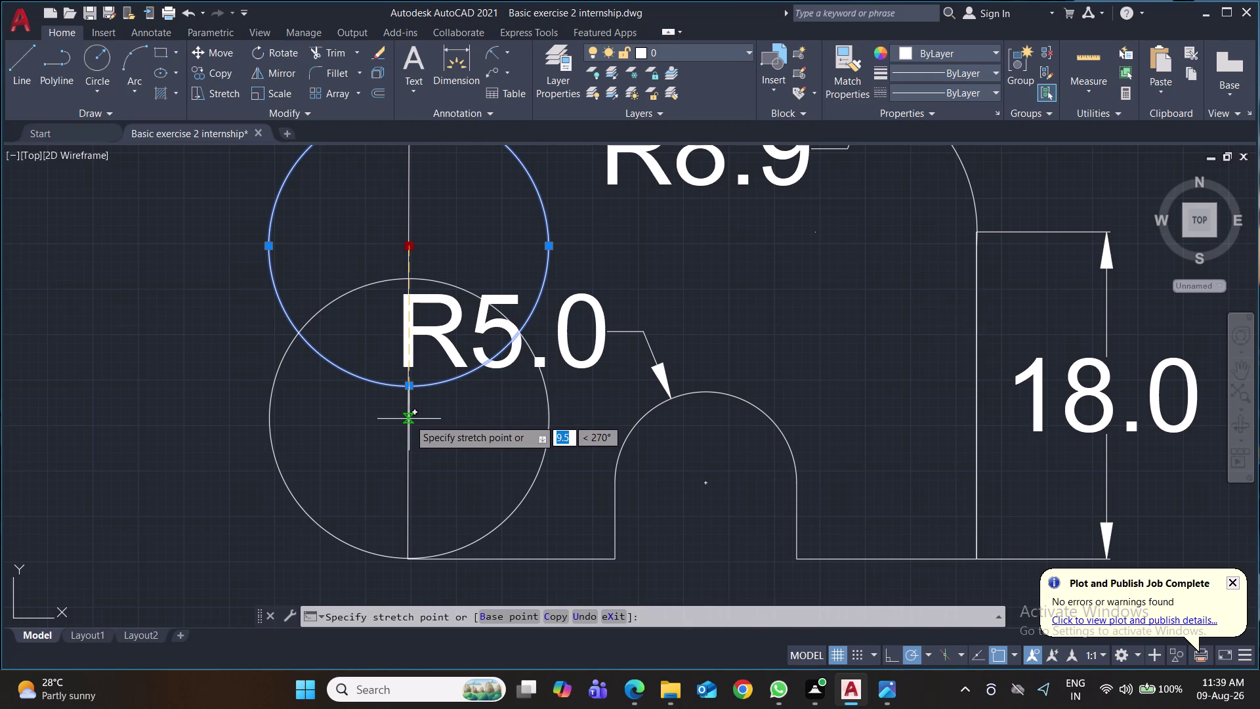
click(409, 419)
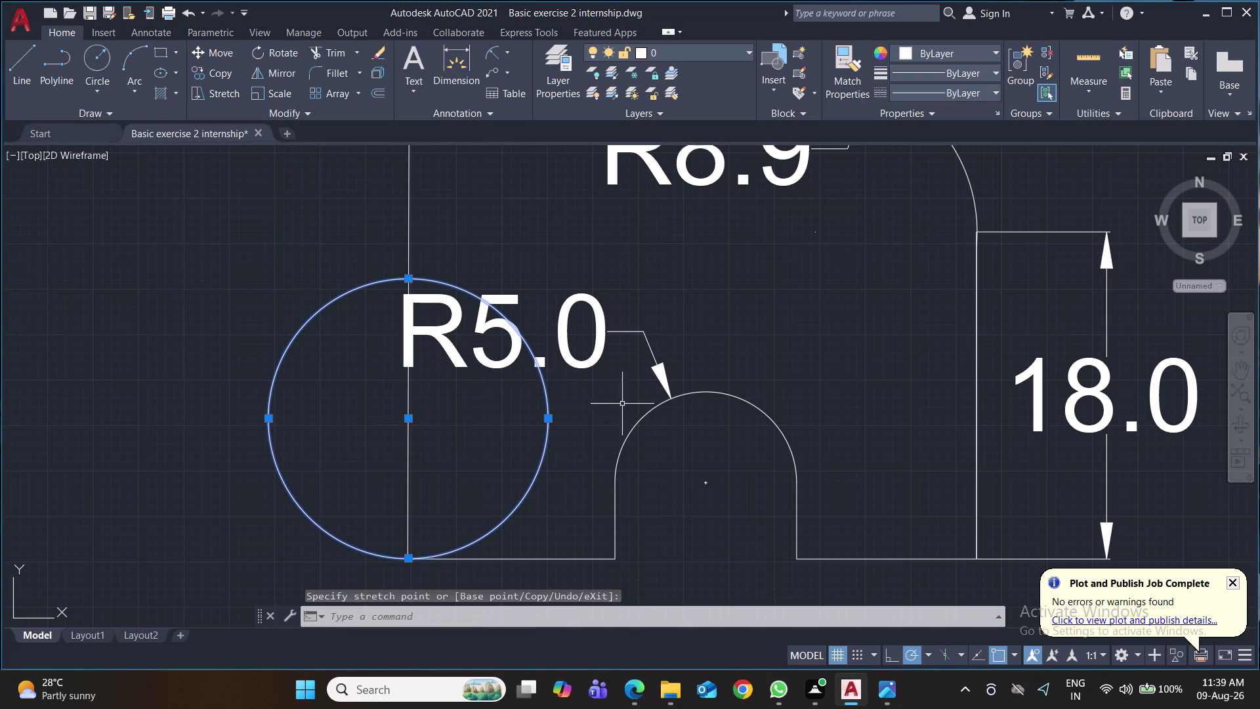
key(ctrl+s)
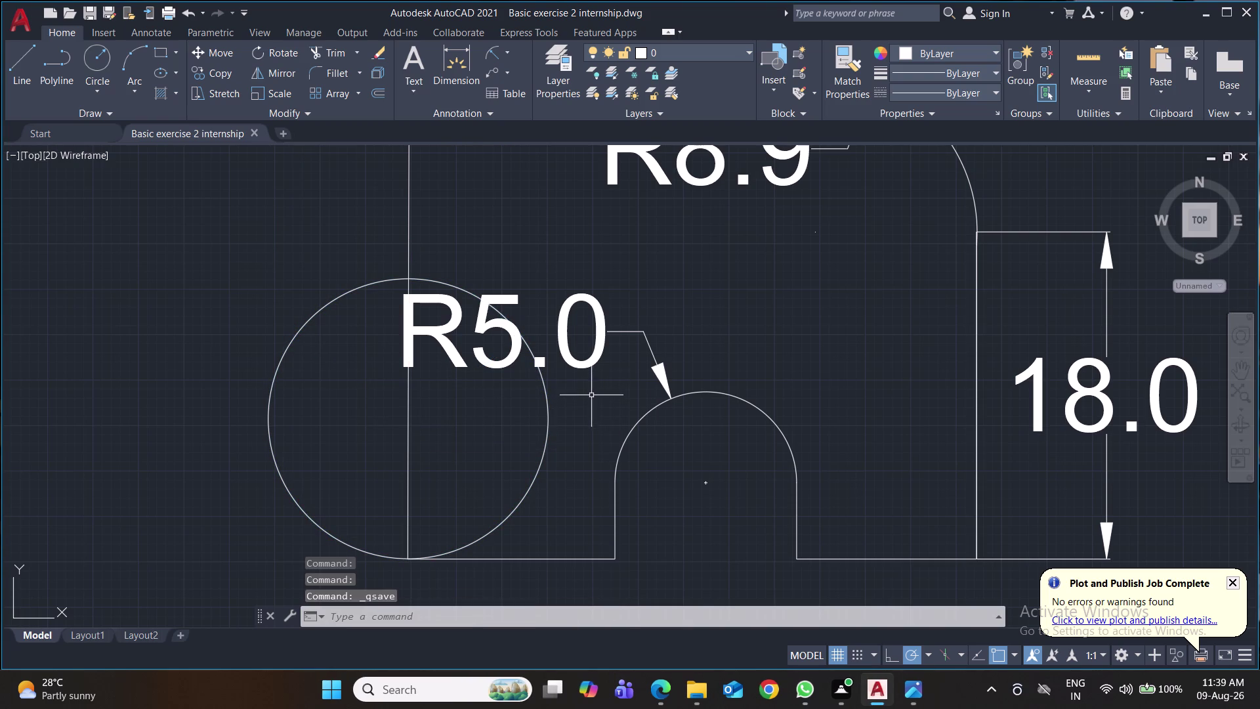
Snap the circle's lowest point onto the bottom-left corner, save, and zoom out.
scroll(down, 3)
middle_drag(579, 429, 495, 282)
scroll(up, 3)
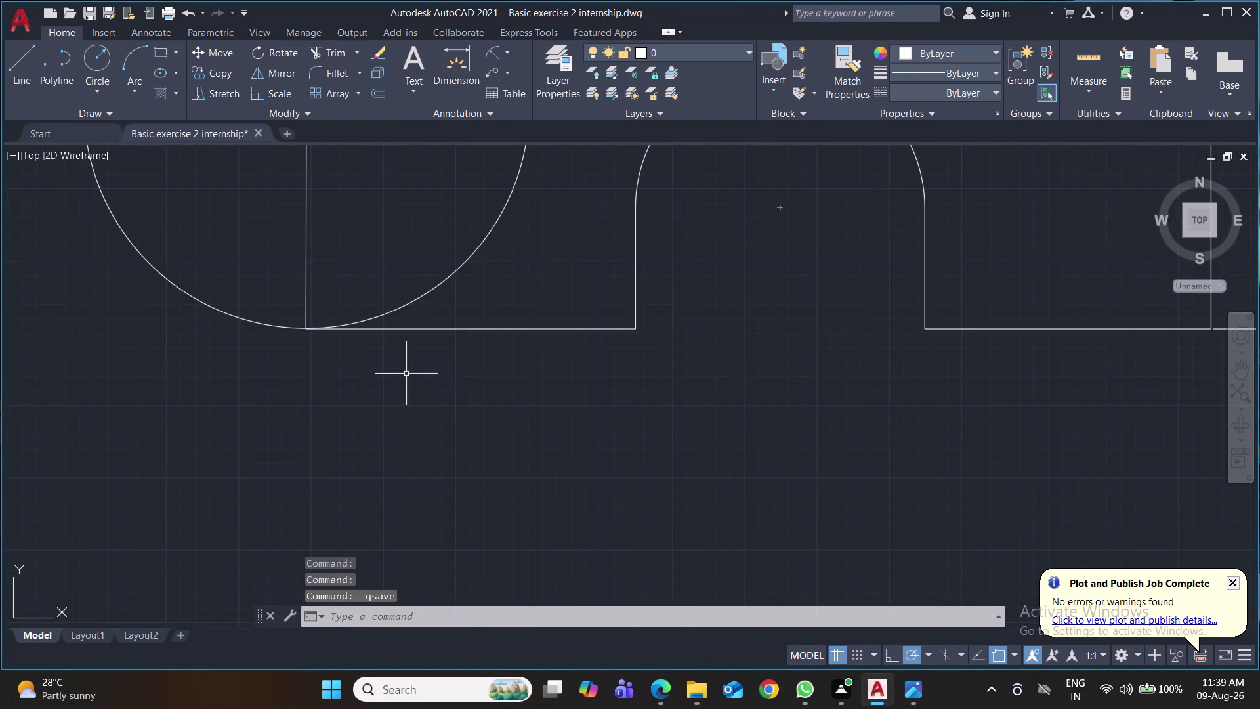
scroll(up, 3)
middle_drag(362, 367, 408, 473)
scroll(up, 3)
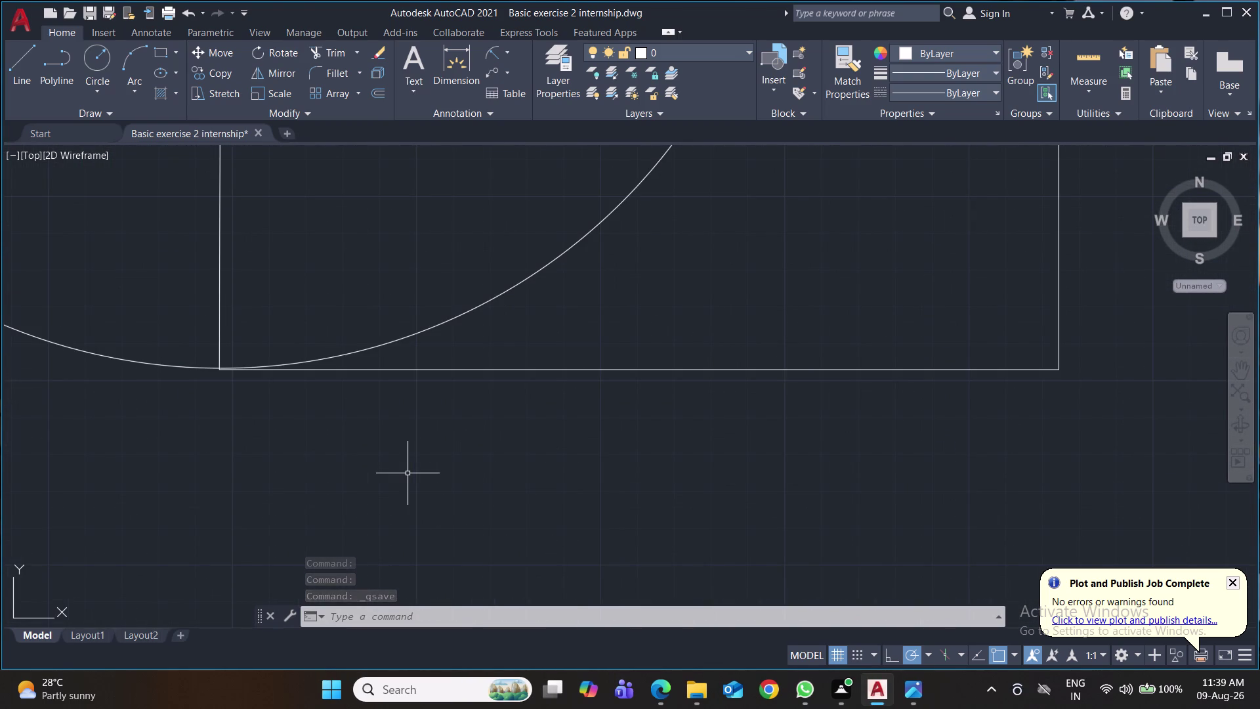
scroll(up, 3)
middle_drag(361, 436, 448, 483)
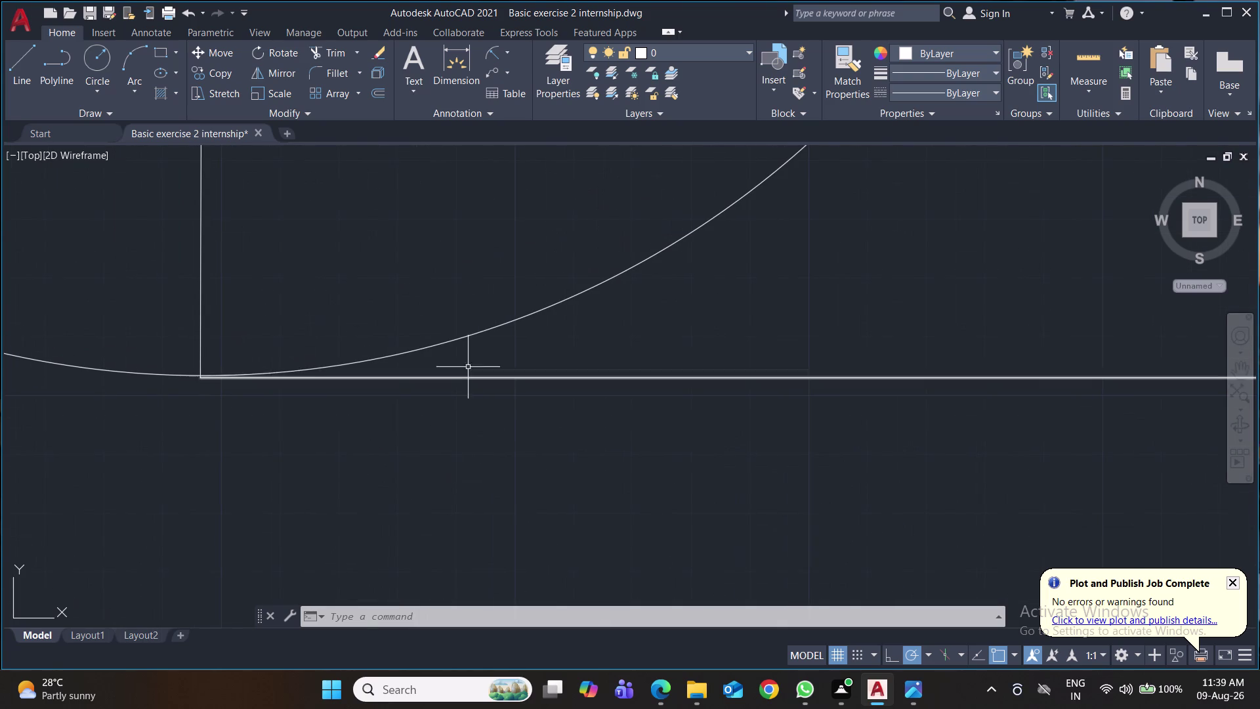
click(463, 338)
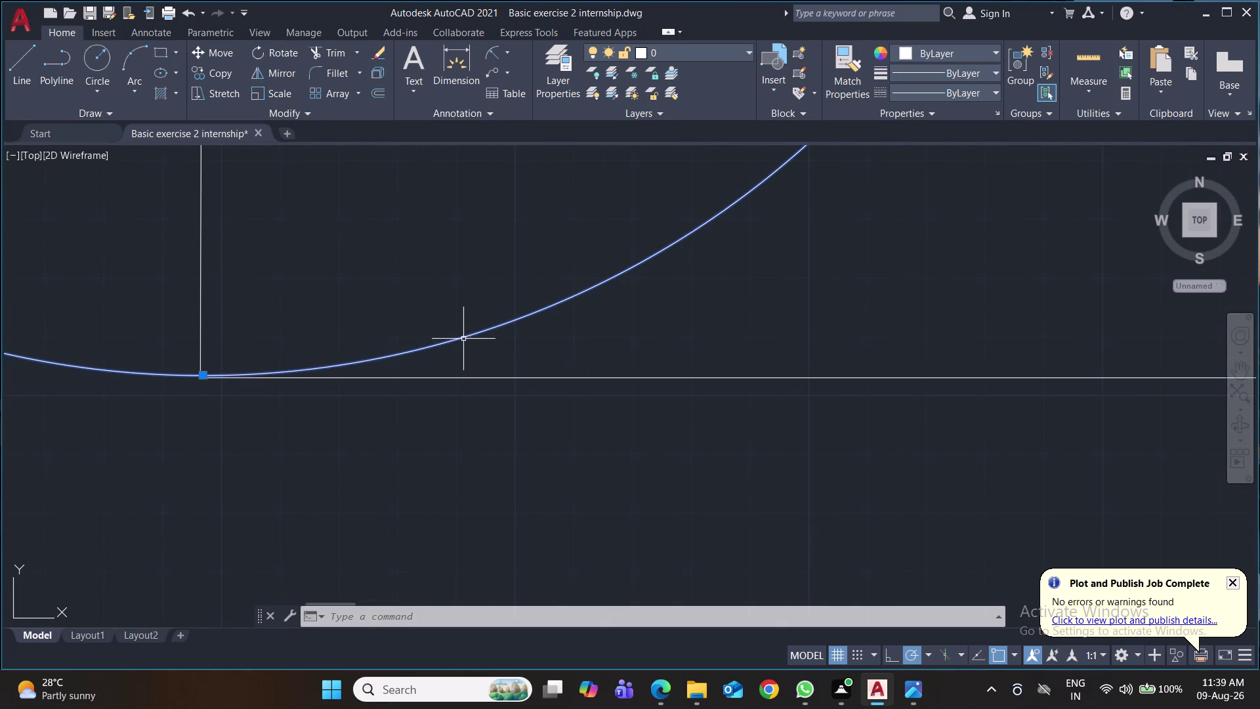
click(199, 378)
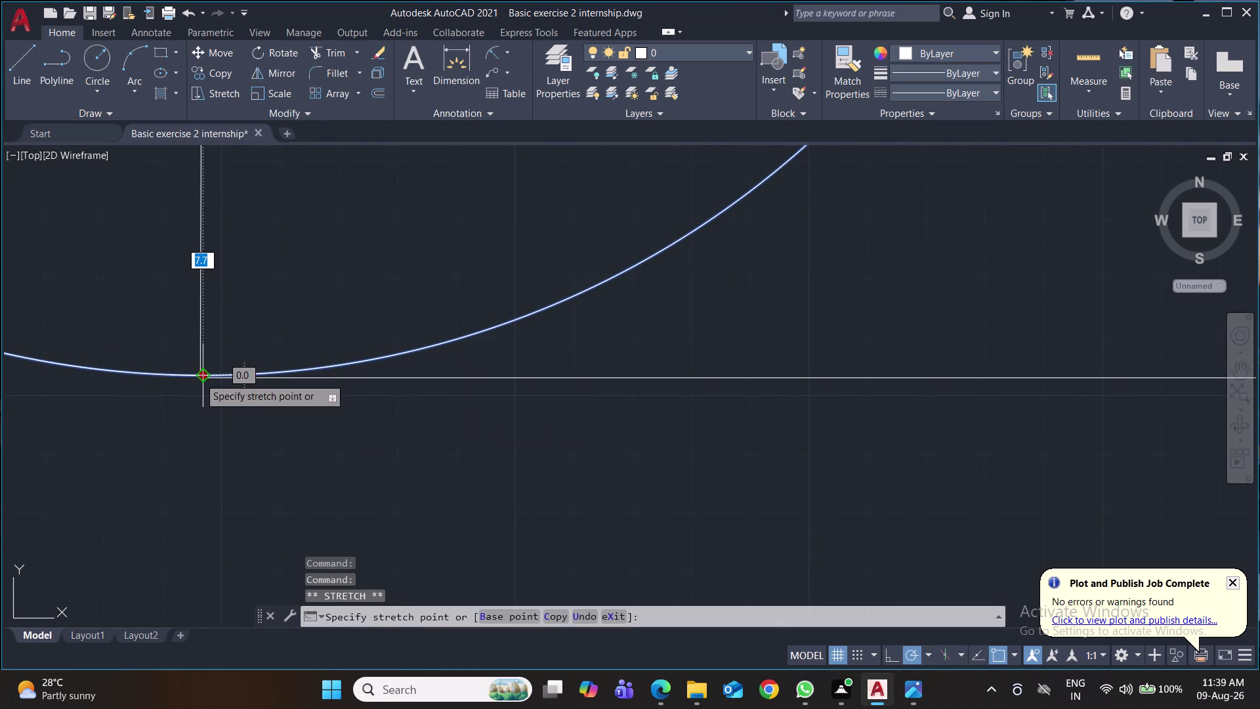
click(197, 379)
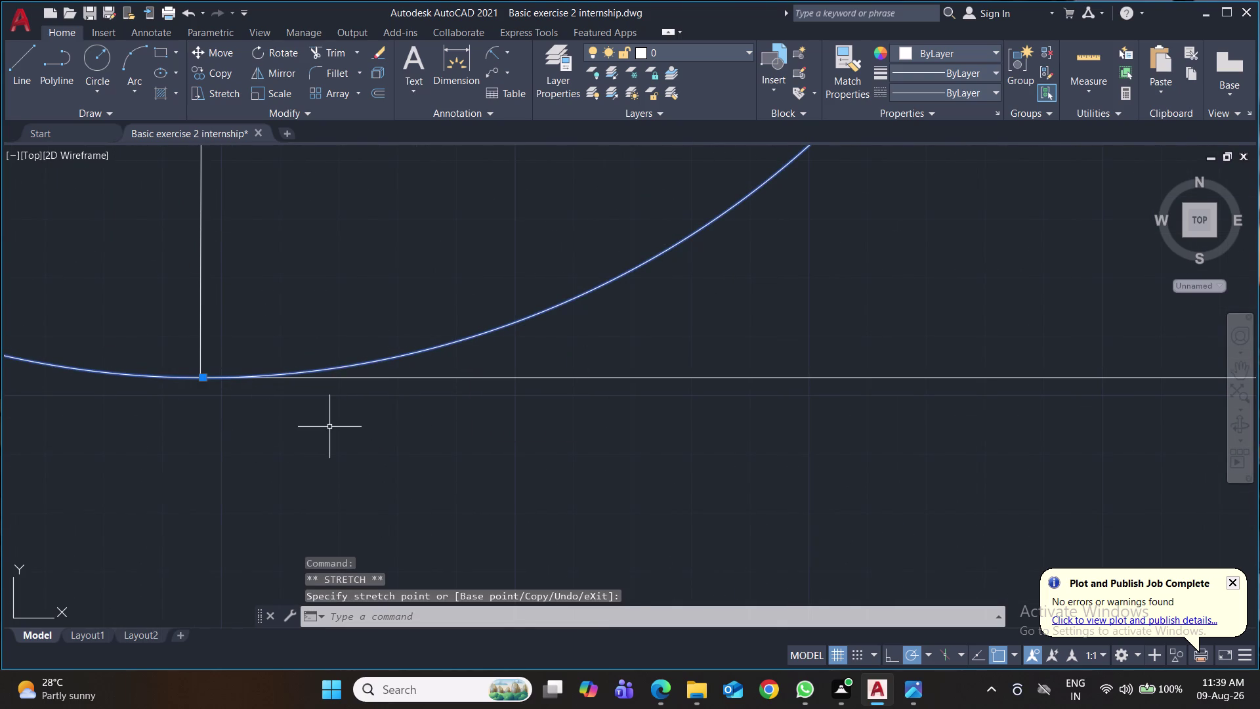
key(ctrl+s)
key(ctrl+s)
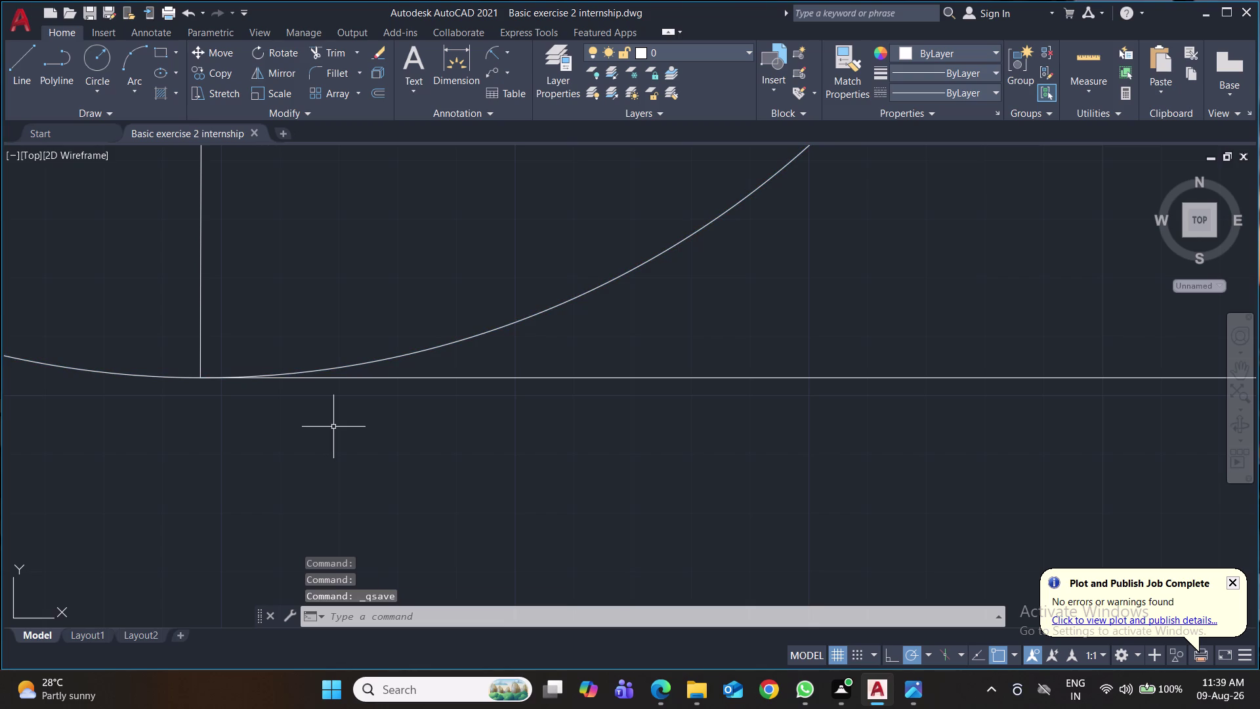
scroll(down, 3)
scroll(down, 3)
scroll(down, 3)
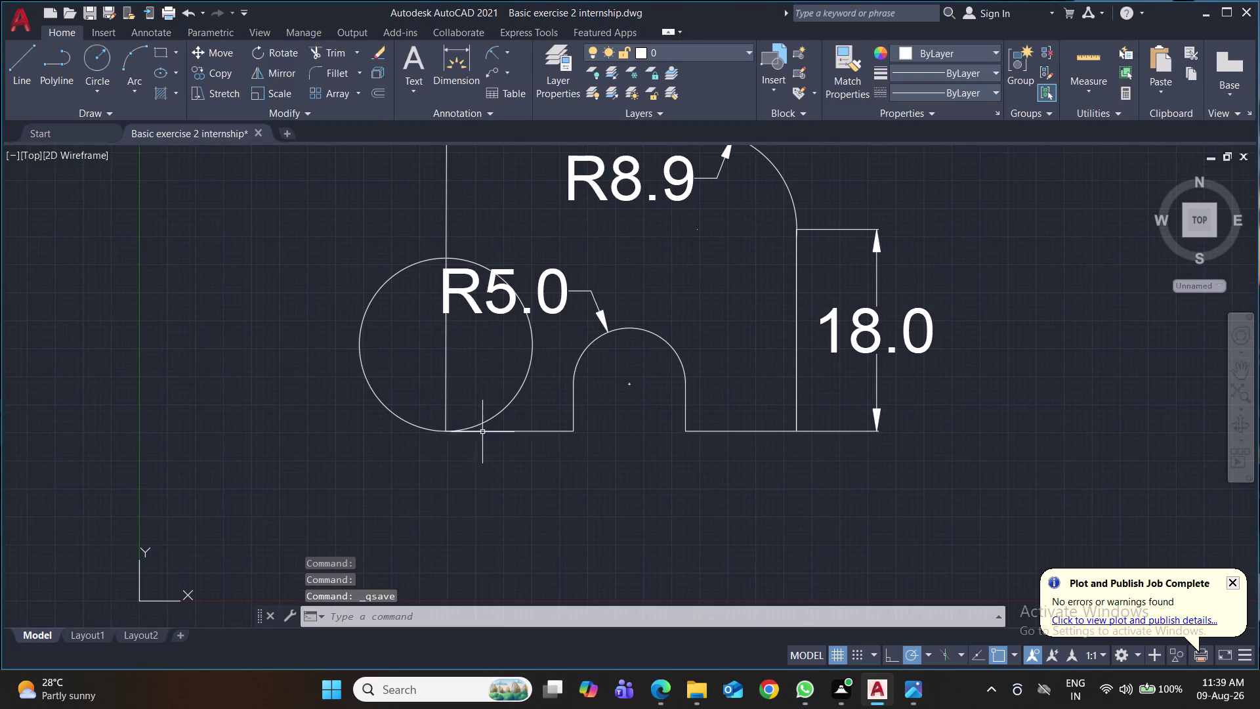
Trim the circle's inner portion and the excess piece at the lower-left corner, then save.
text(tr)
key(Return)
click(447, 357)
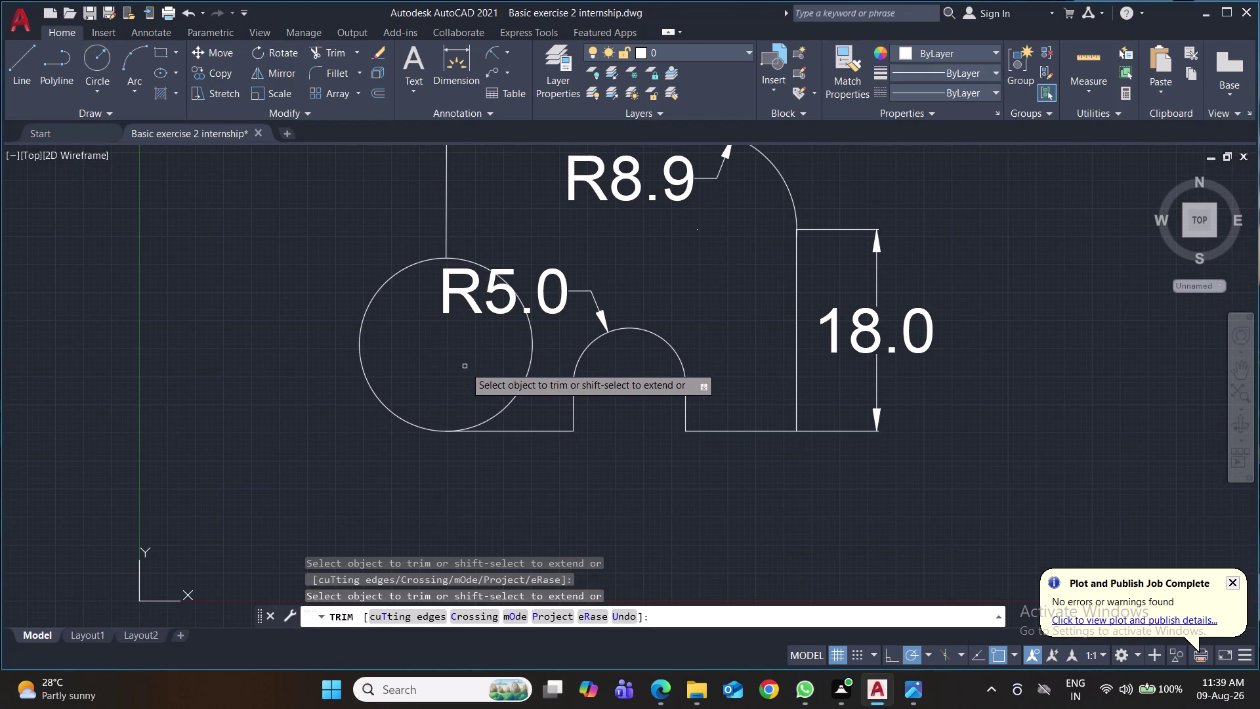
click(523, 380)
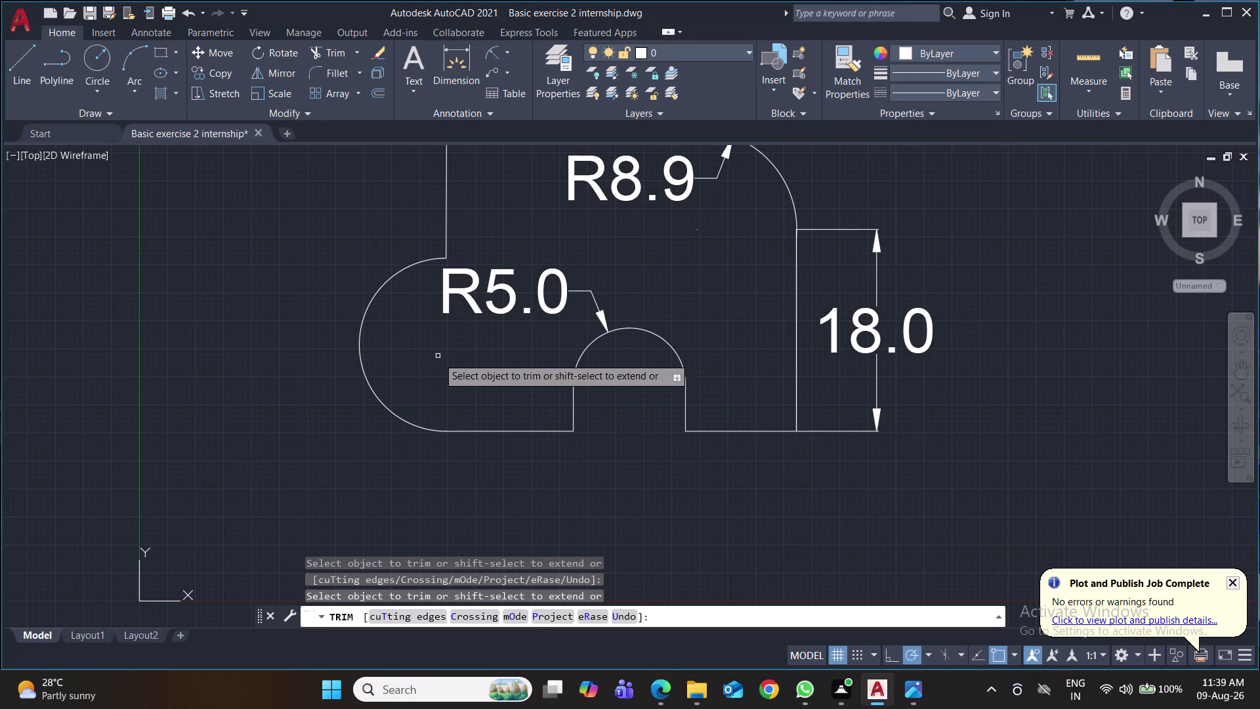
middle_drag(450, 358, 417, 497)
scroll(down, 3)
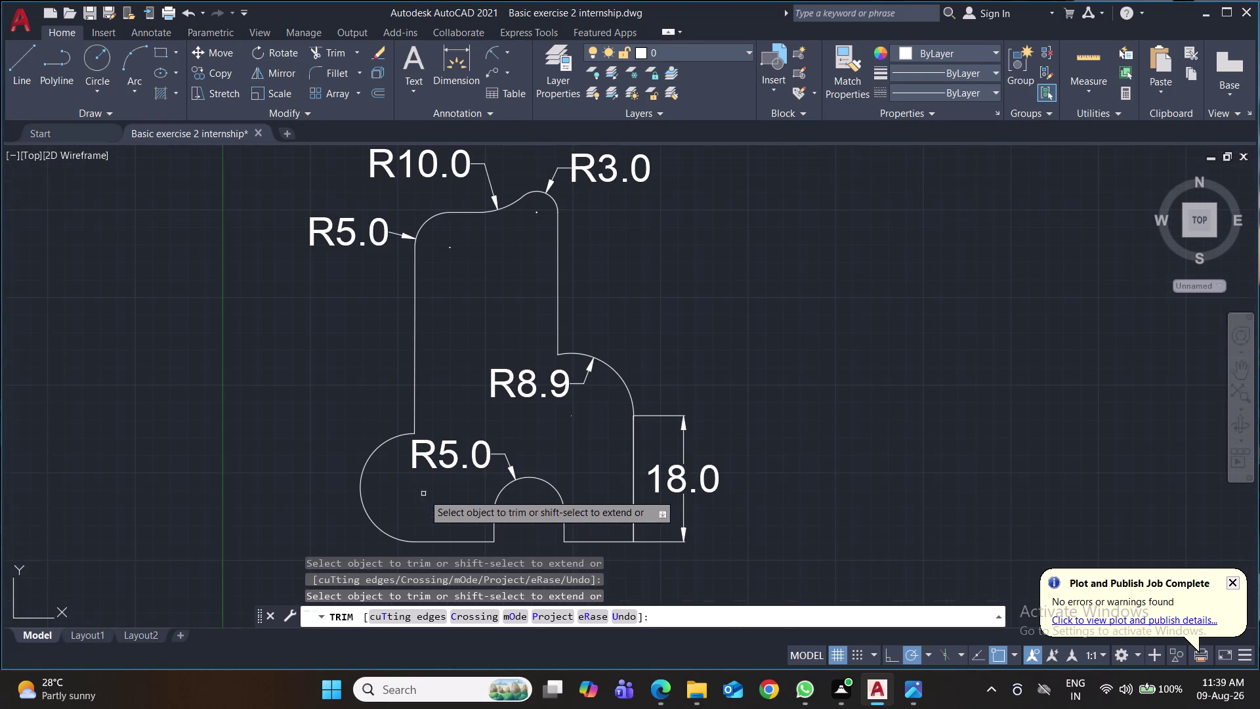
middle_drag(801, 405, 747, 359)
scroll(down, 3)
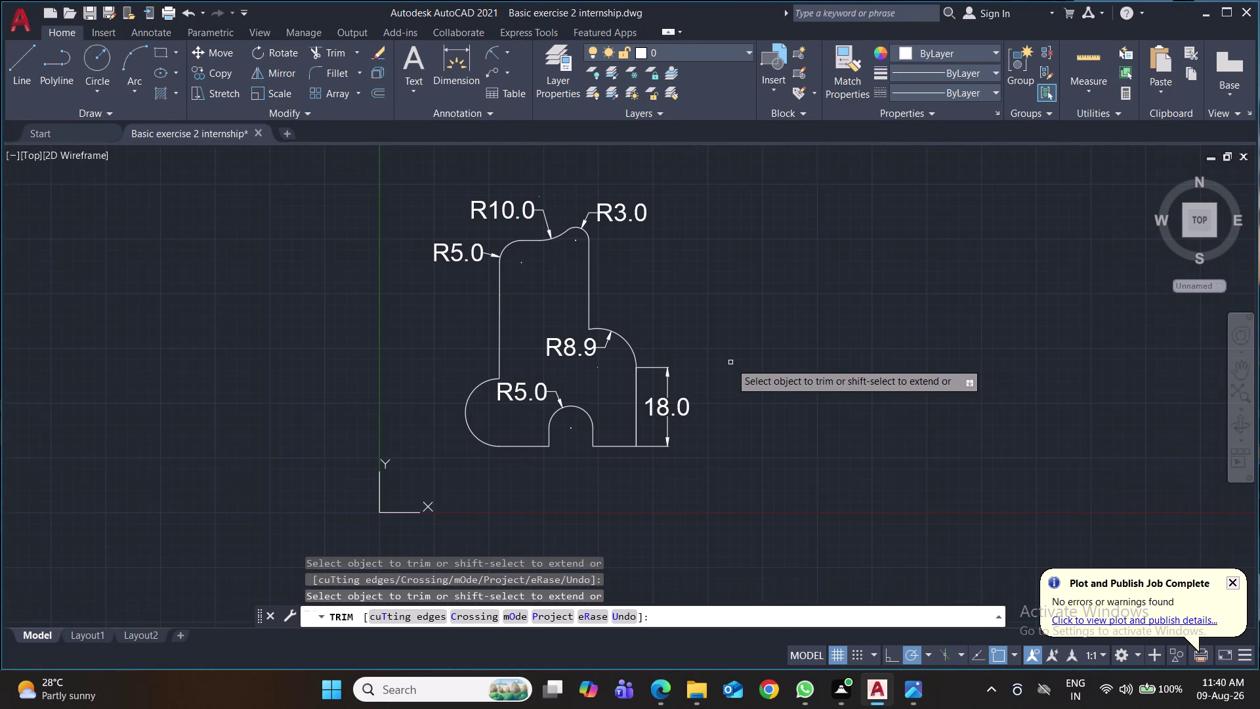
scroll(up, 3)
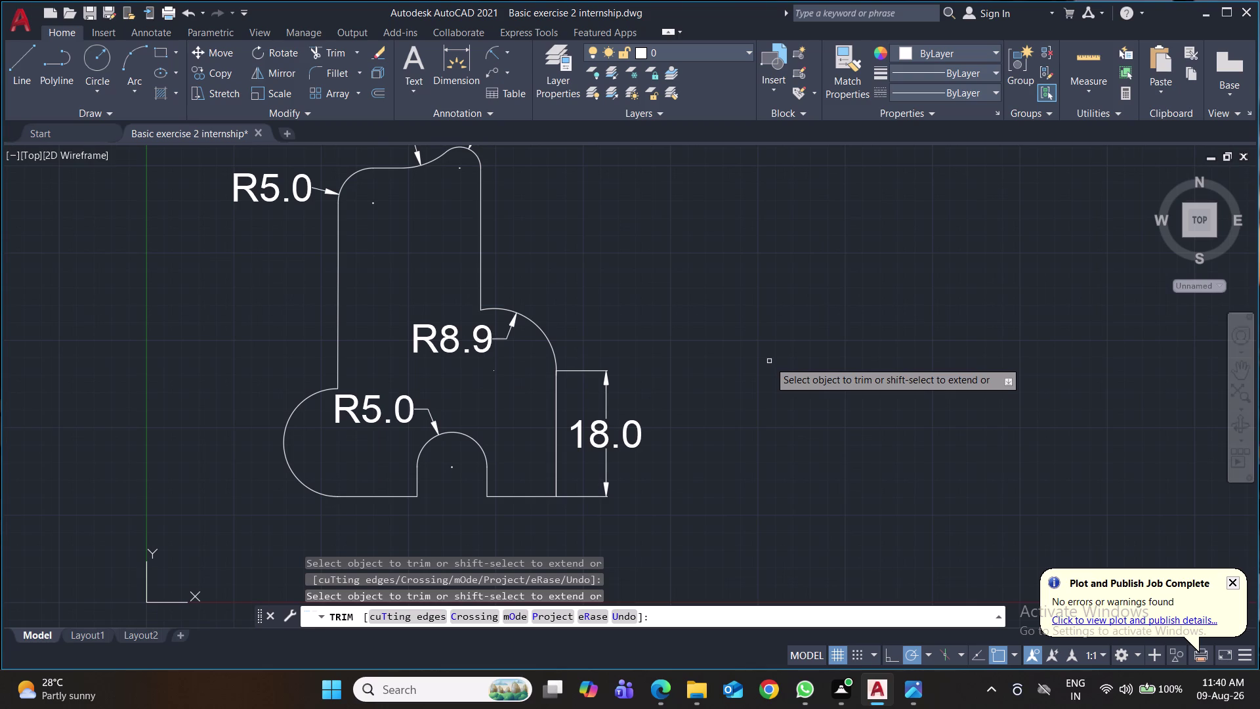
key(ctrl+s)
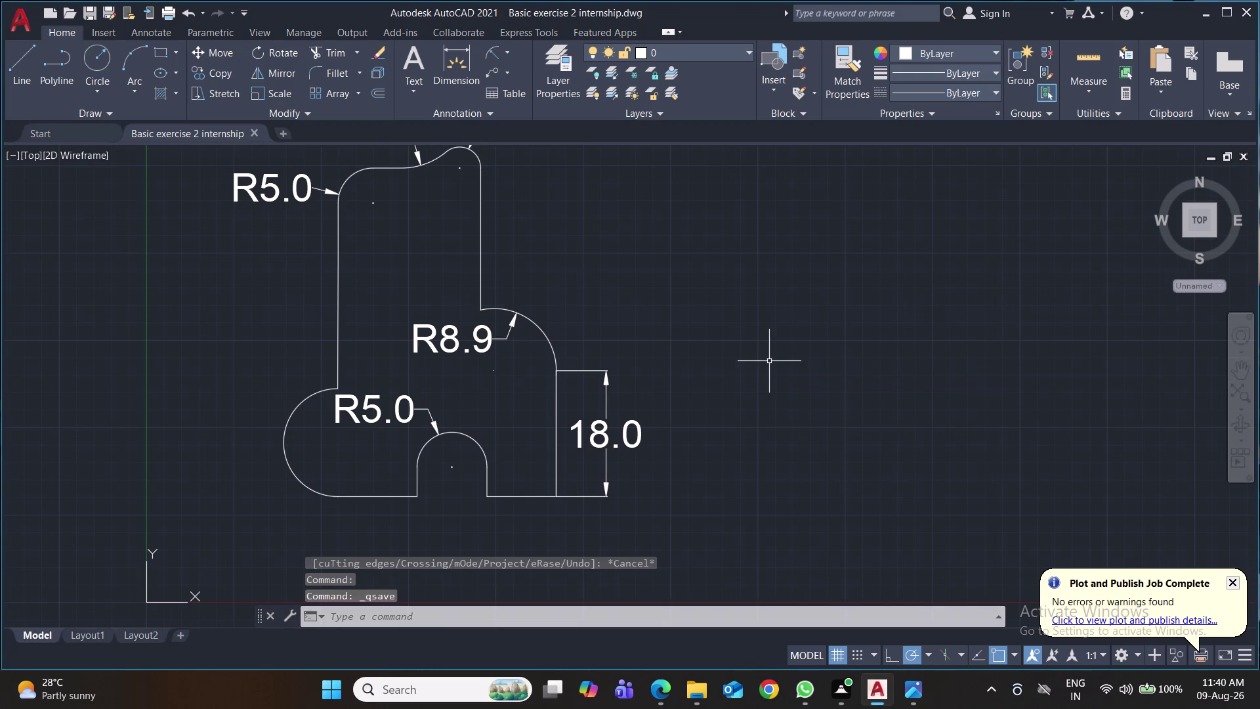
click(96, 84)
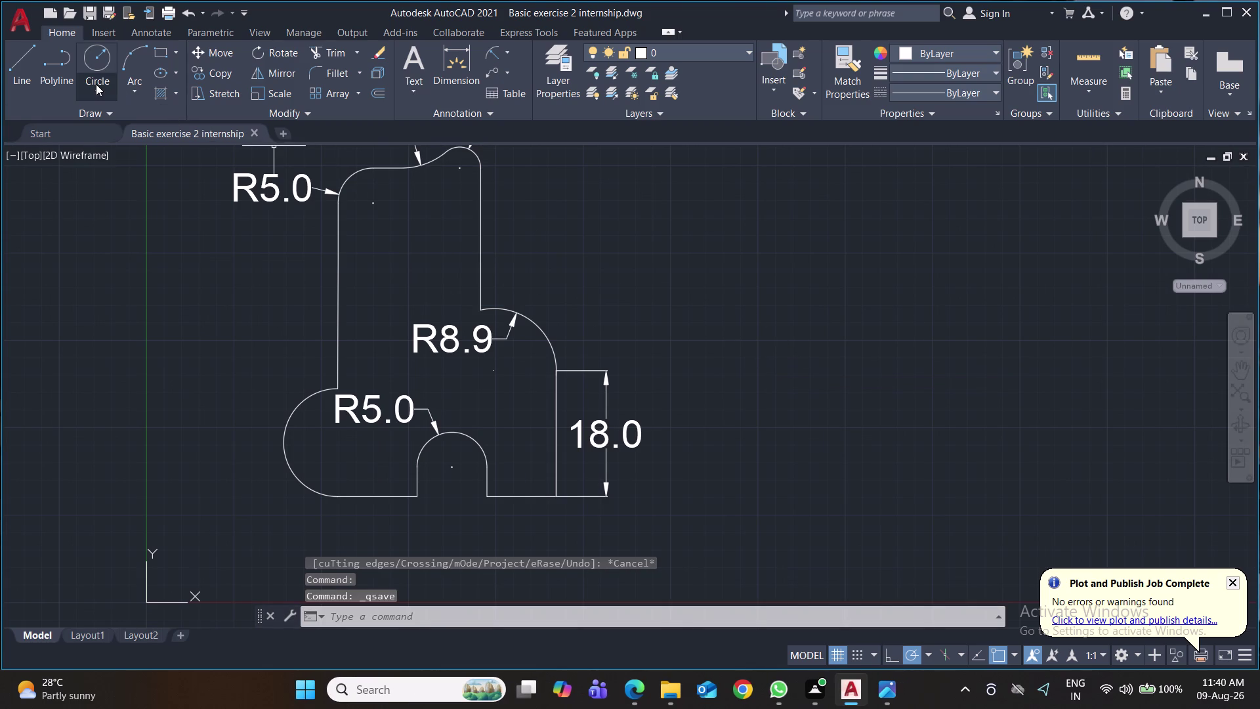
Draw a radius-2 circle tangent to the left vertical edge and the lower-left lobe arc.
click(149, 256)
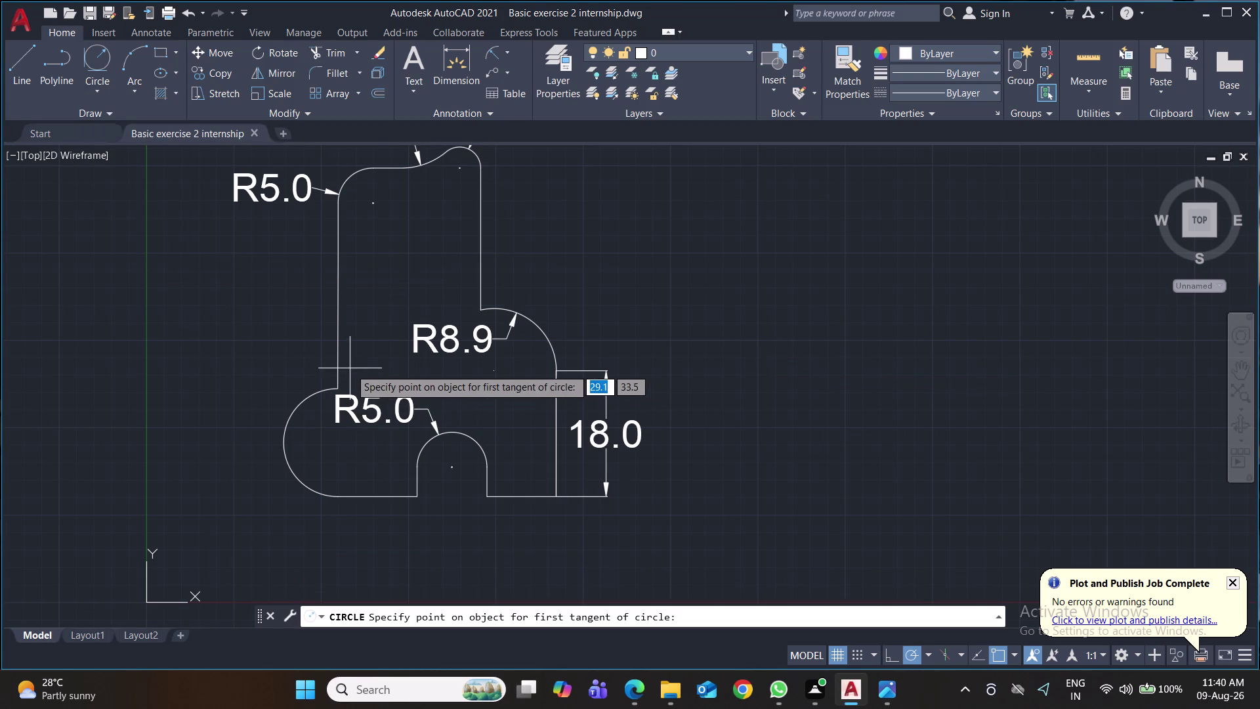
click(338, 363)
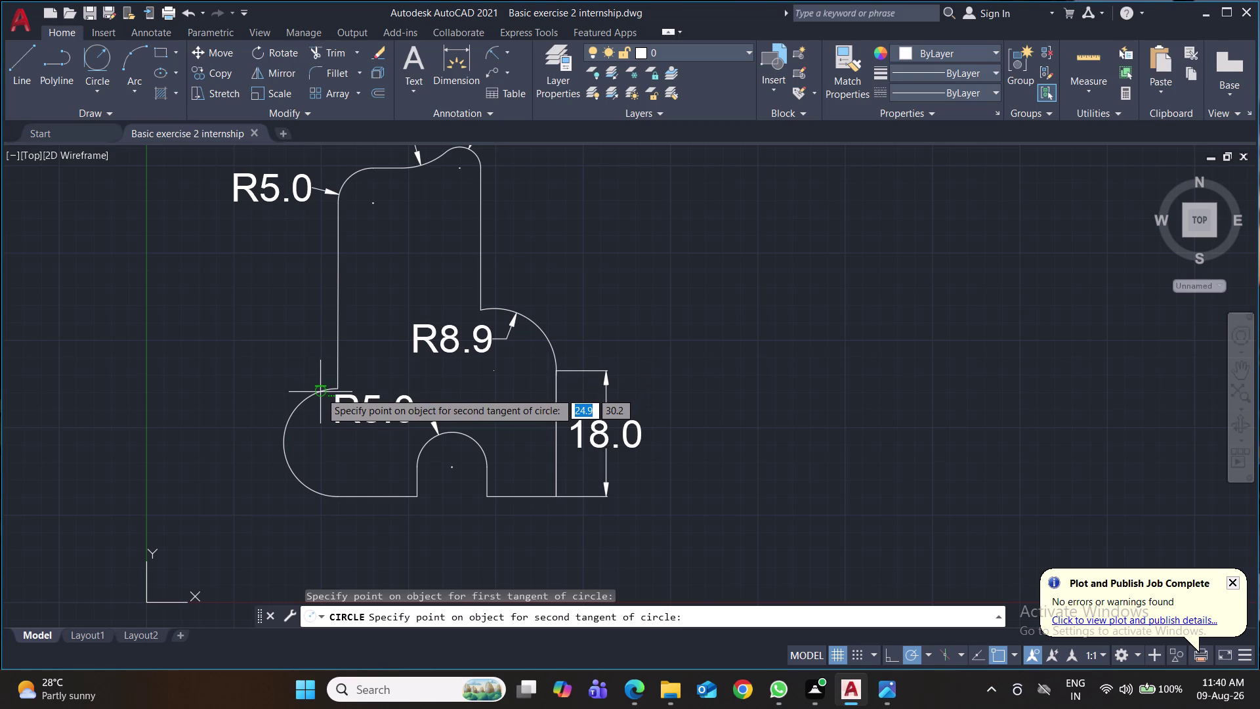
click(321, 391)
key(2)
key(Return)
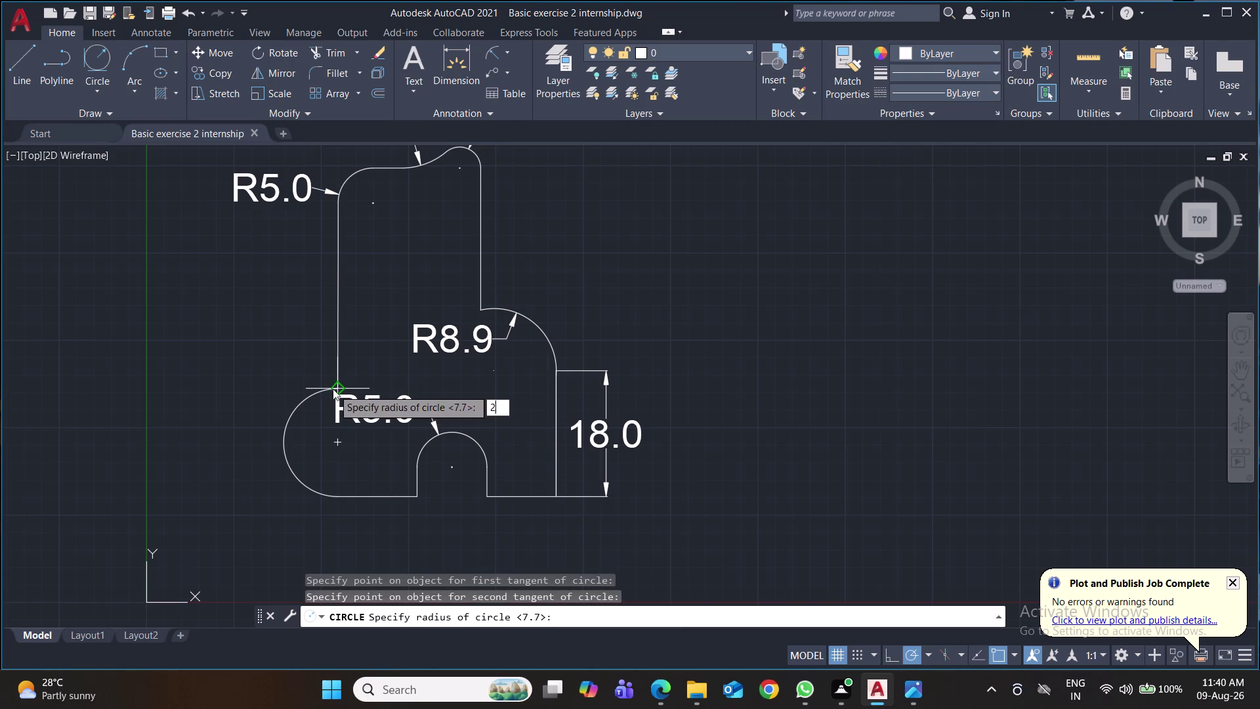
key(ctrl+s)
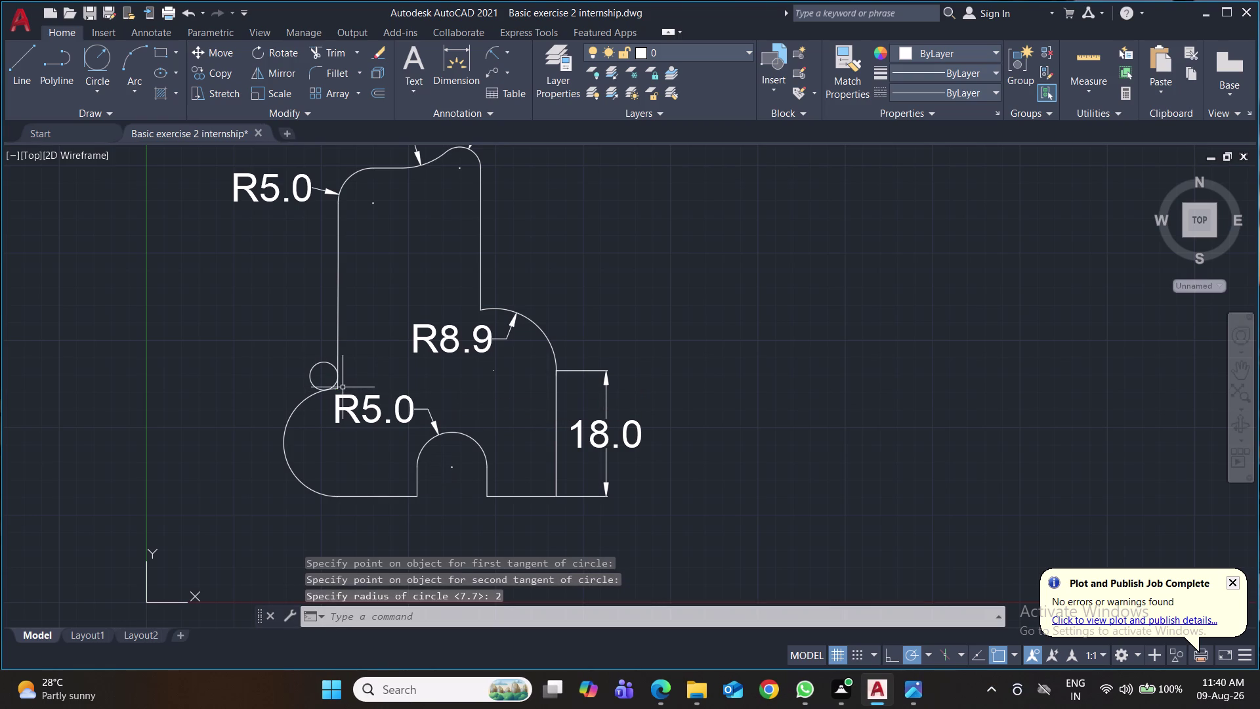
Trim the sharp corner and the circle's outer arc to leave a radius-2 rounded corner.
scroll(up, 3)
key(t)
key(r)
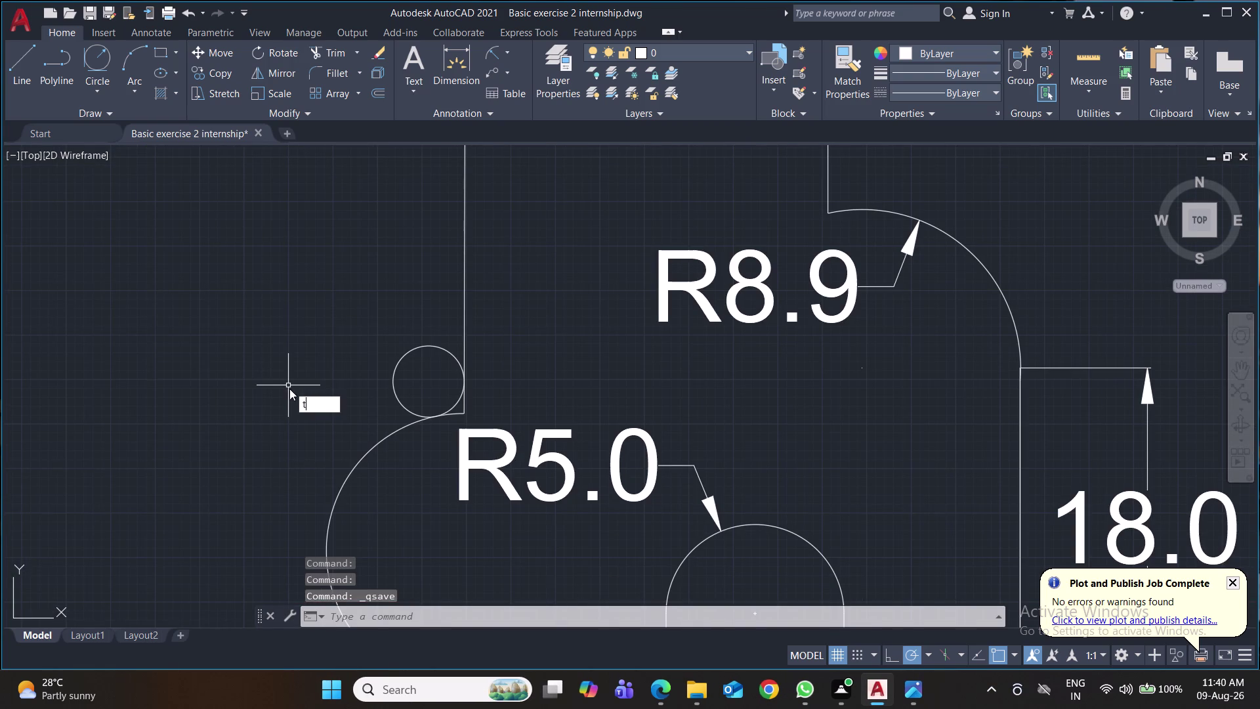
key(Return)
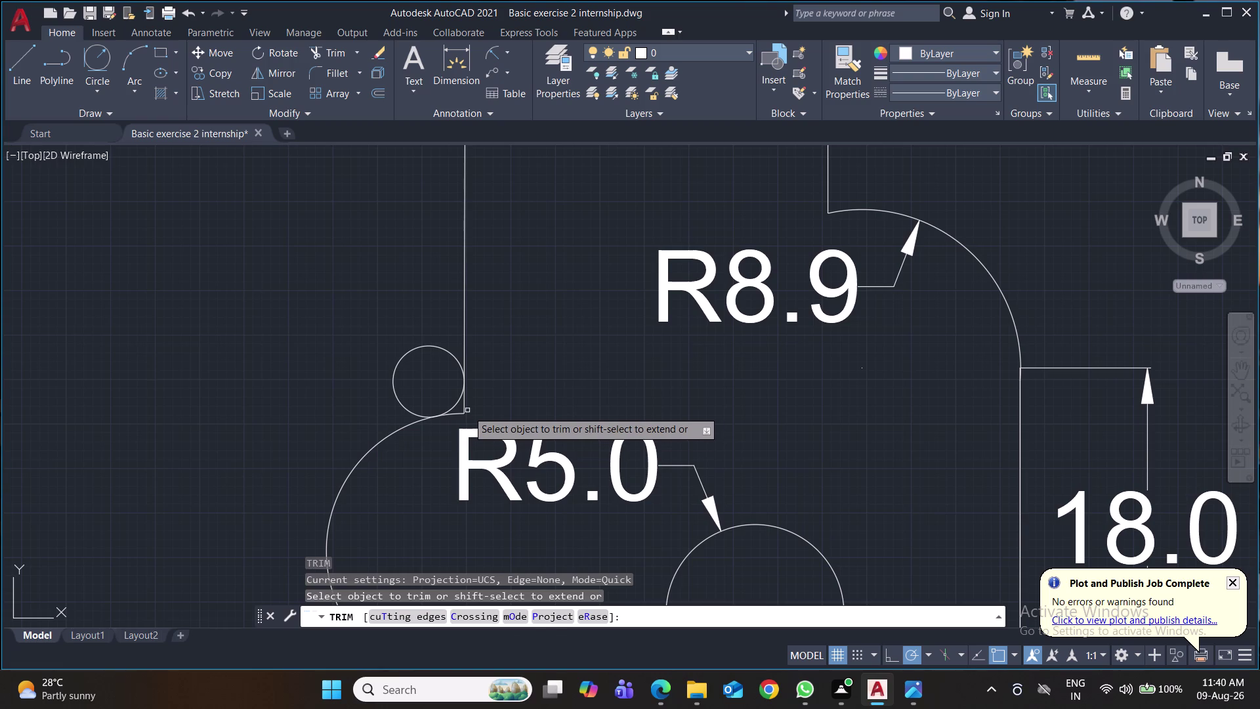
click(463, 410)
click(457, 414)
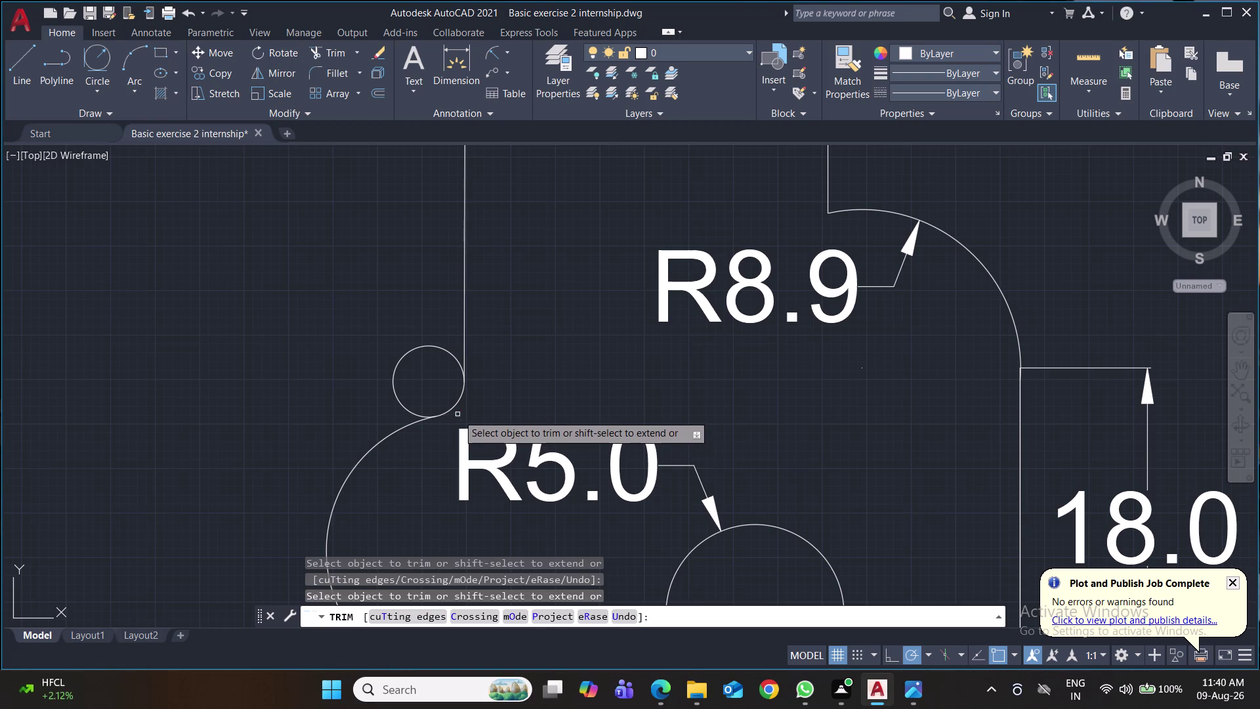
click(395, 373)
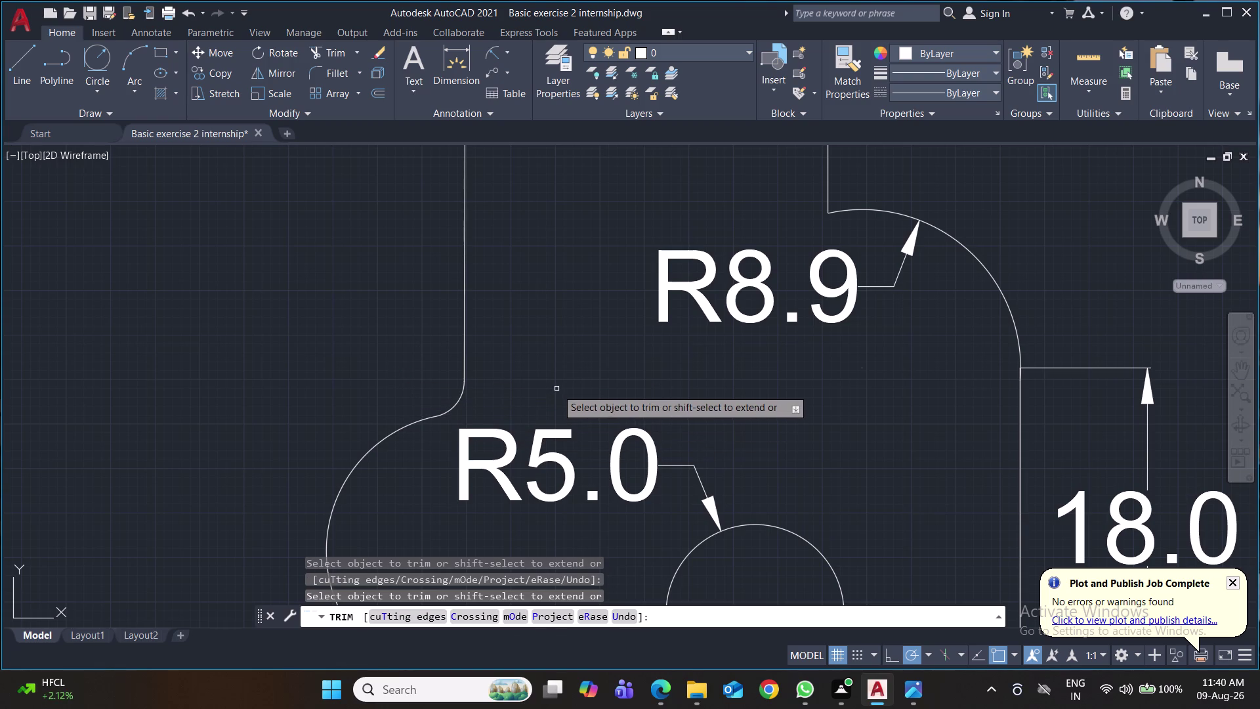
scroll(down, 3)
middle_drag(823, 397, 793, 400)
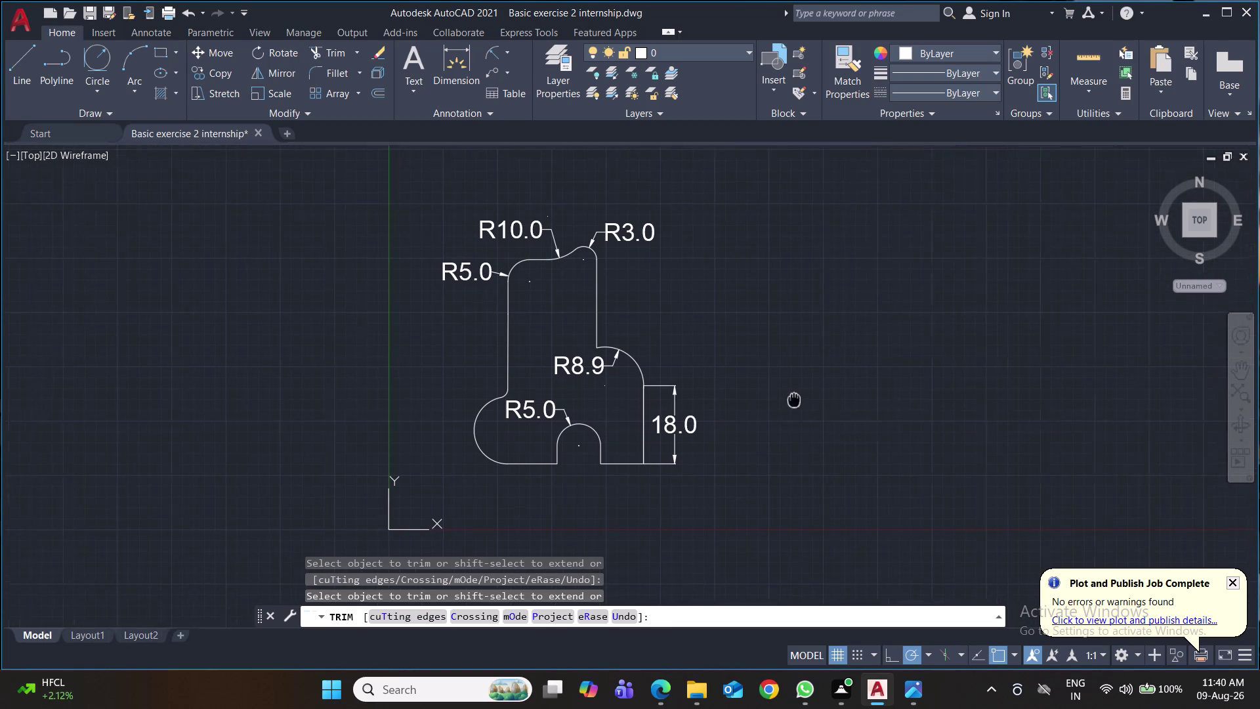
middle_drag(794, 400, 771, 400)
Save the drawing with the new rounded corner.
key(ctrl+s)
key(ctrl+s)
key(ctrl+s)
key(ctrl+s)
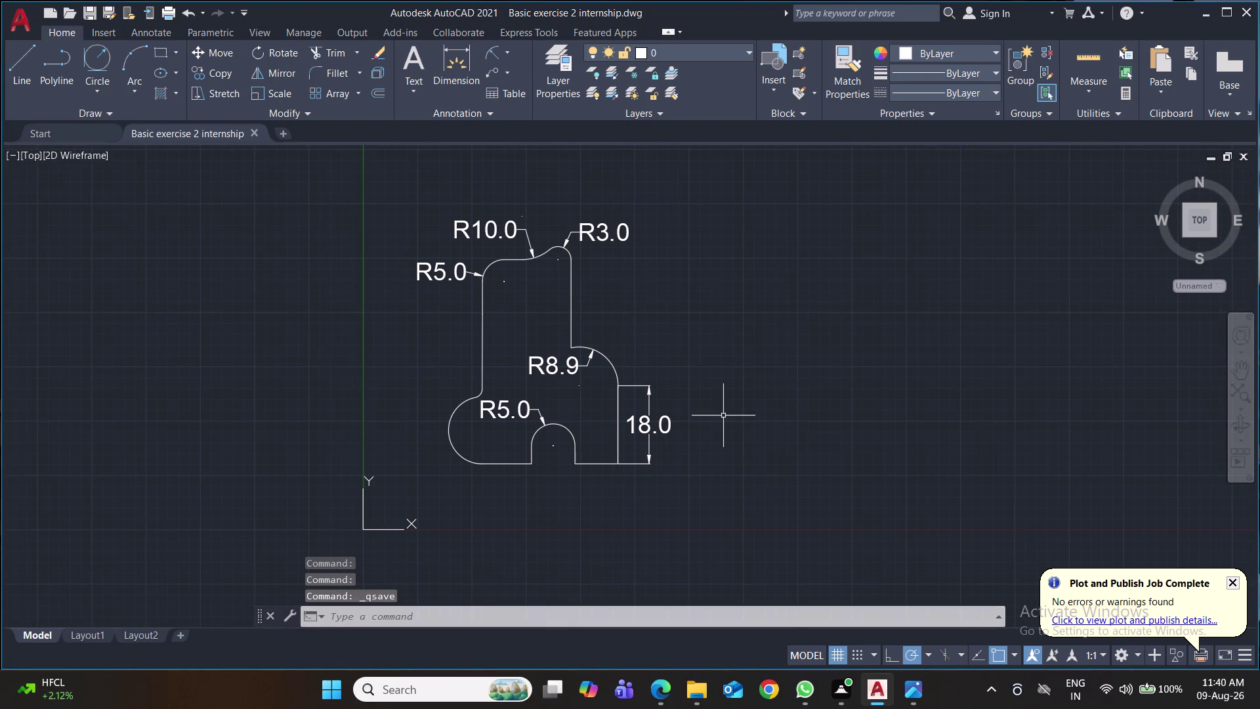
key(ctrl+s)
key(ctrl+s)
scroll(up, 3)
scroll(down, 3)
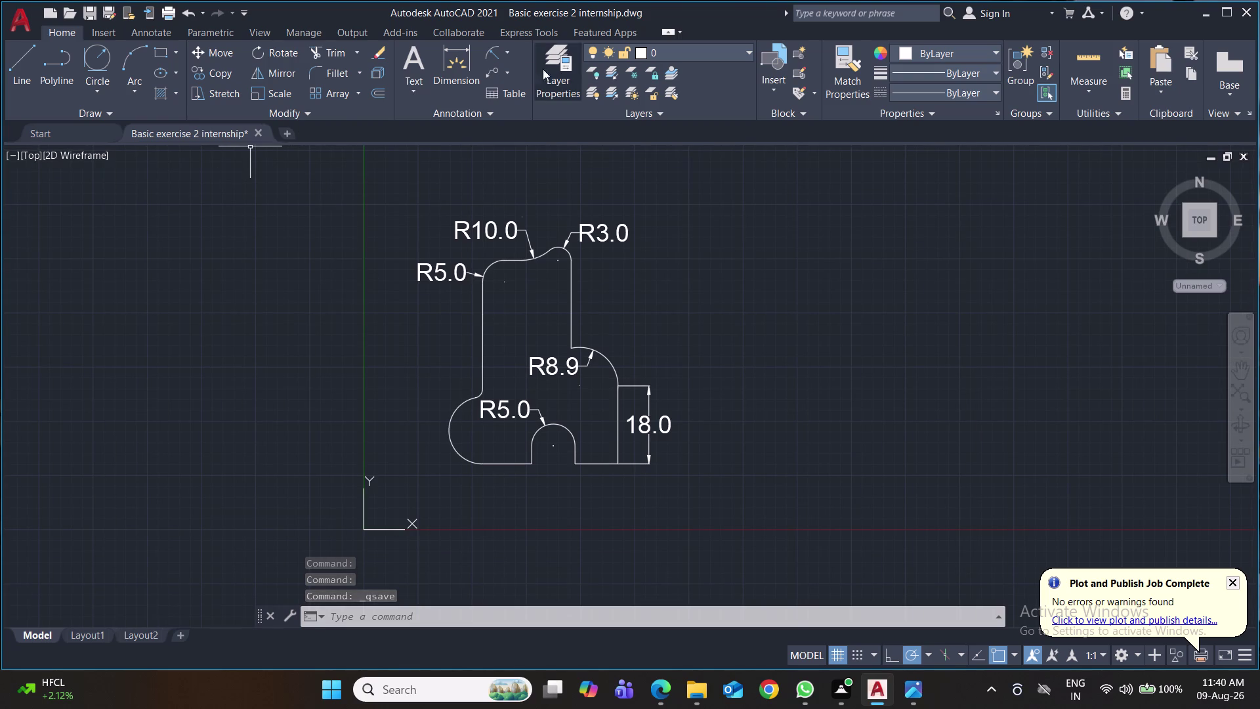
Add radius dimensions R7.7 on the lower-left lobe and R2.0 on the rounded corner, then save.
click(490, 54)
click(448, 429)
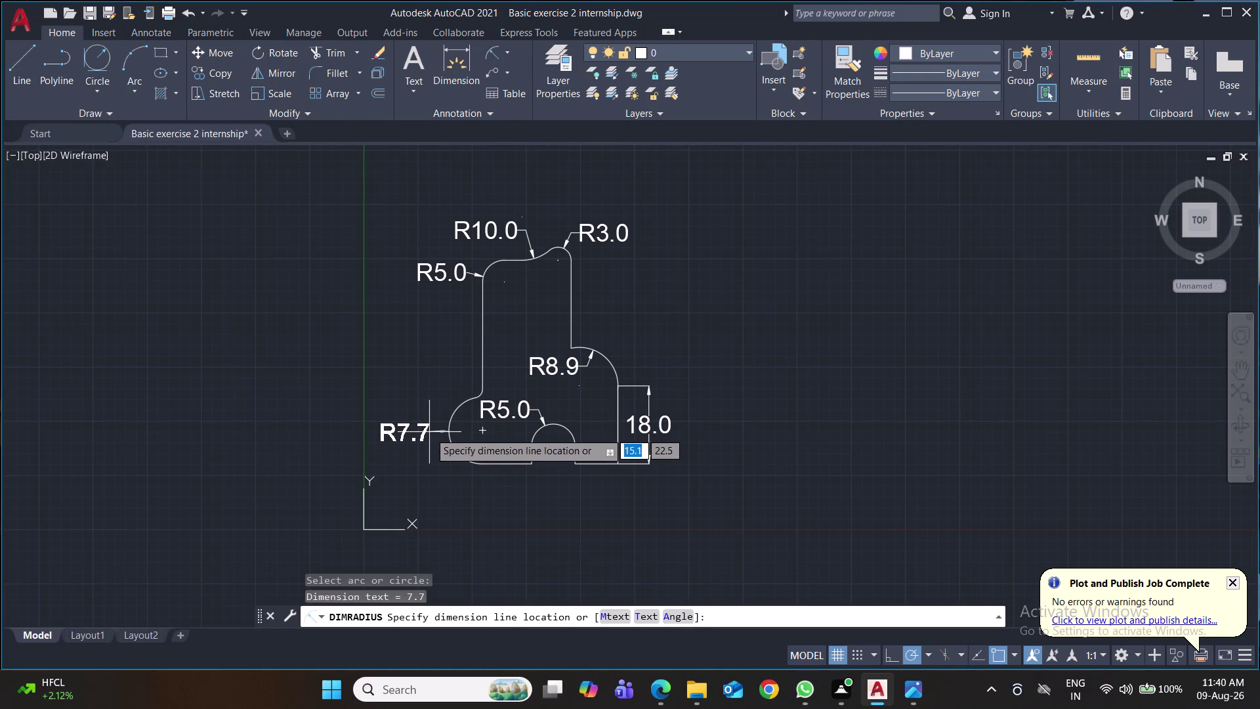
click(423, 431)
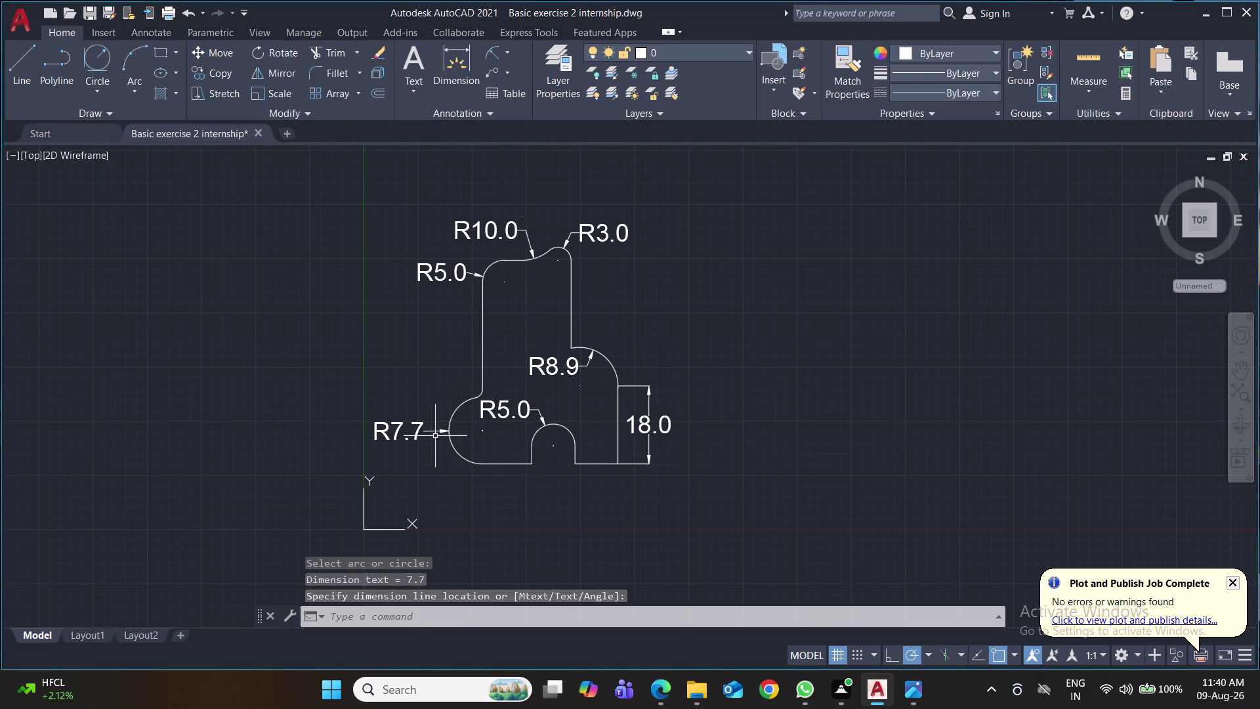
key(space)
click(478, 397)
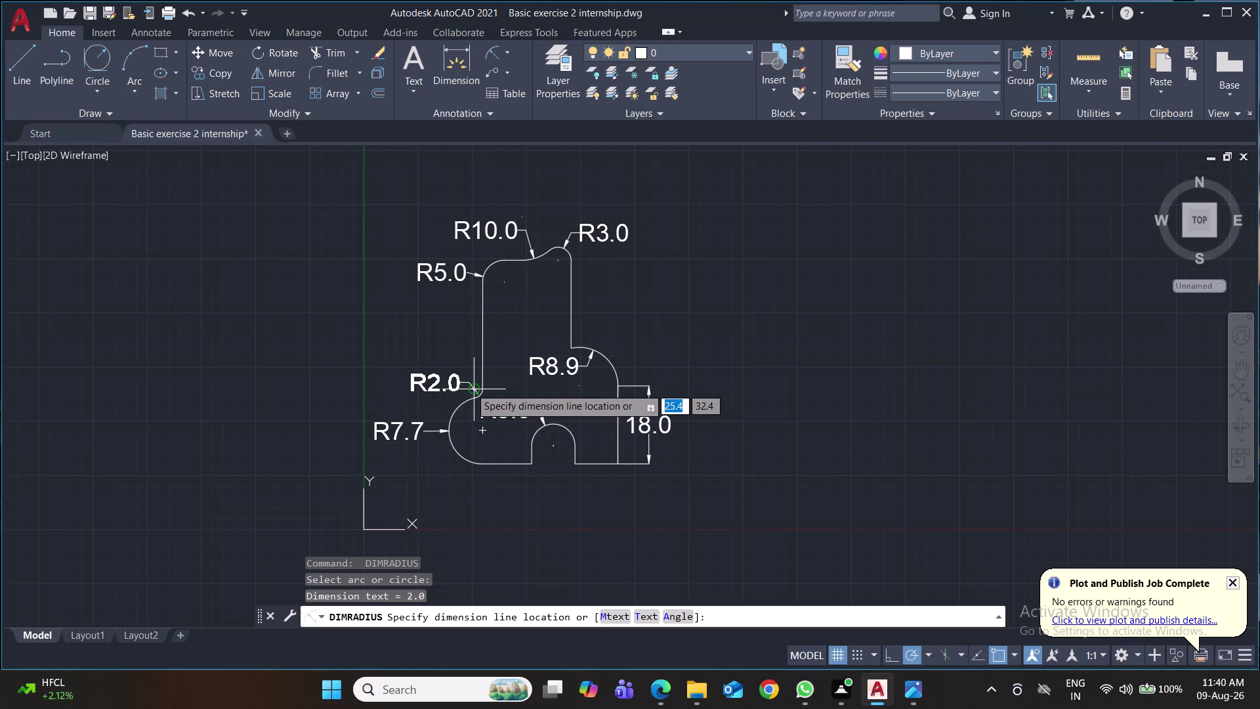
click(470, 387)
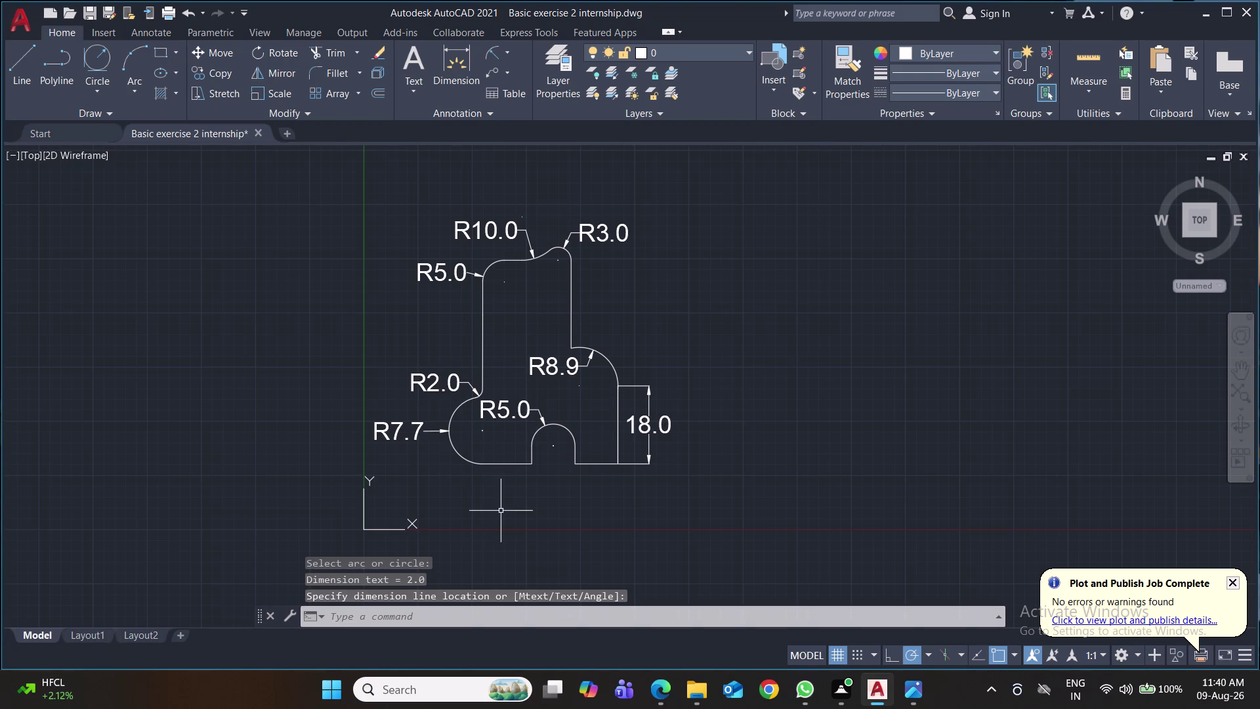
middle_drag(501, 511, 483, 475)
key(ctrl+s)
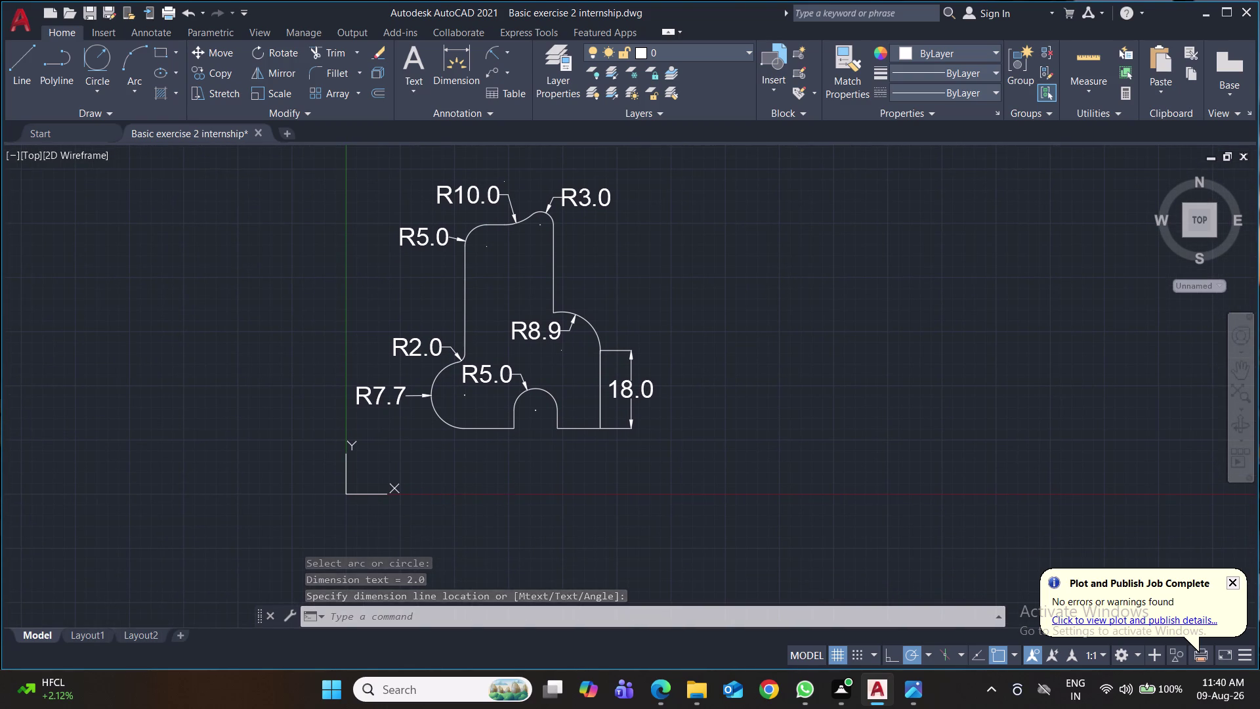
Place the 11.4 and 9.9 linear dimensions below the profile.
click(509, 48)
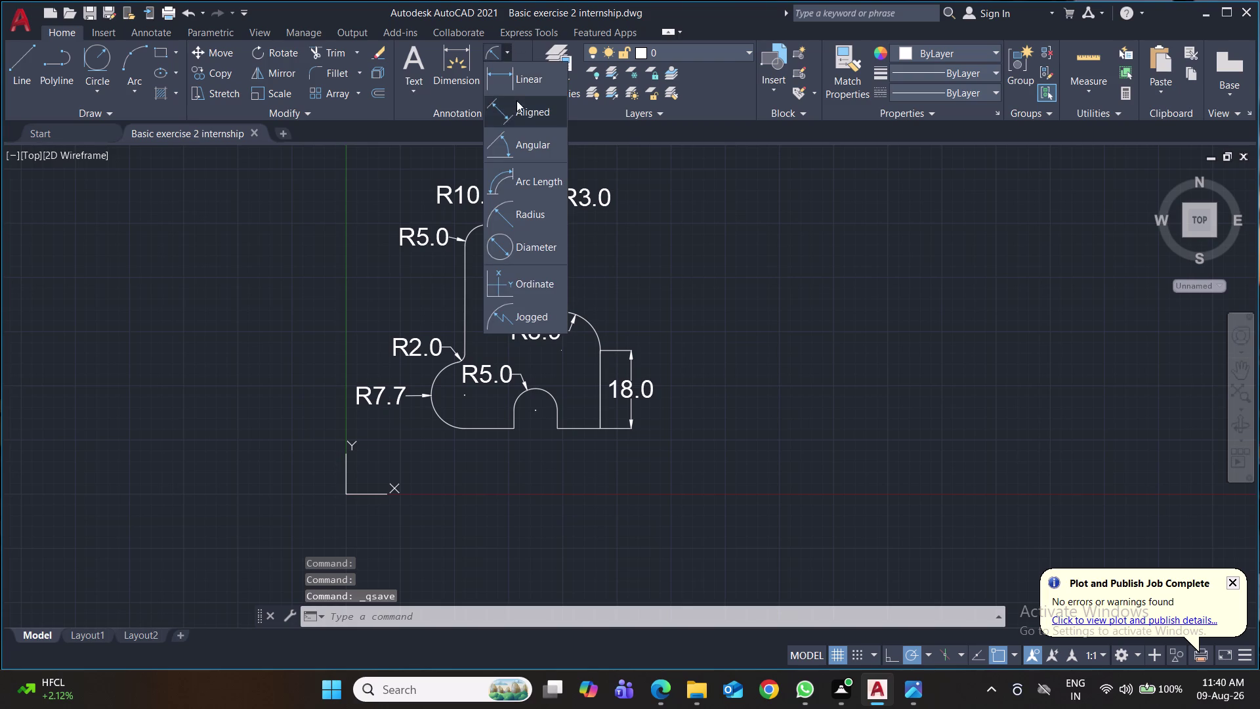
click(517, 82)
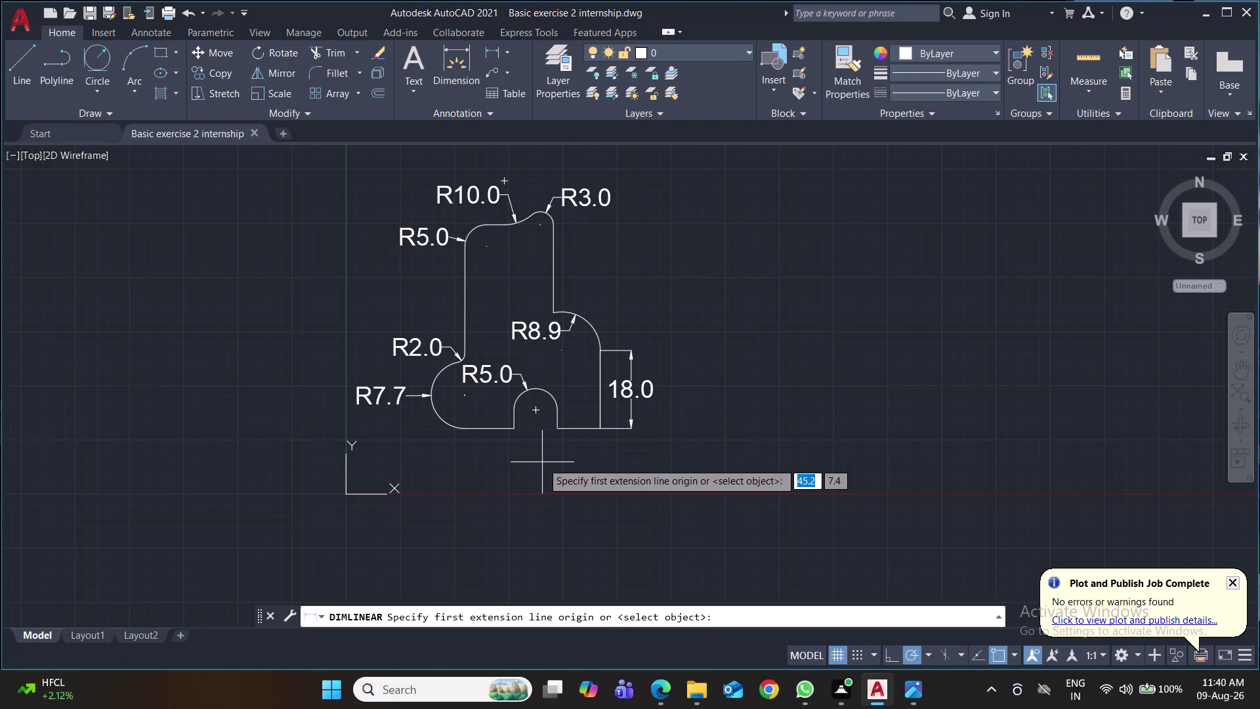
click(517, 433)
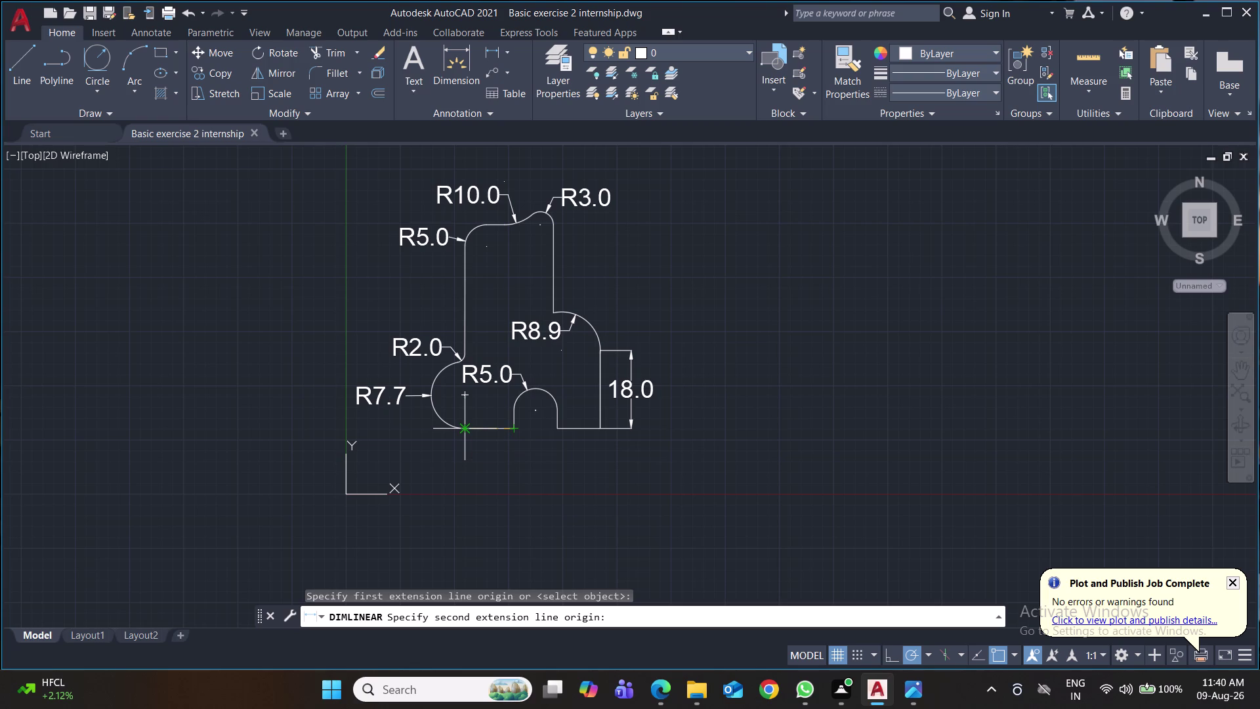
click(461, 428)
click(463, 468)
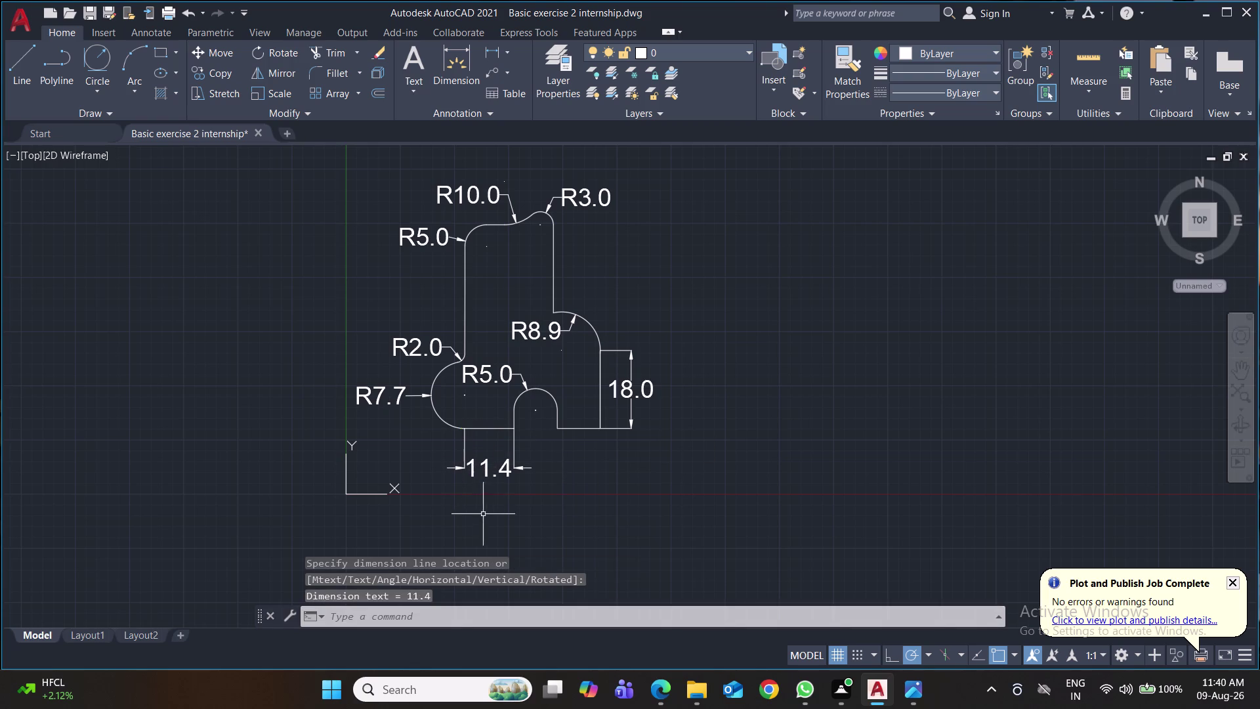
key(space)
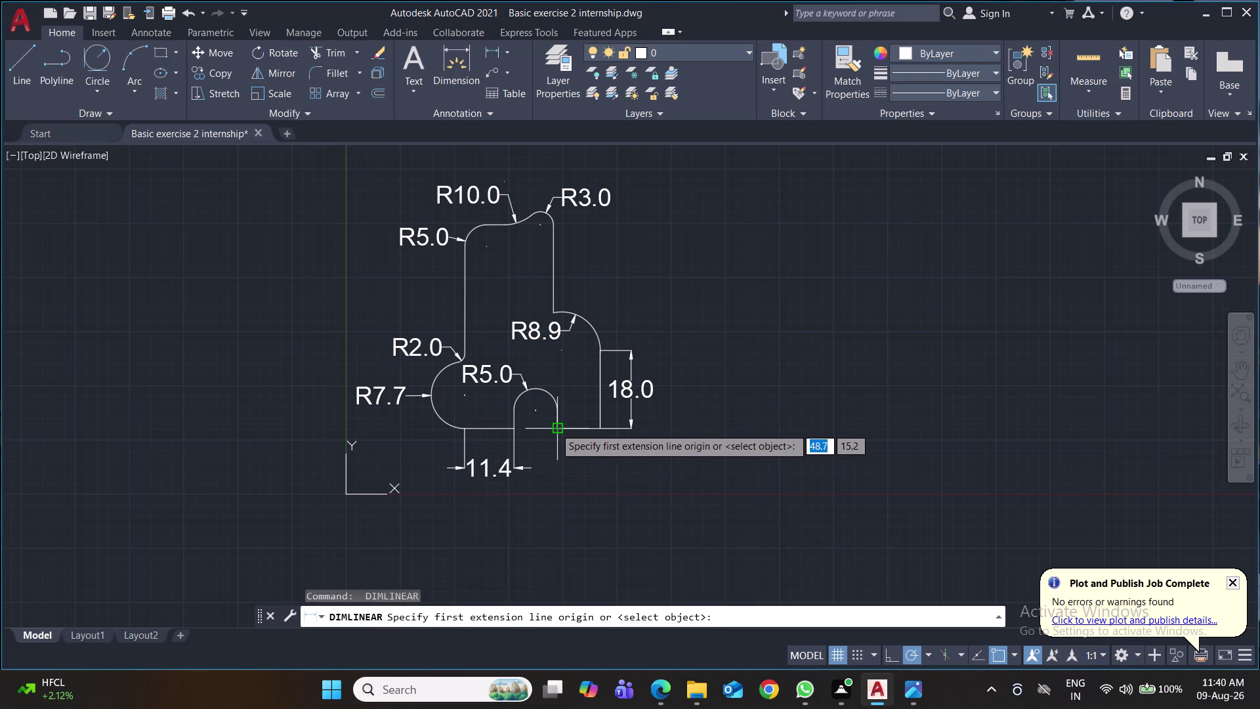
click(554, 427)
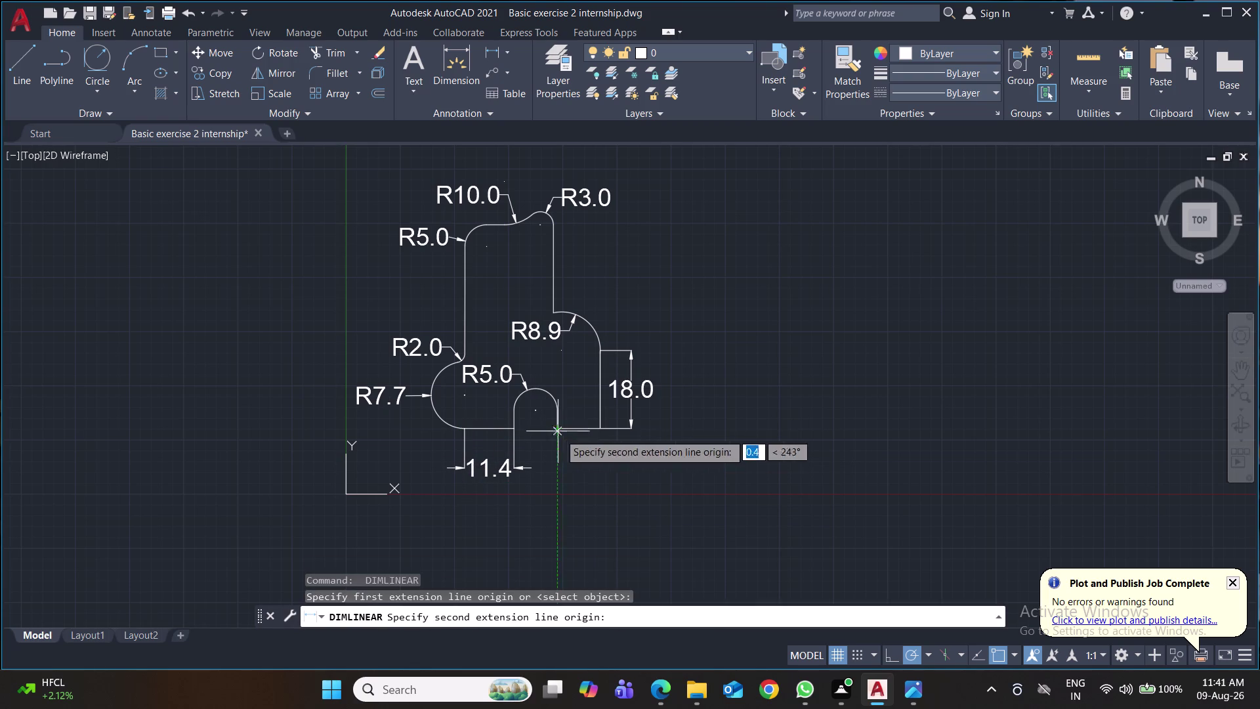
click(603, 429)
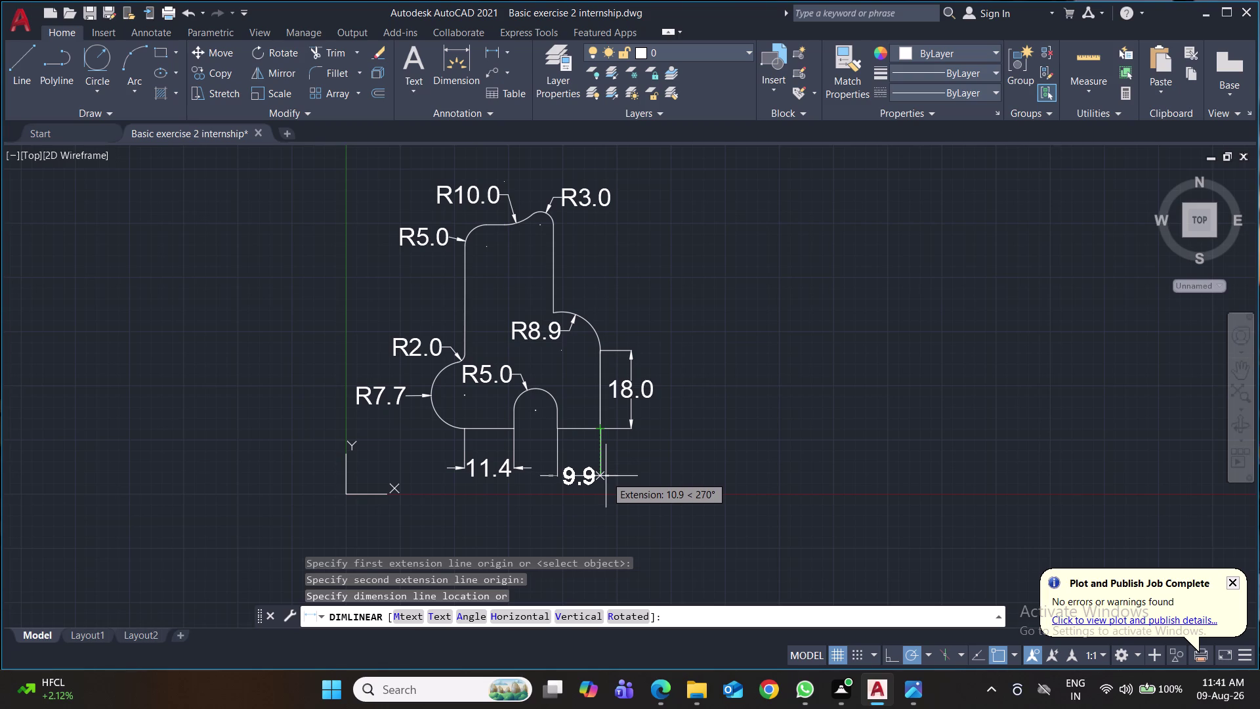
click(607, 477)
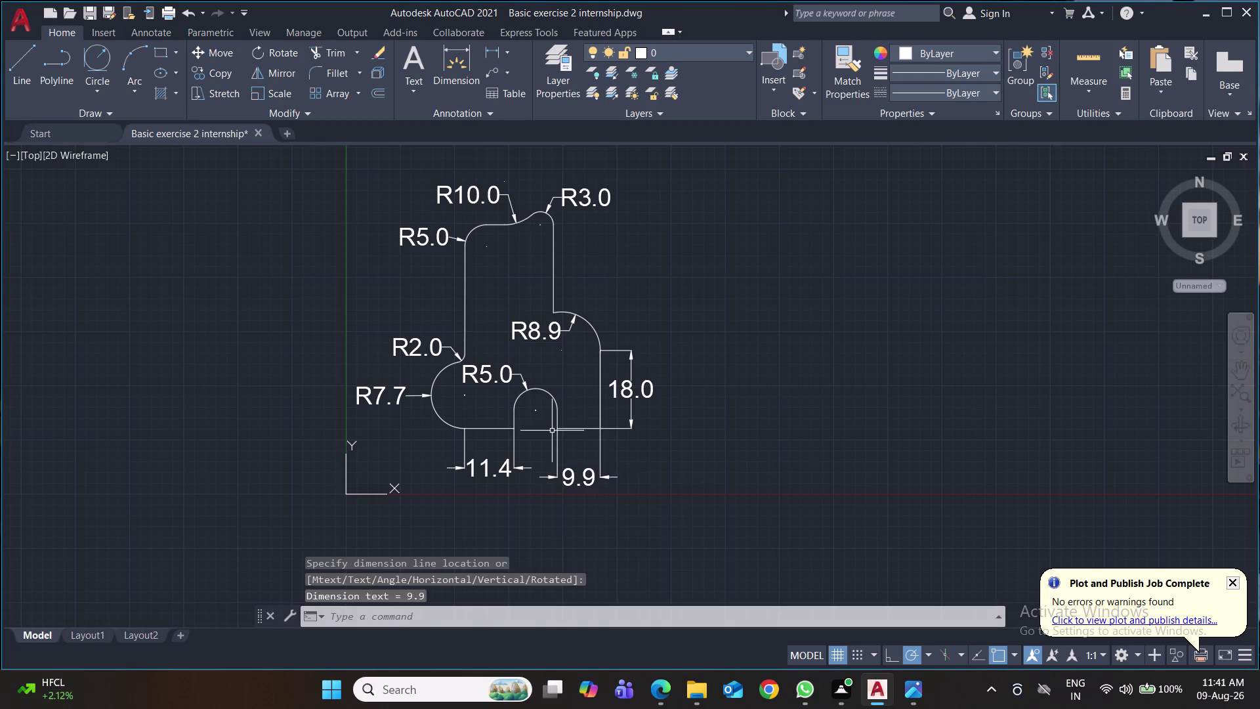
Place the 4.2 vertical dimension beside the small arch and save.
key(space)
click(559, 430)
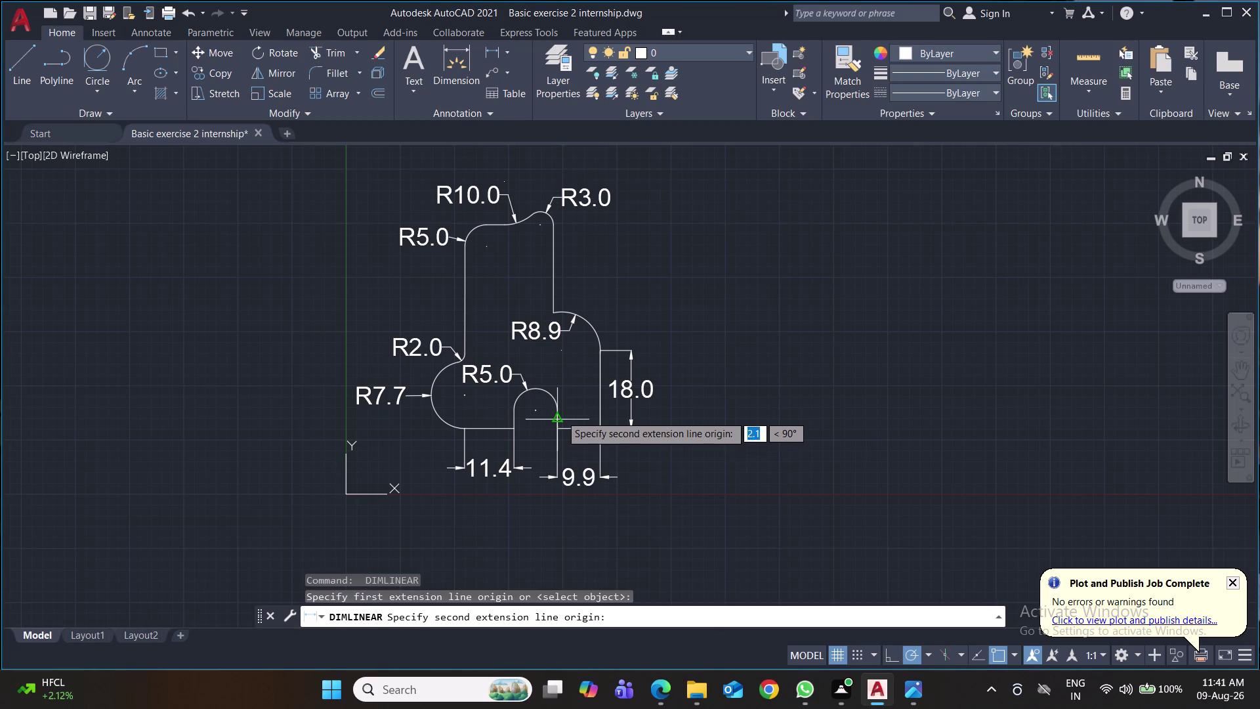
click(560, 410)
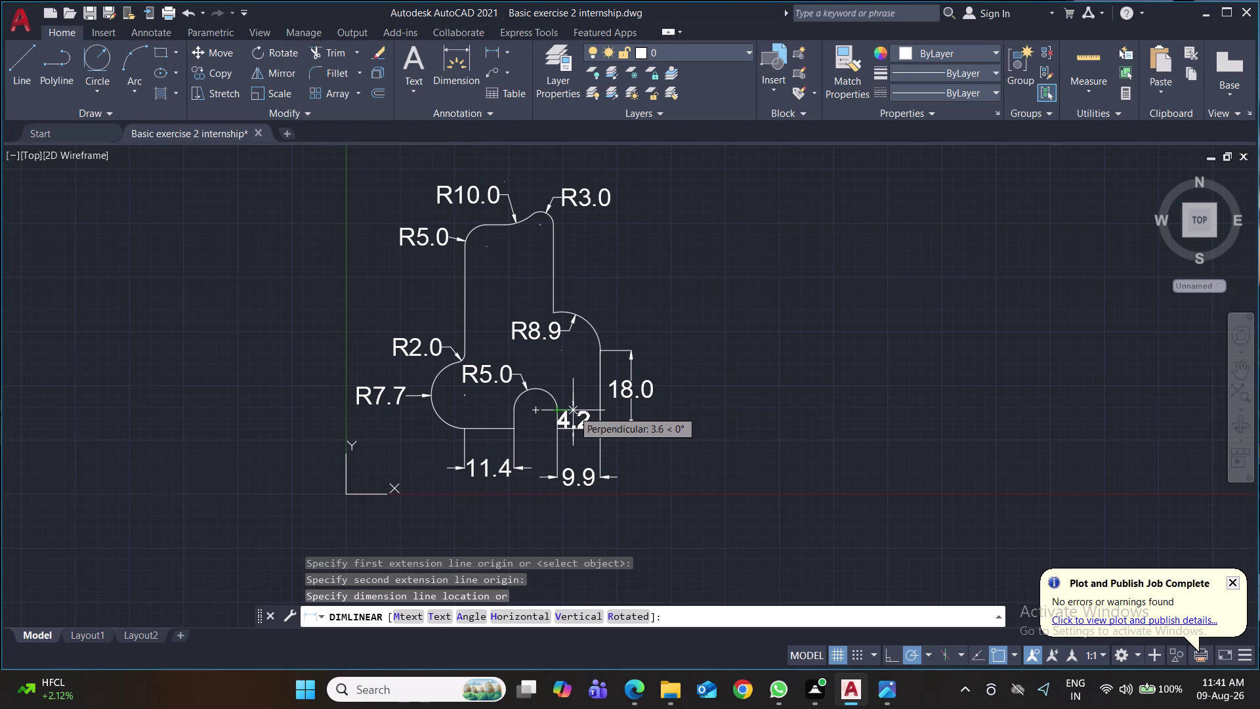
click(573, 410)
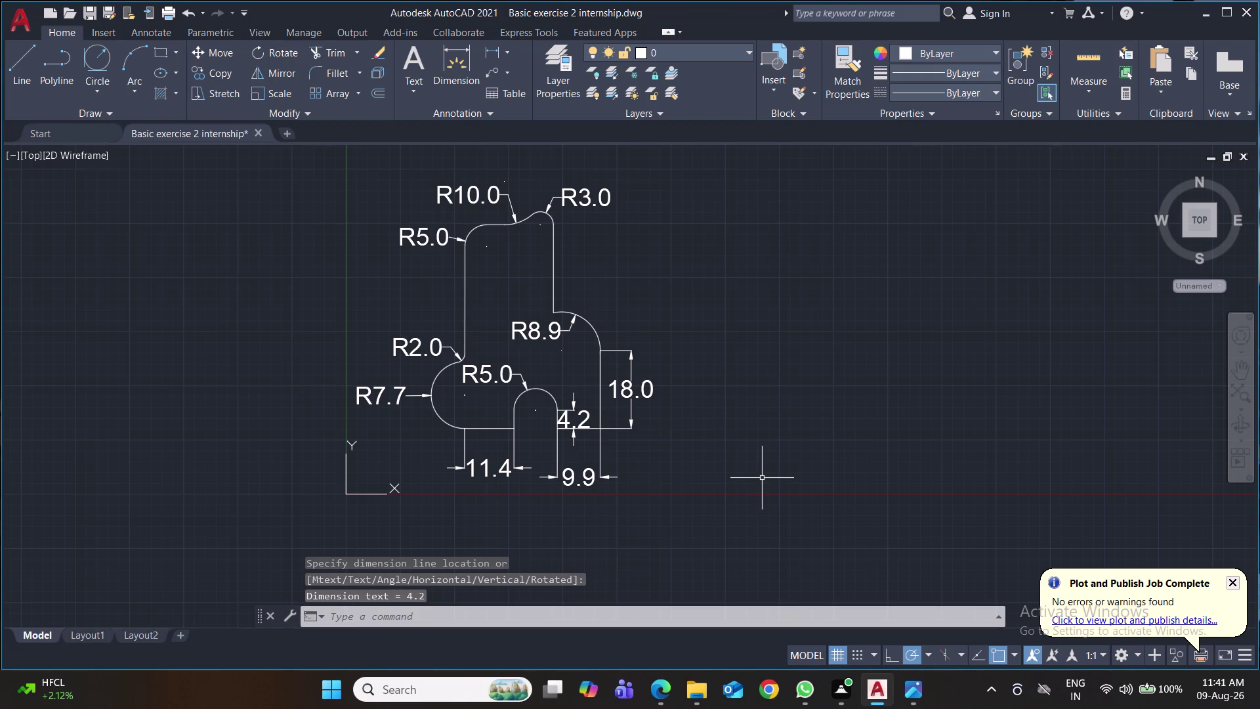
key(ctrl+s)
key(ctrl+s)
Save the dimensioned profile and bring up the Plot - Model settings.
key(ctrl+s)
key(ctrl+s)
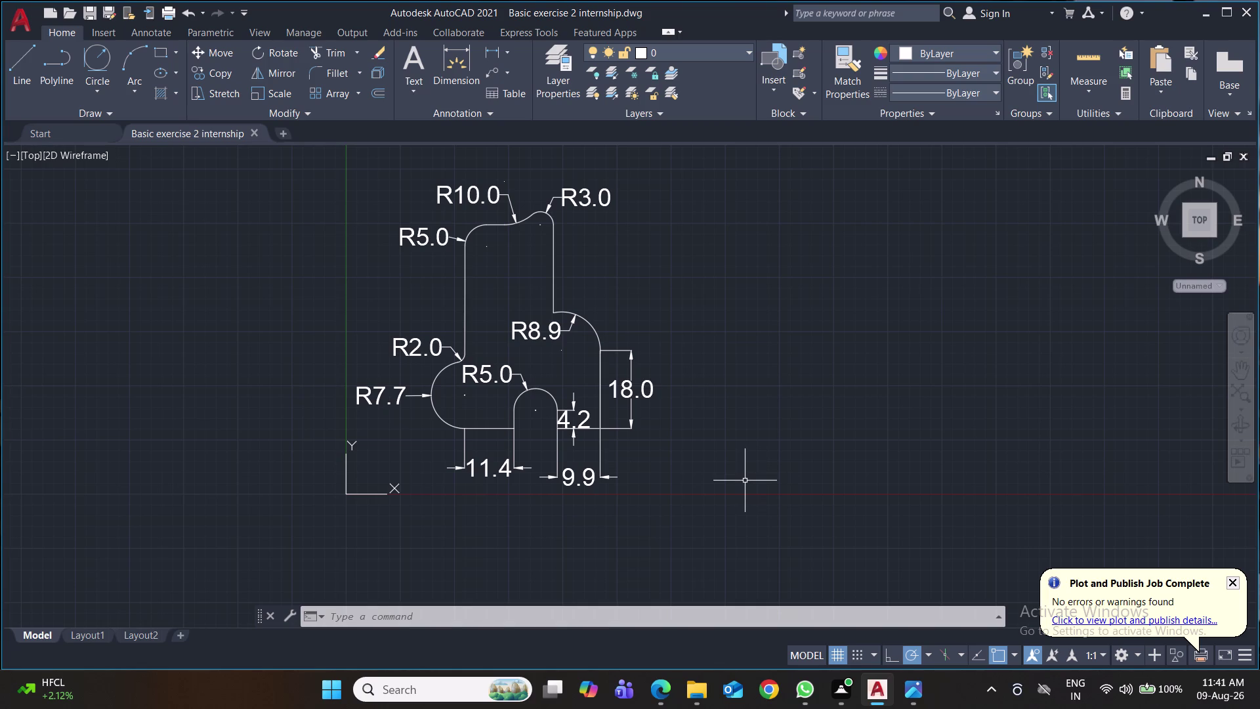
key(ctrl+p)
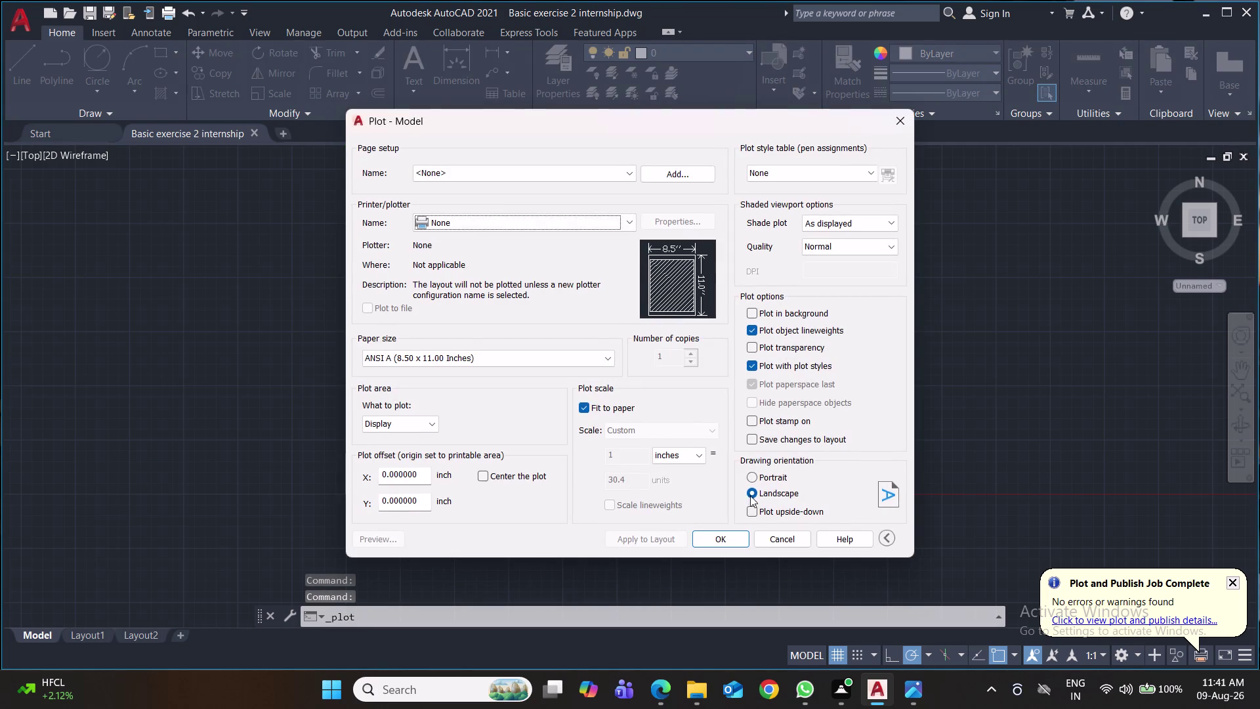
Select the DWG To PDF plotter with ISO full bleed A4 paper.
click(627, 223)
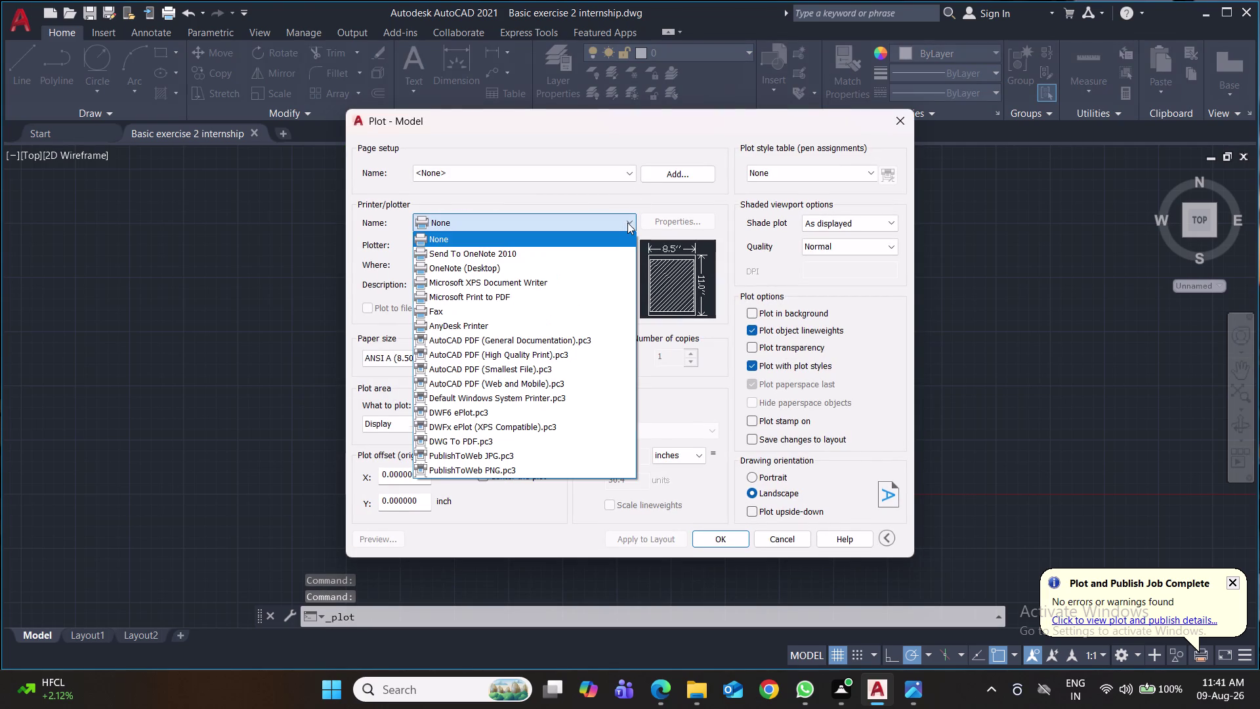
click(555, 444)
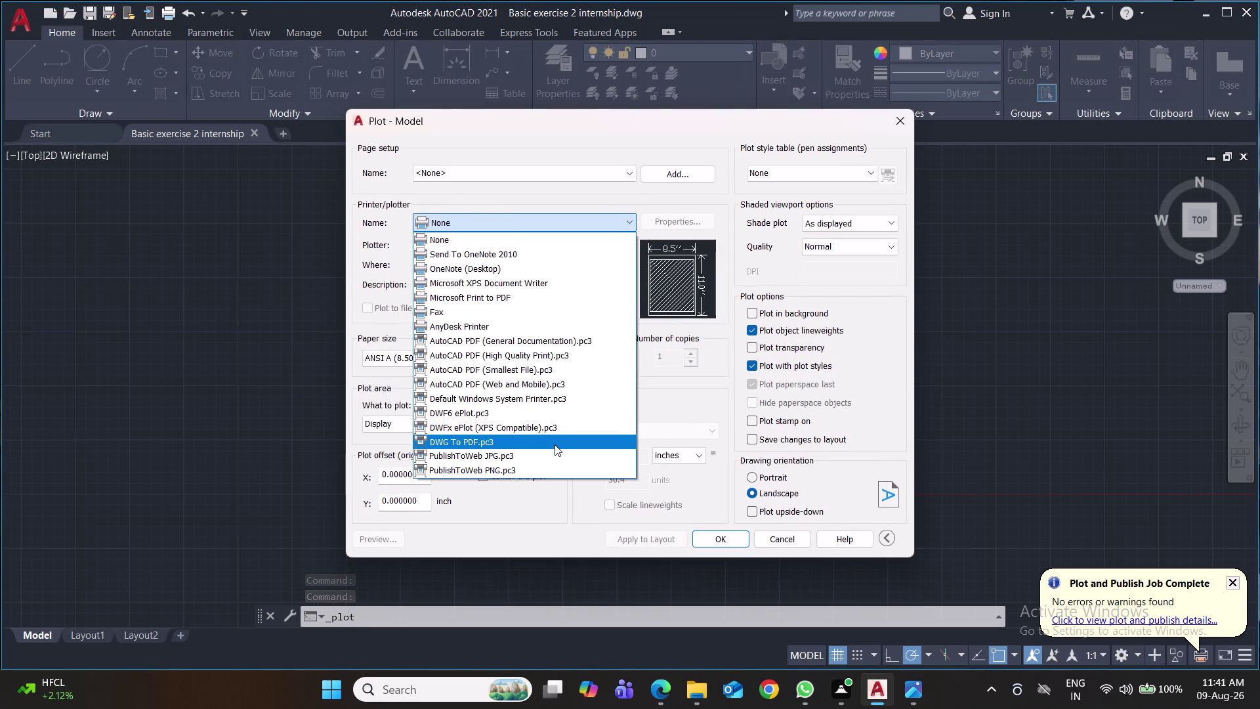
click(604, 360)
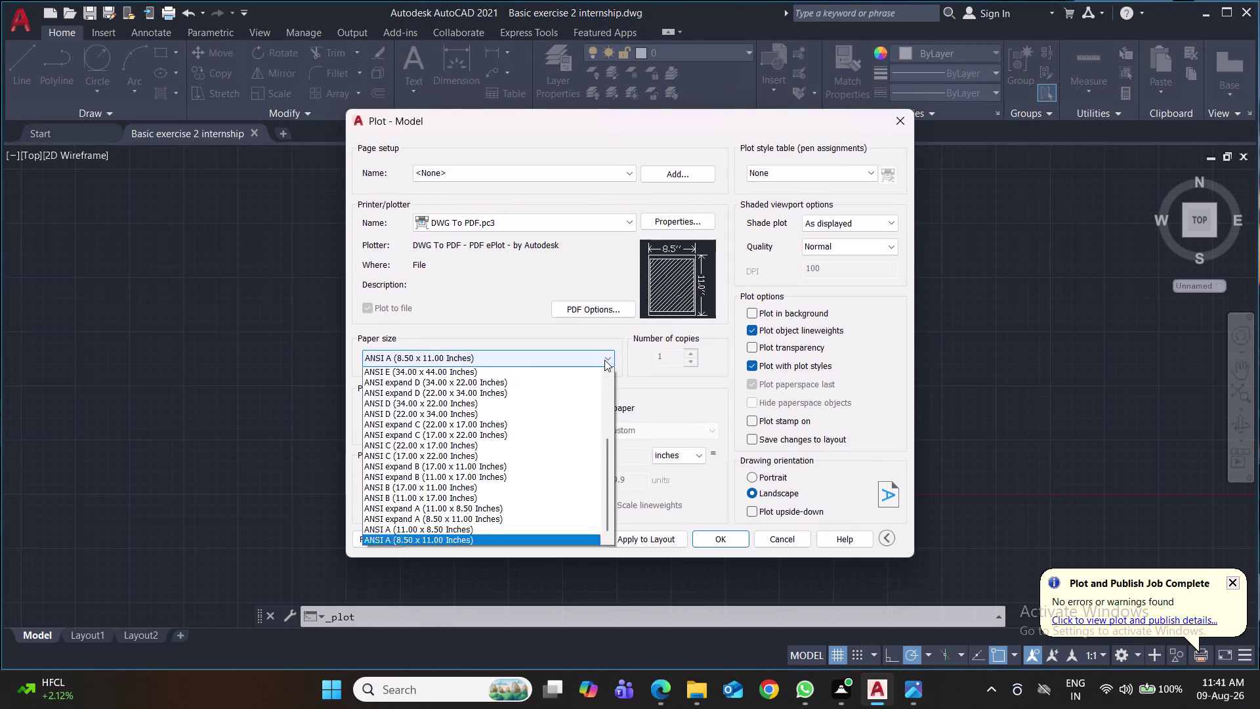
scroll(up, 3)
scroll(up, 3)
scroll(up, 3)
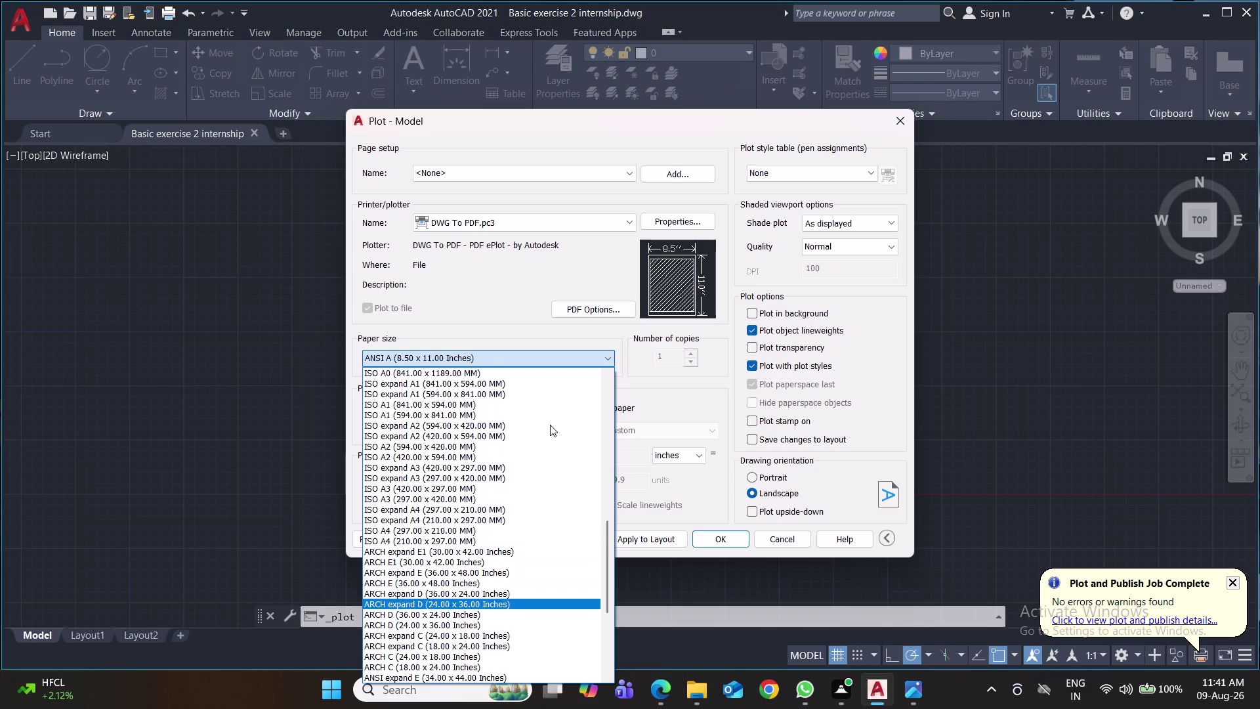
scroll(up, 3)
scroll(up, 3)
scroll(up, 3)
scroll(up, 3)
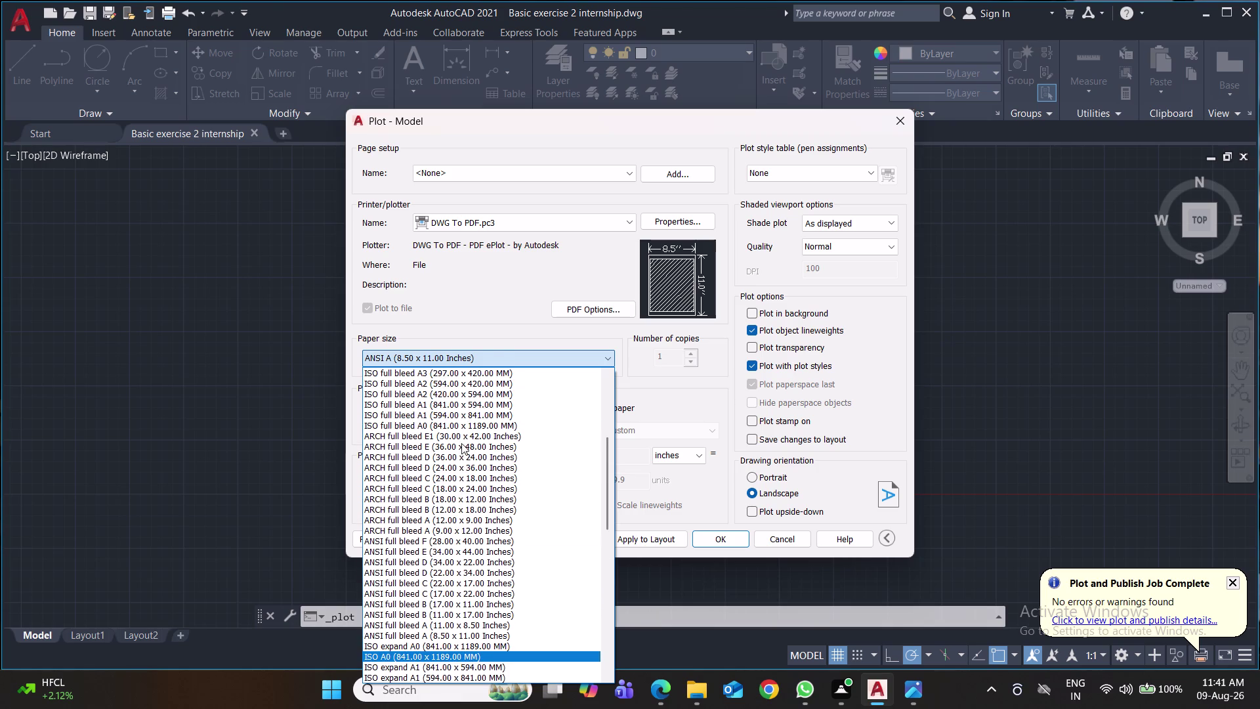
scroll(up, 3)
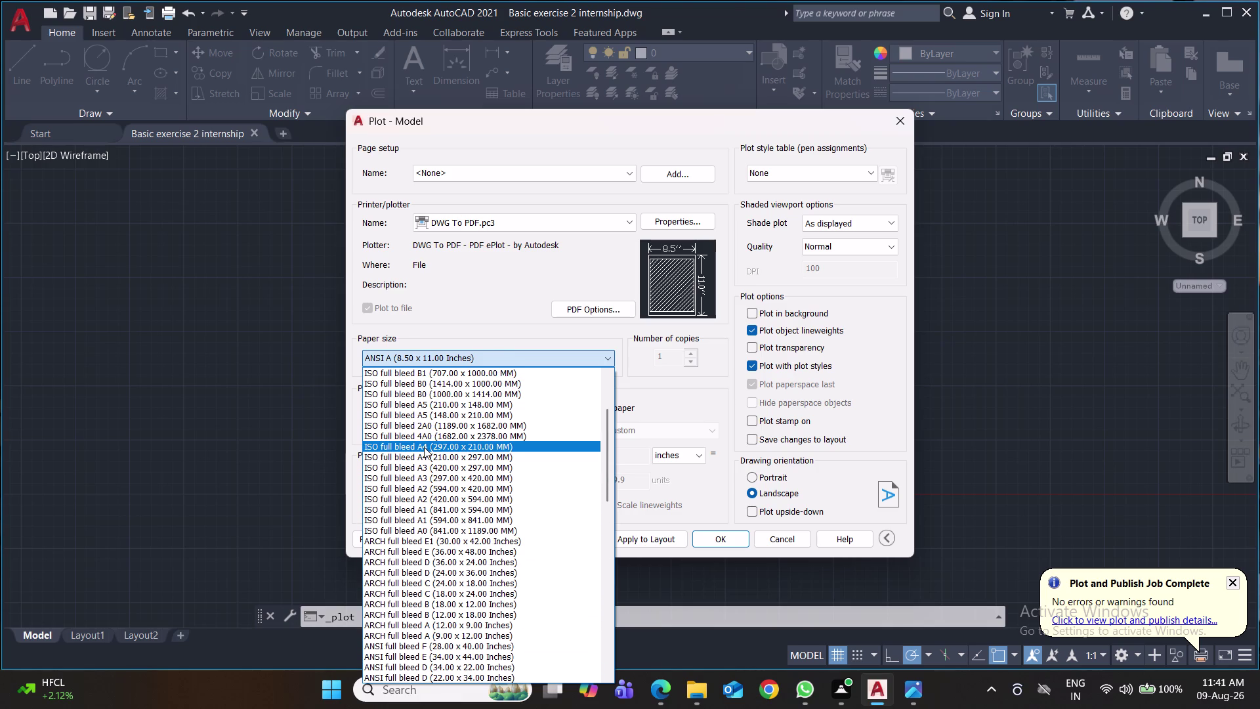
click(444, 457)
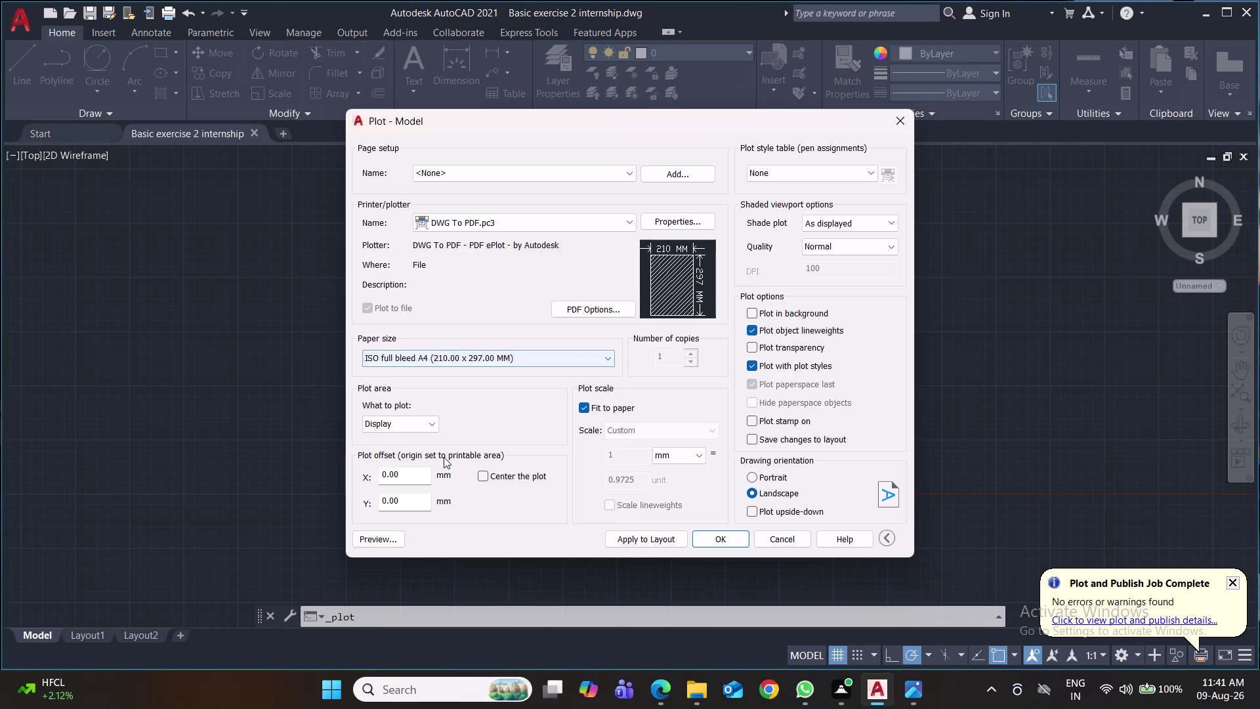
Set portrait orientation and switch the plot area to Window.
click(751, 476)
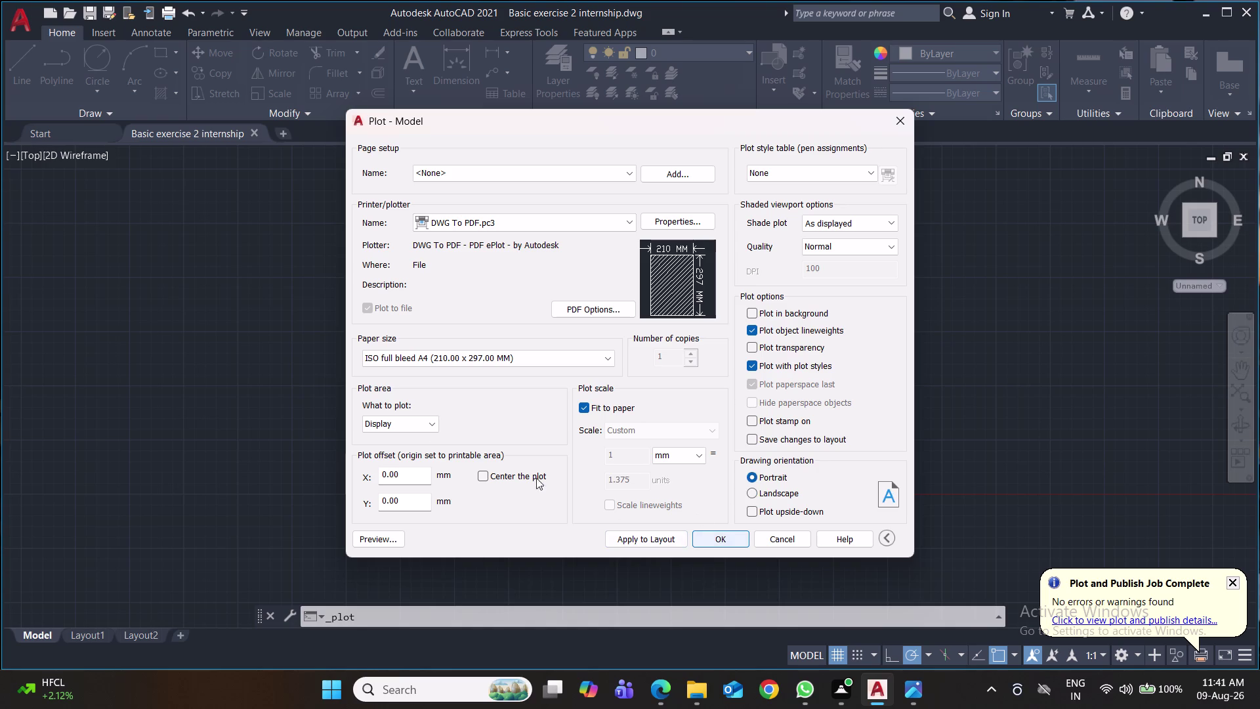
click(430, 418)
click(411, 468)
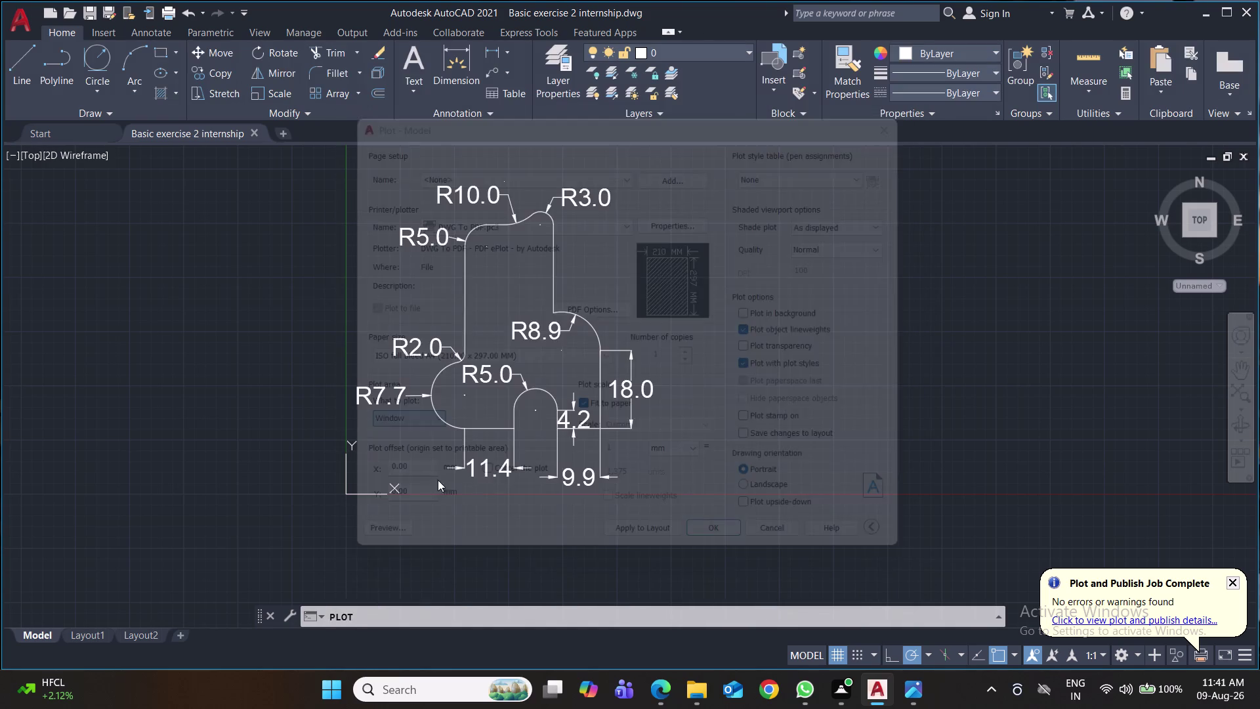
Recentre the profile and start a plot window, then cancel it.
middle_drag(689, 464, 685, 542)
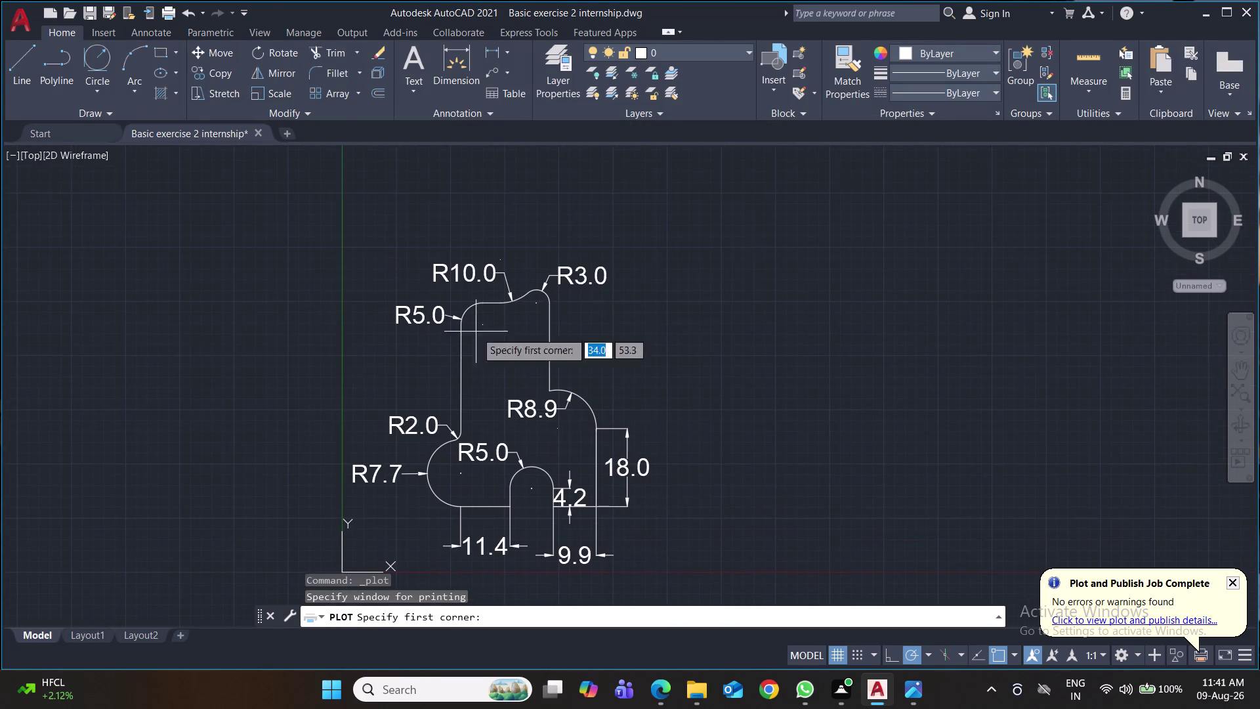
scroll(down, 3)
middle_drag(385, 256, 388, 235)
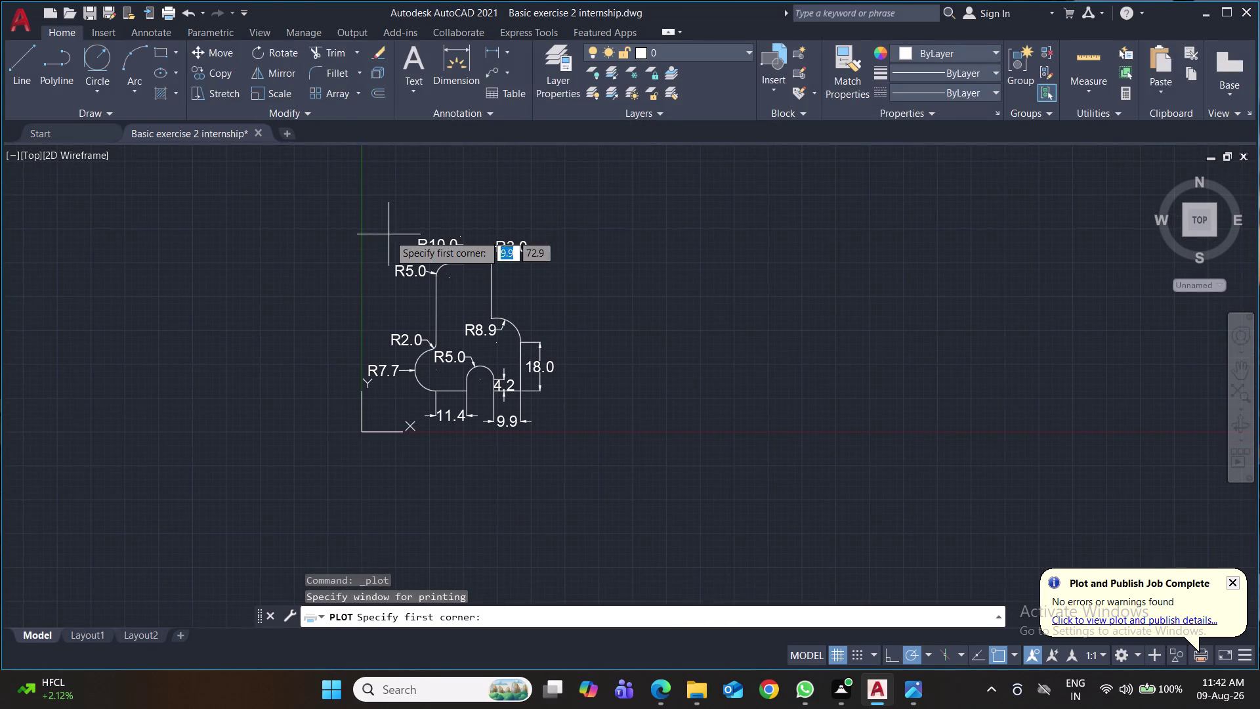
click(377, 219)
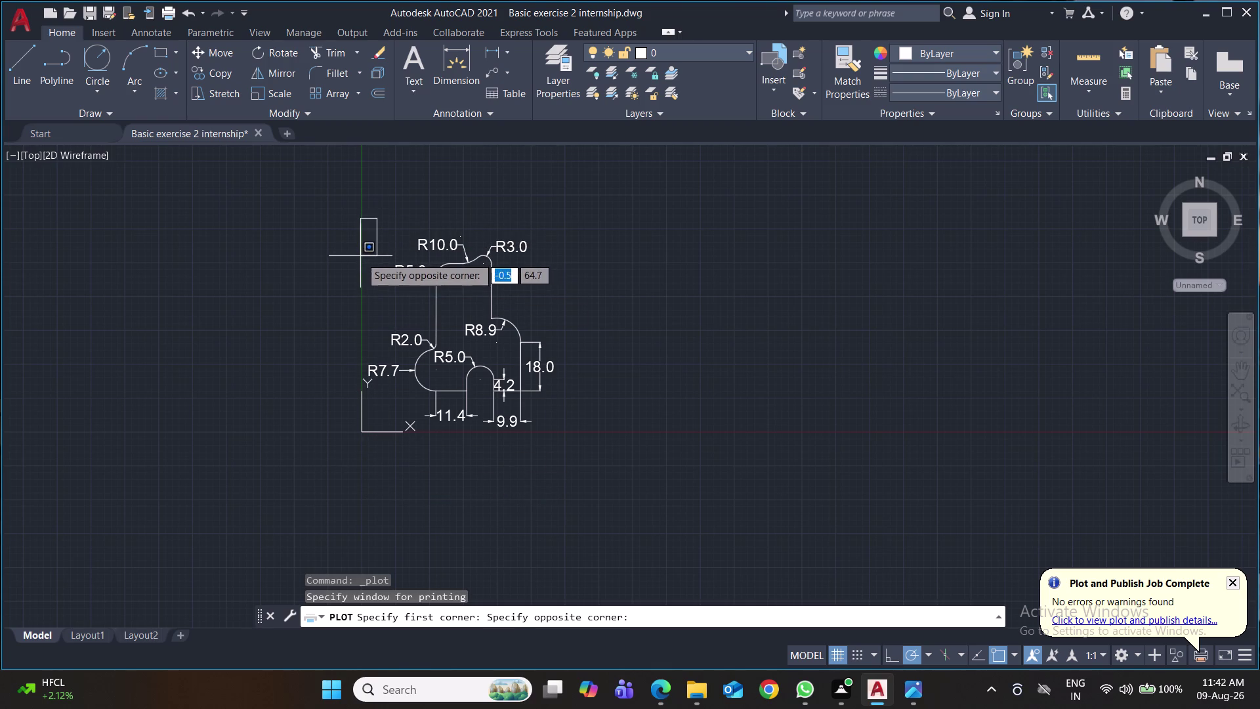
key(Escape)
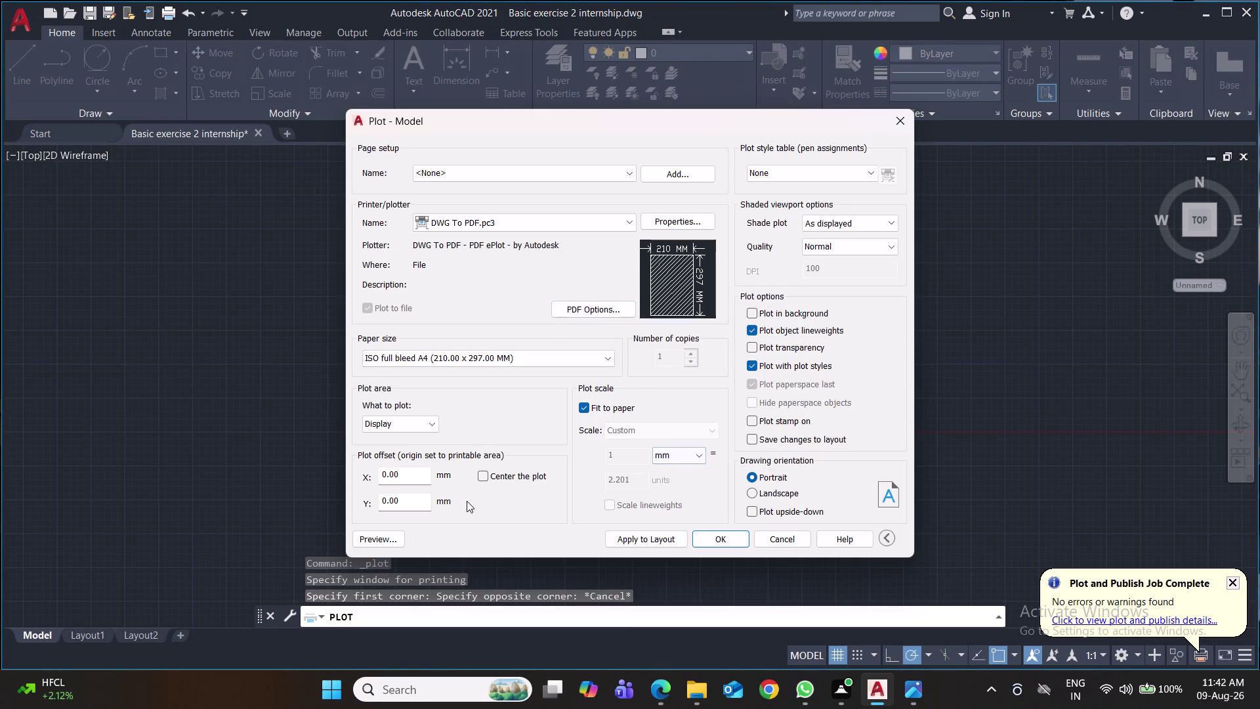
Window the whole profile and plot it to Basic exercise 2 internship-Model.pdf.
click(427, 425)
click(417, 470)
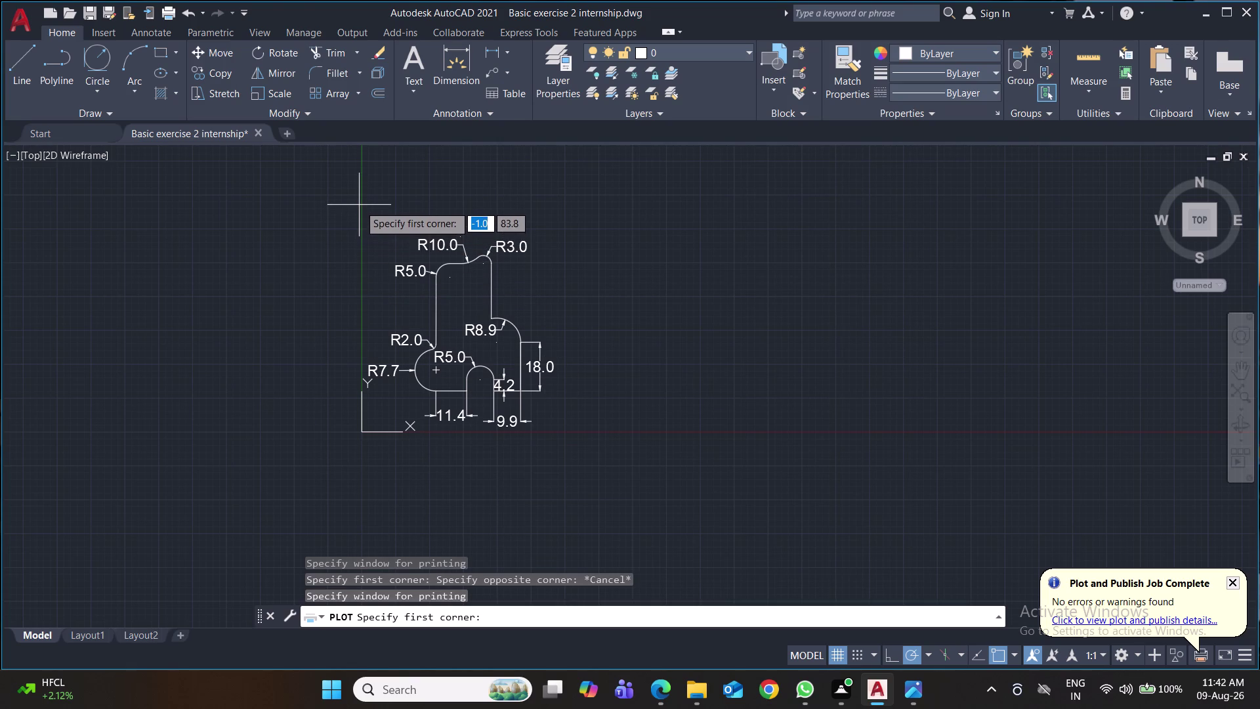
click(361, 199)
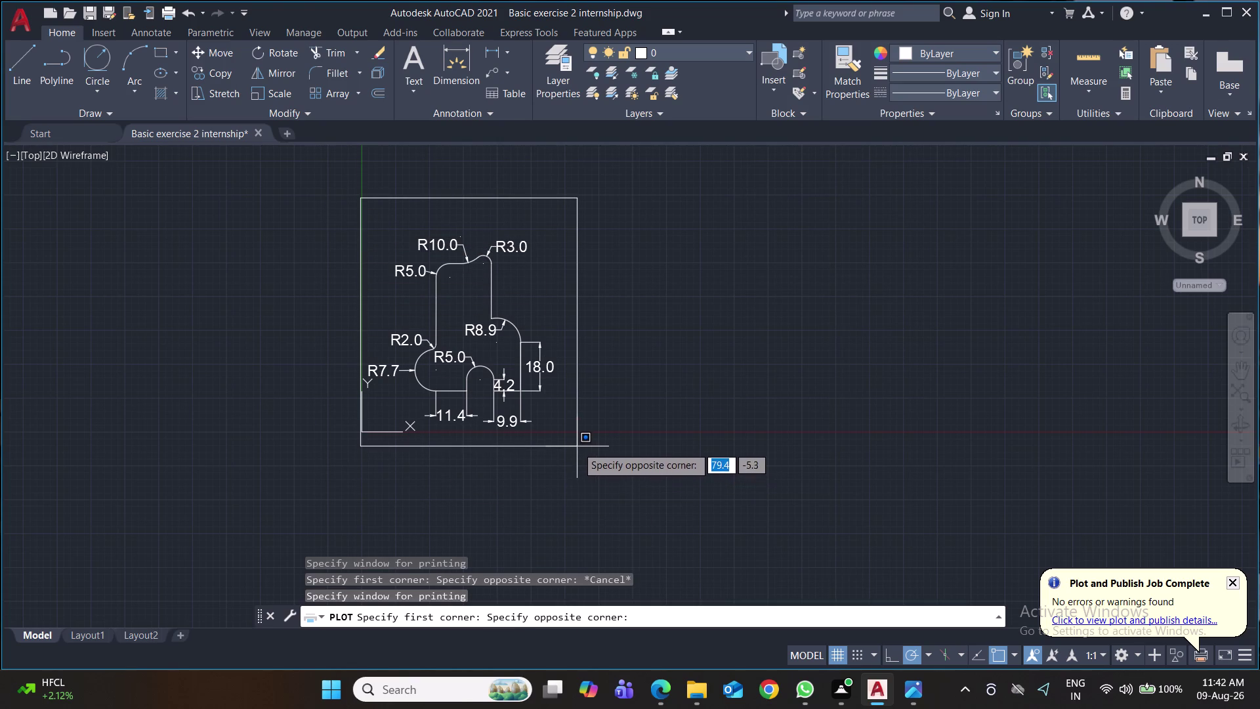
click(576, 452)
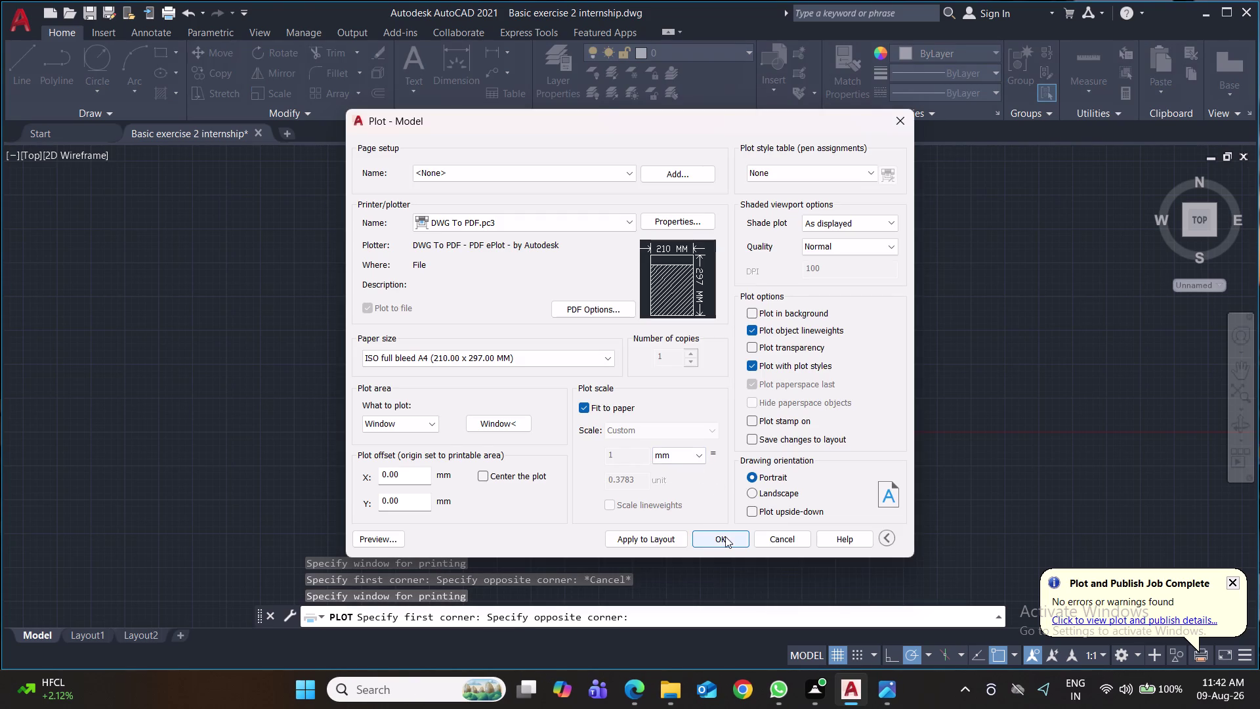
click(725, 537)
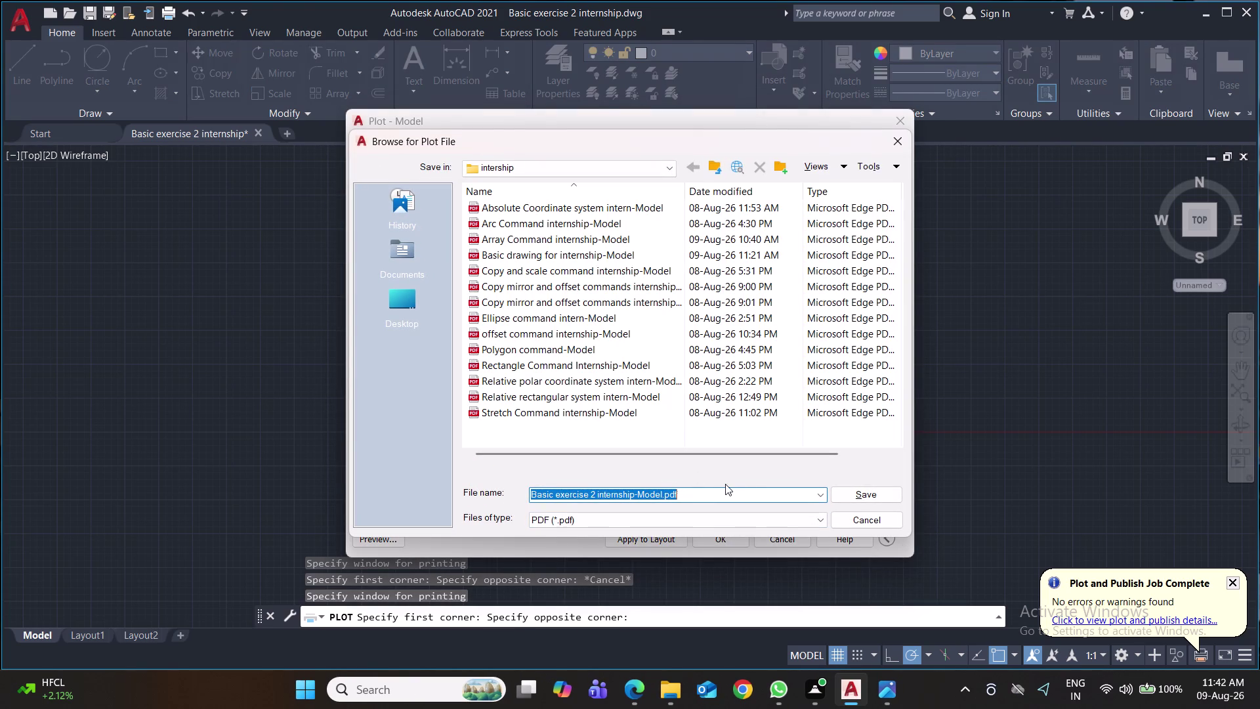
click(868, 498)
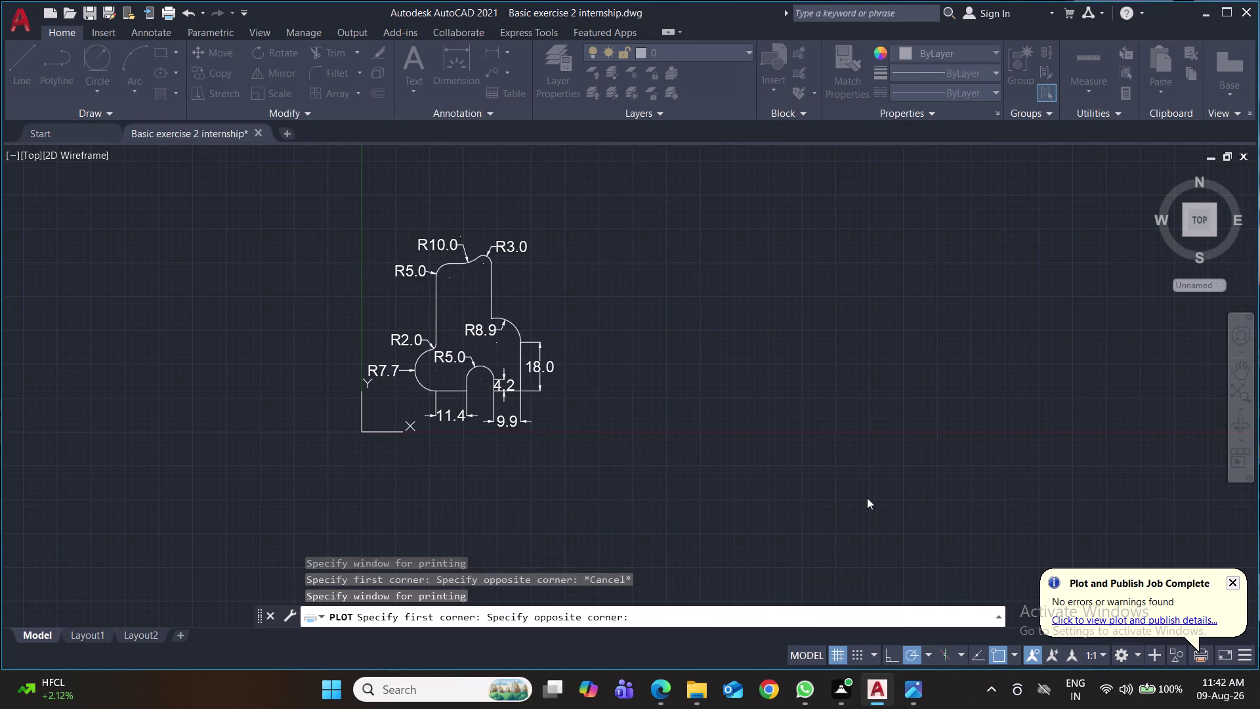